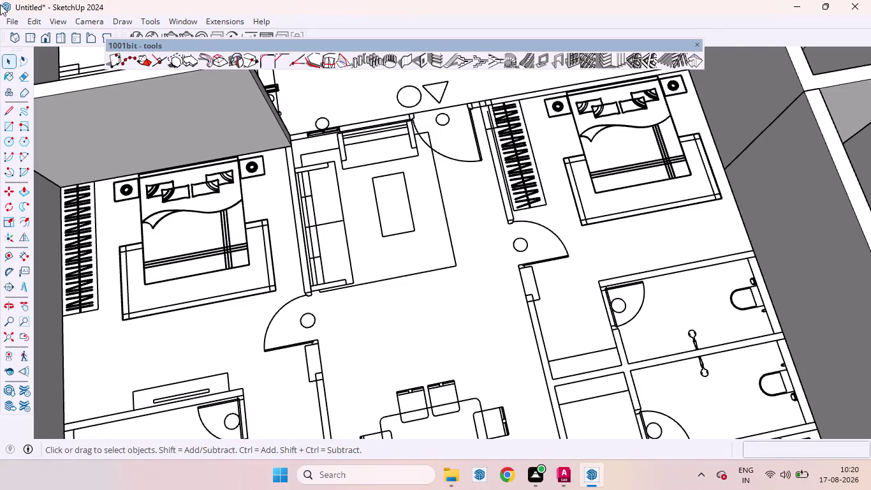
Zoom to the bedroom partition and start 1001bit Build Wall with 9-inch thickness and 9' height.
scroll(down, 3)
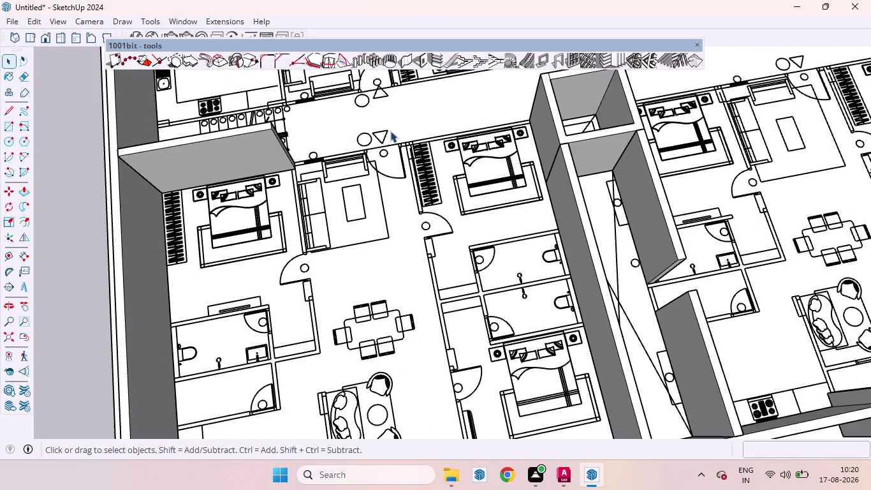
scroll(down, 3)
scroll(down, 3)
scroll(up, 3)
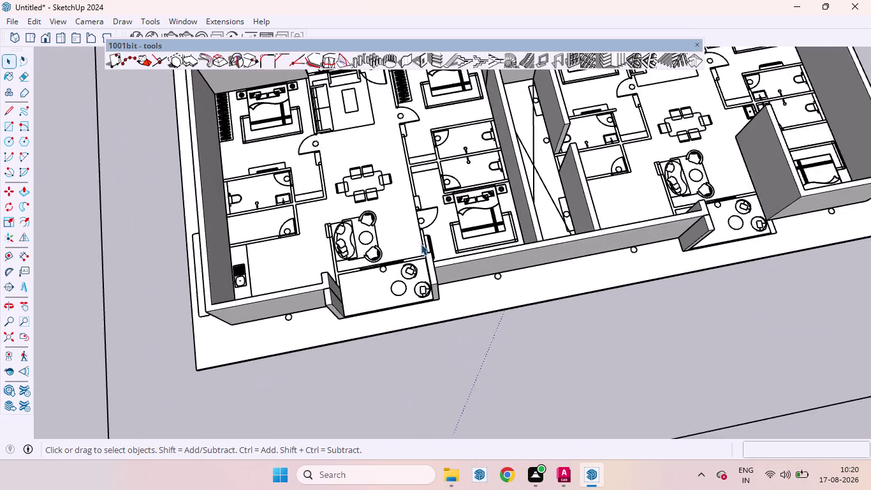
scroll(up, 3)
scroll(down, 3)
scroll(down, 3)
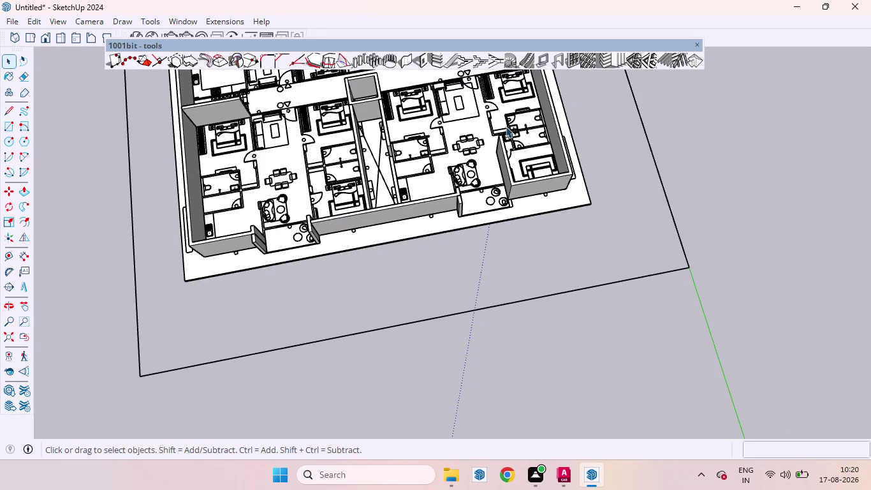
scroll(up, 3)
scroll(up, 3)
scroll(up, 3)
scroll(down, 3)
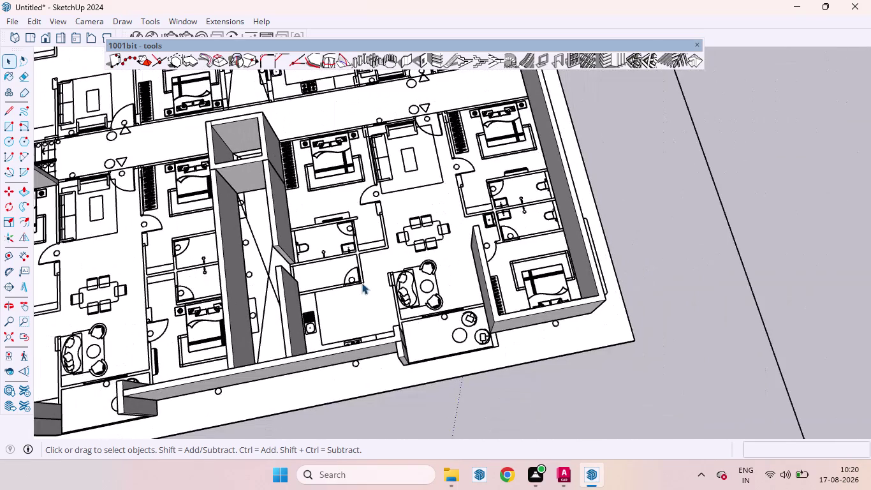
scroll(up, 3)
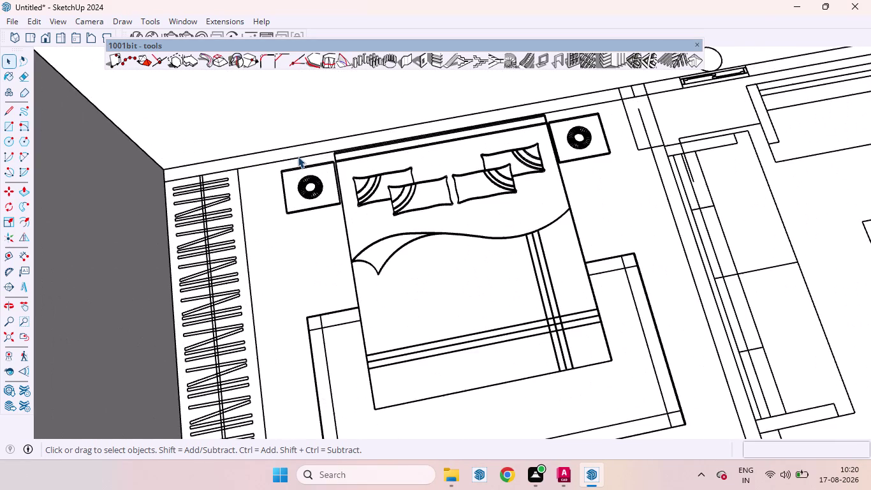
scroll(down, 3)
scroll(down, 3)
scroll(up, 3)
scroll(down, 3)
scroll(up, 3)
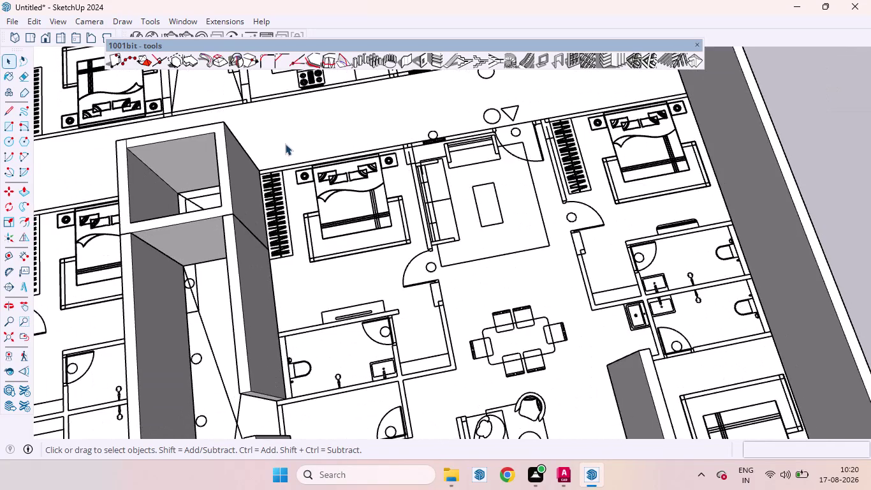
scroll(down, 3)
scroll(down, 3)
scroll(down, 3)
scroll(up, 3)
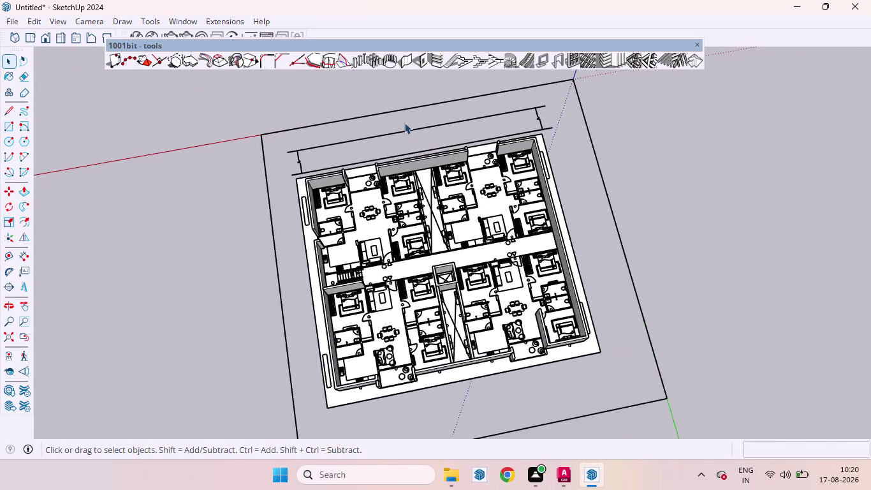
scroll(up, 3)
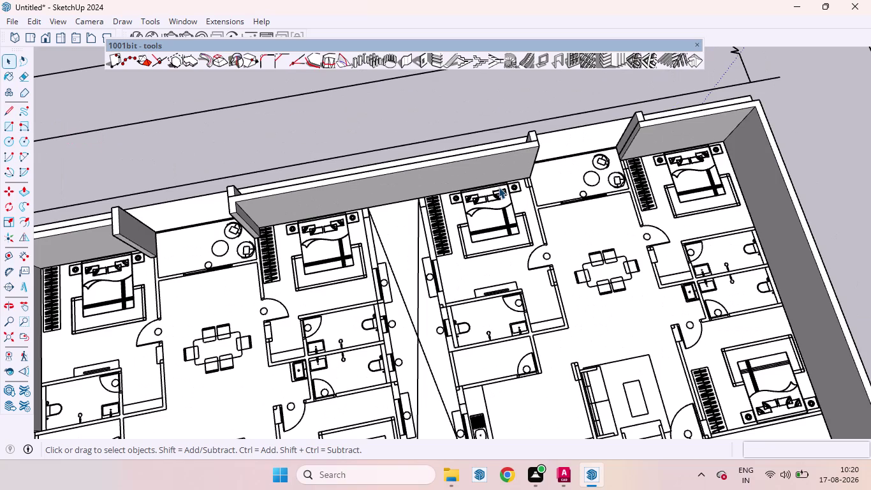
click(408, 63)
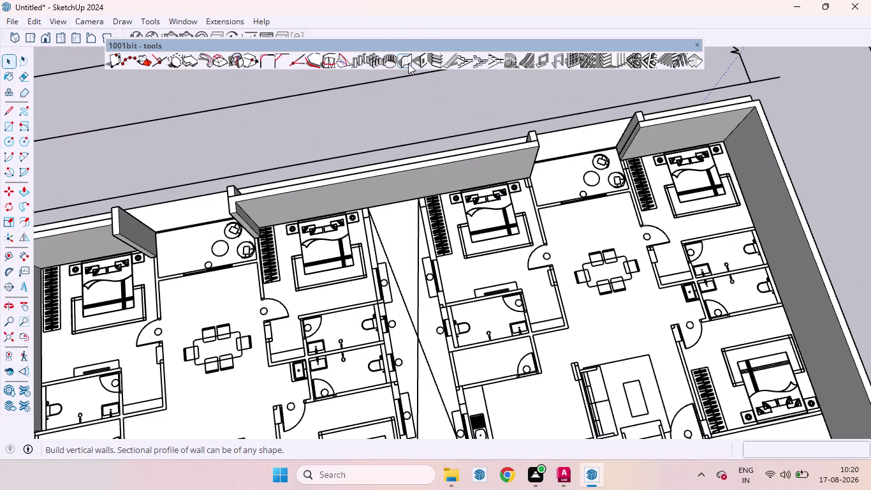
click(116, 346)
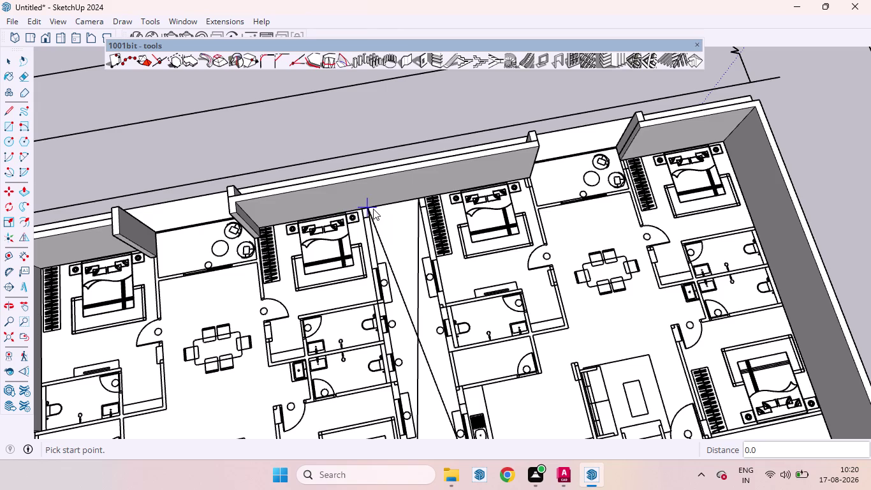
Trace the 9' wall from the partition's top to its bottom end, then reopen the wall settings.
click(368, 209)
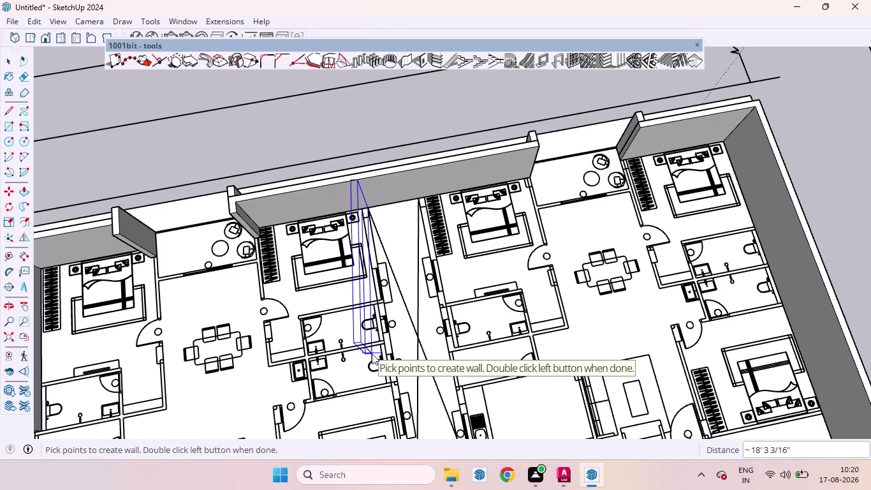
scroll(down, 3)
scroll(down, 3)
scroll(up, 3)
scroll(up, 3)
scroll(up, 3)
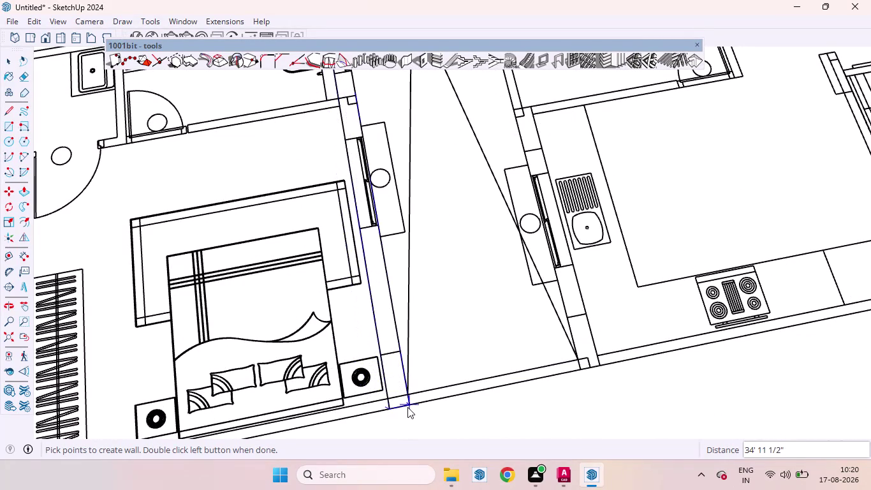
double_click(408, 402)
scroll(down, 3)
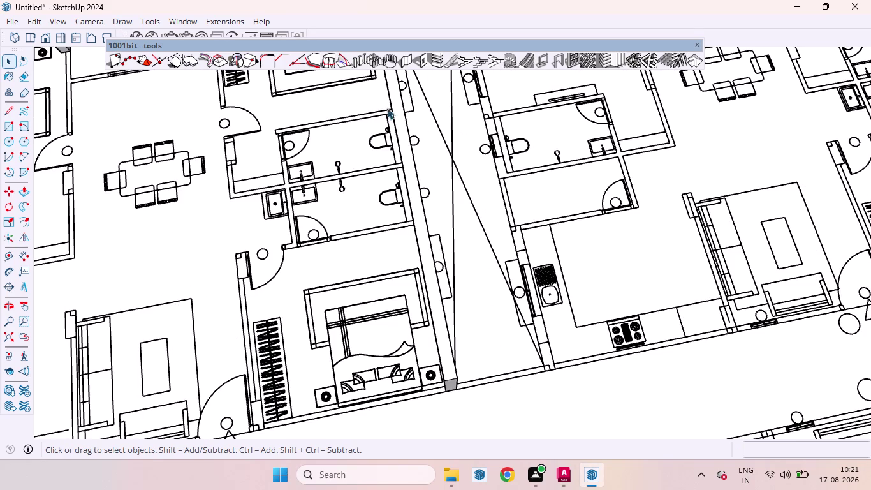
click(401, 61)
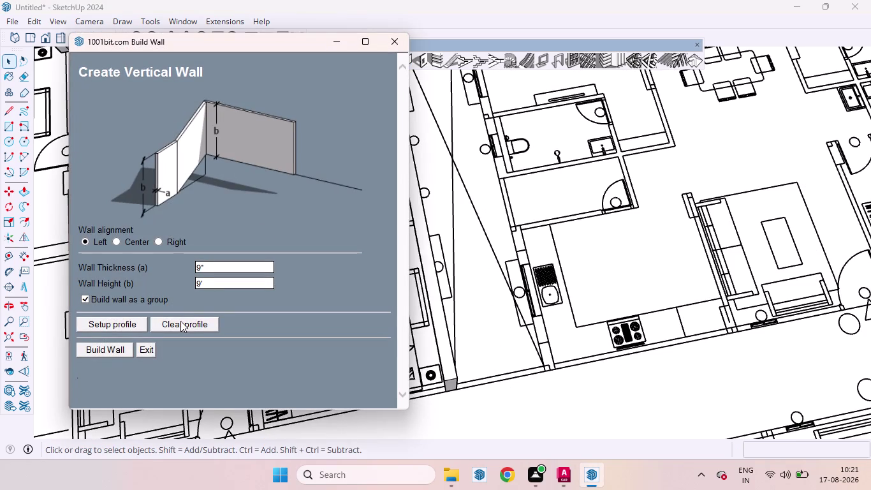
Build a wall along the kitchen partition line.
click(115, 350)
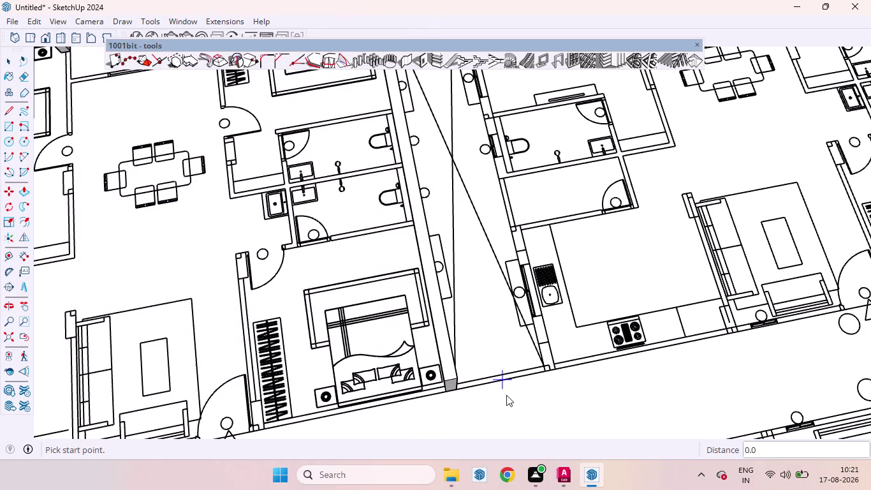
drag(545, 369, 516, 206)
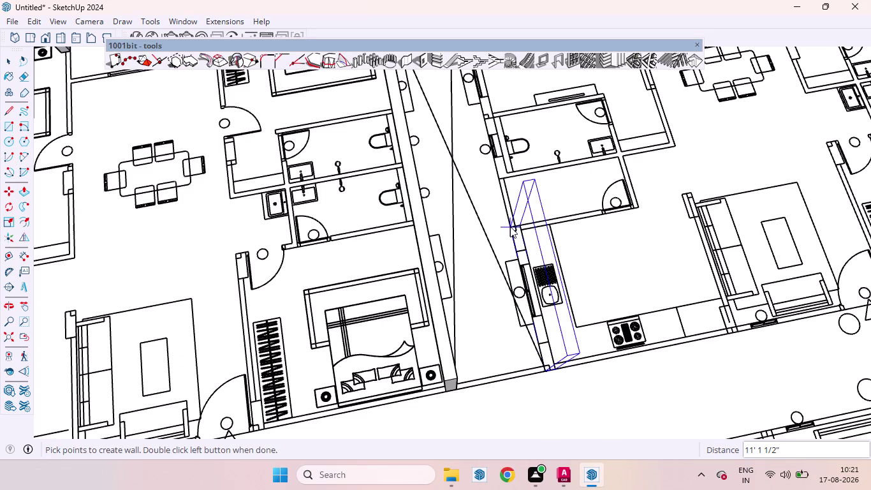
double_click(510, 227)
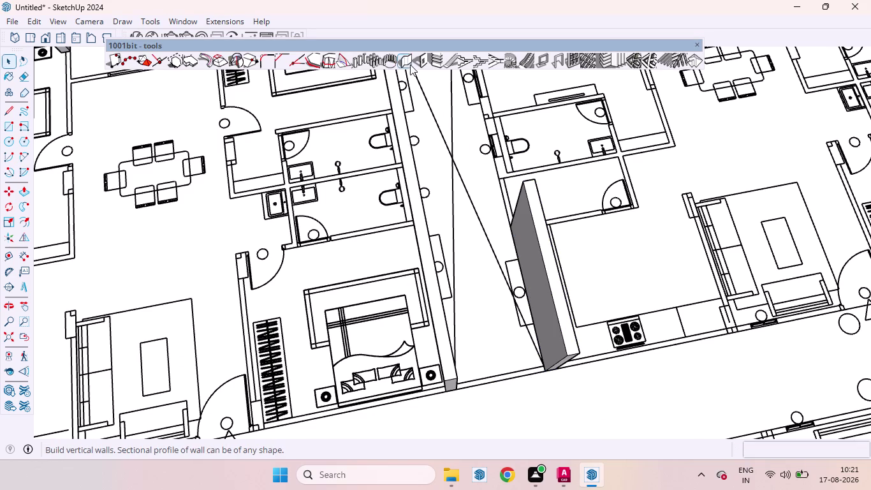
Start a wall beside the wardrobe toward the bathroom partition corner, then cancel it.
click(401, 60)
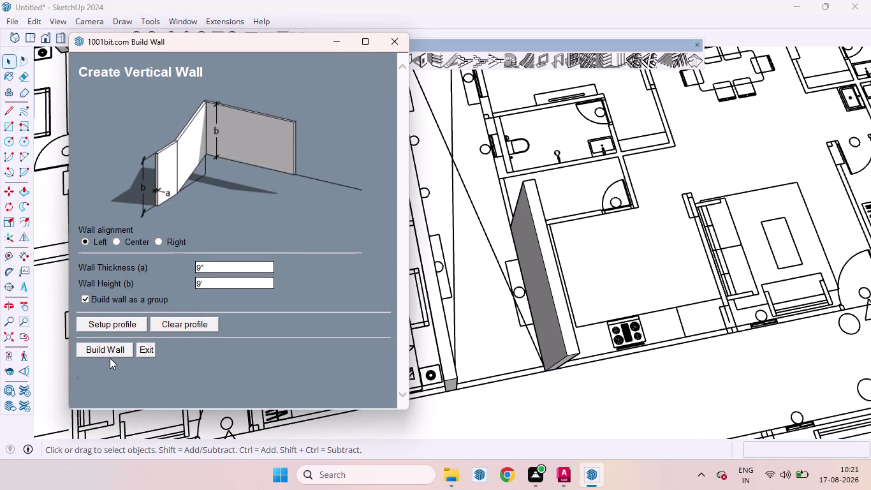
click(112, 350)
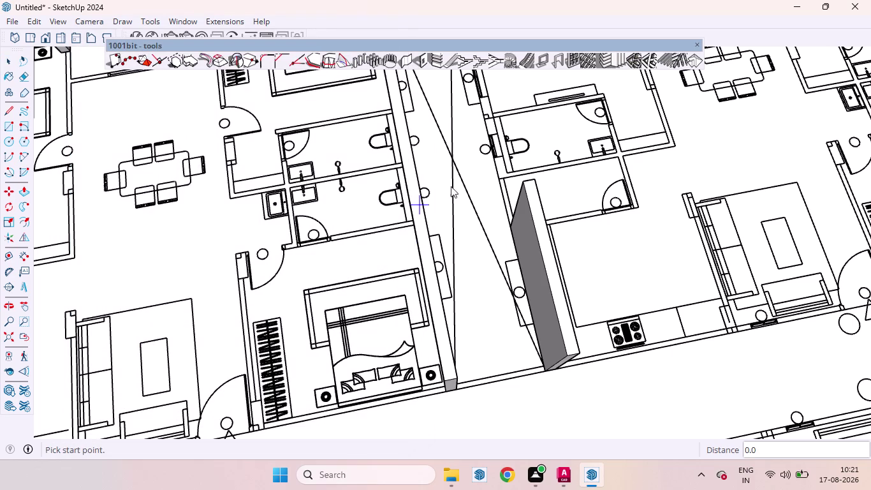
scroll(down, 3)
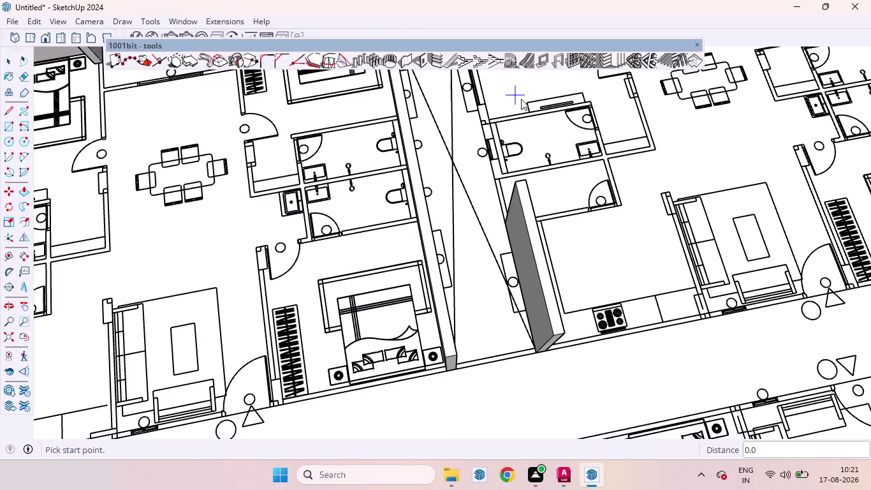
scroll(up, 3)
scroll(up, 3)
scroll(down, 3)
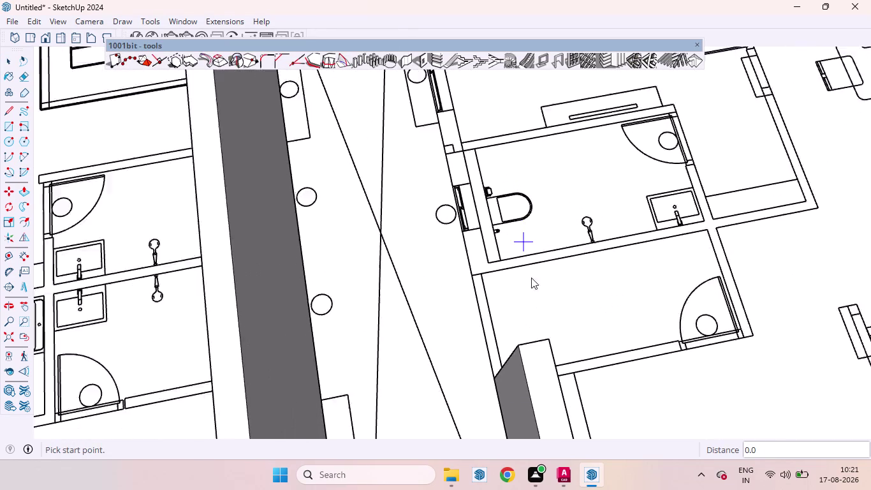
scroll(down, 3)
scroll(up, 3)
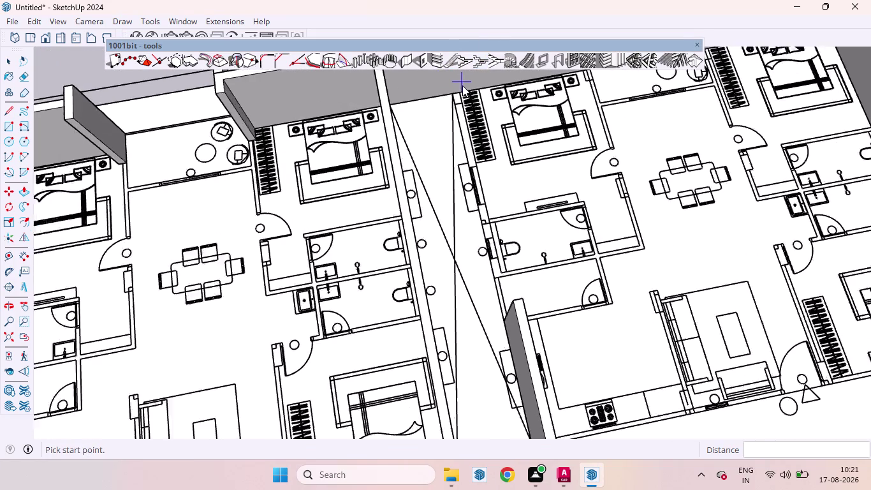
scroll(up, 3)
scroll(down, 3)
scroll(up, 3)
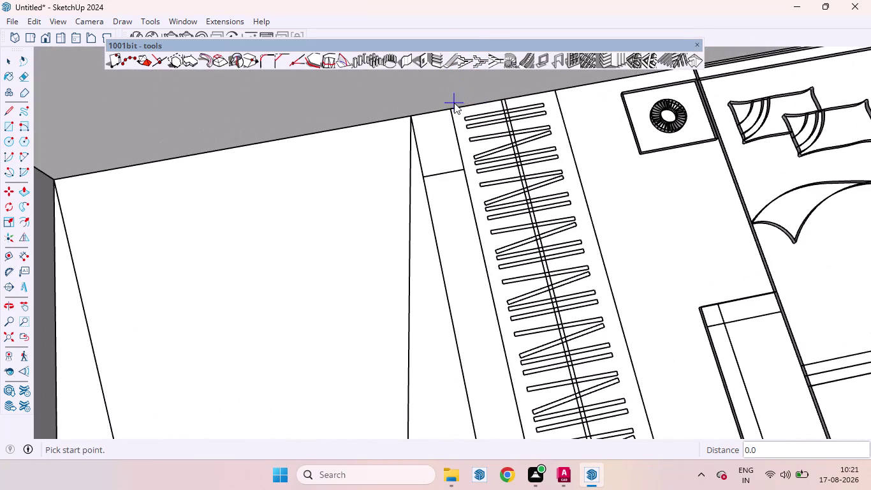
click(450, 111)
scroll(down, 3)
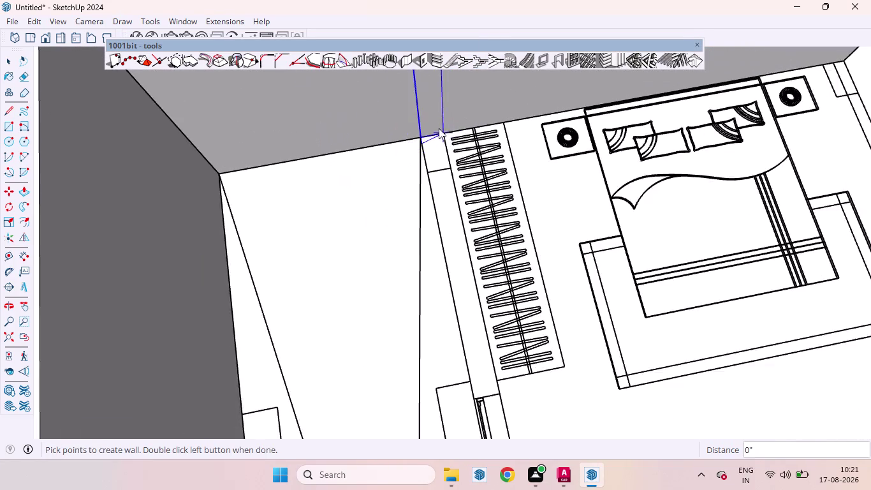
scroll(down, 3)
scroll(down, 3)
scroll(down, 3)
scroll(up, 3)
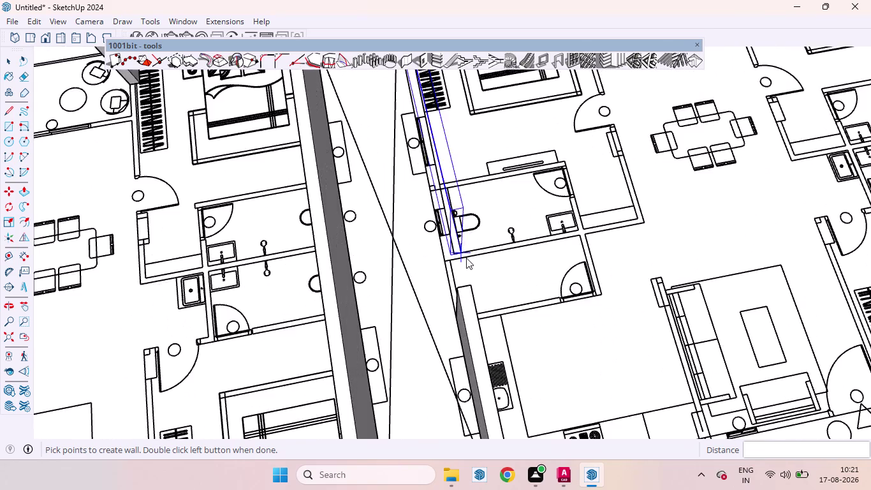
scroll(up, 3)
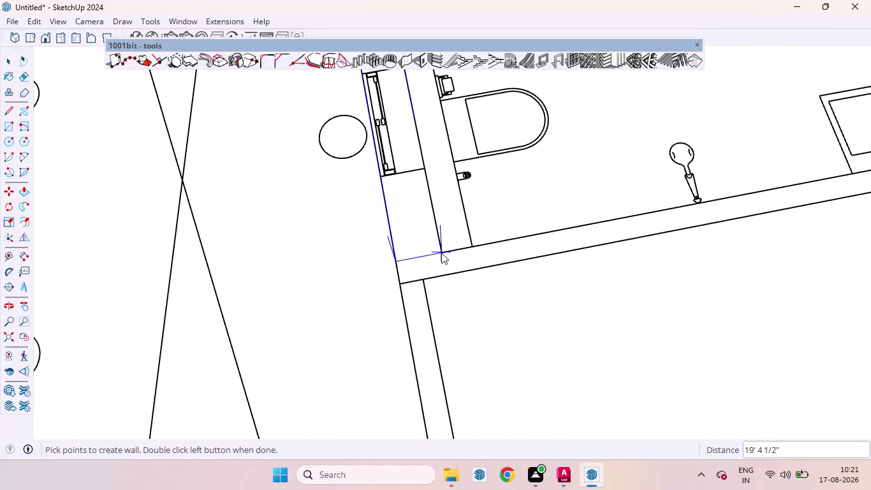
click(441, 252)
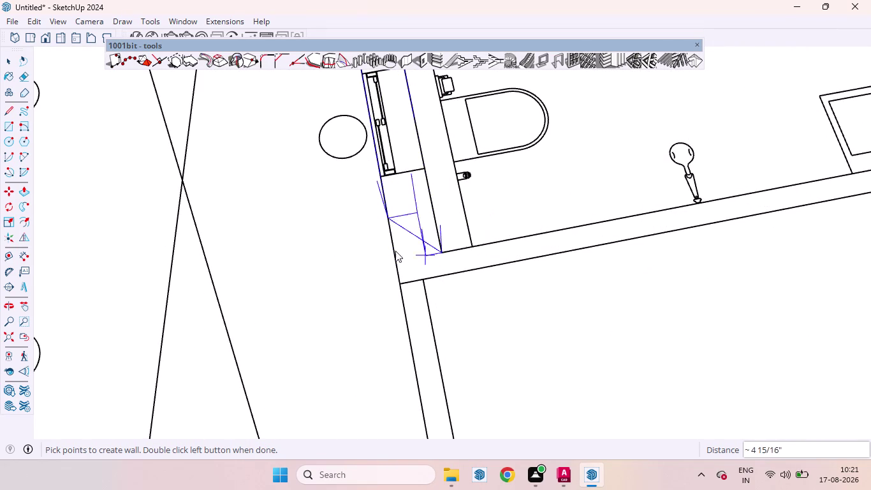
key(Escape)
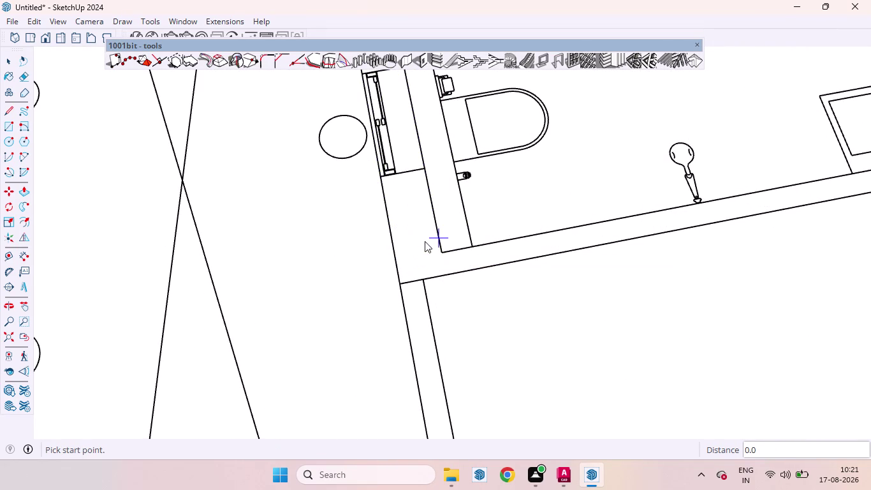
Retrace the wall from the partition's top down along the plan line beside the central bathroom.
scroll(down, 3)
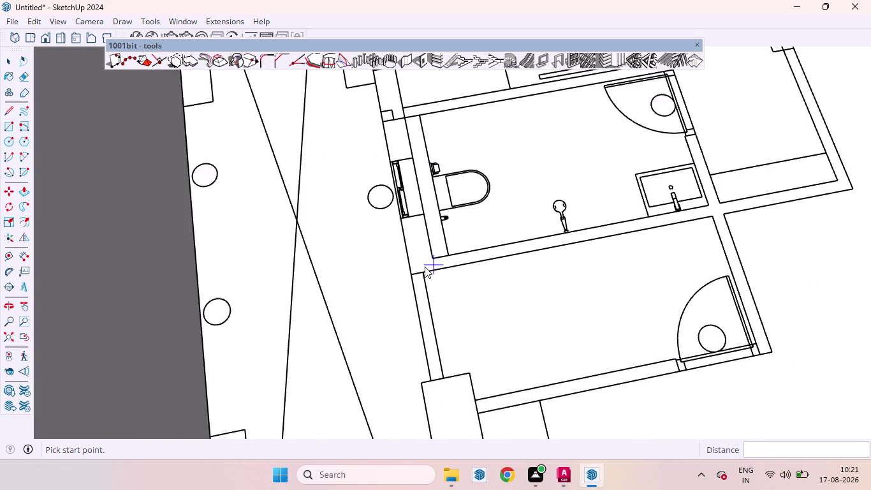
scroll(down, 3)
scroll(up, 3)
scroll(down, 3)
scroll(down, 3)
scroll(up, 3)
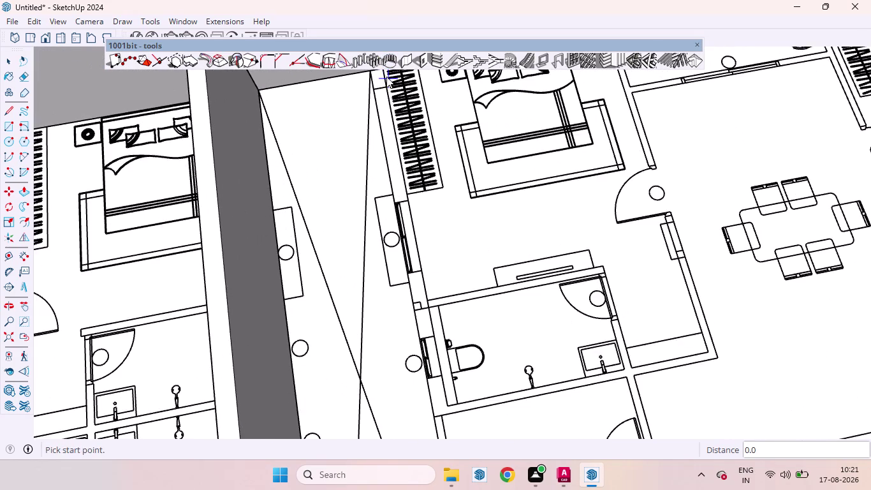
scroll(down, 3)
click(391, 79)
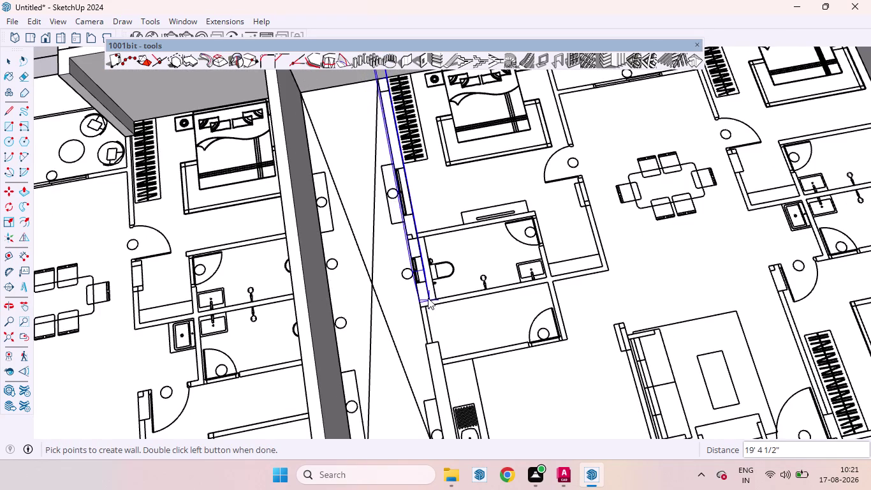
scroll(up, 3)
scroll(down, 3)
scroll(up, 3)
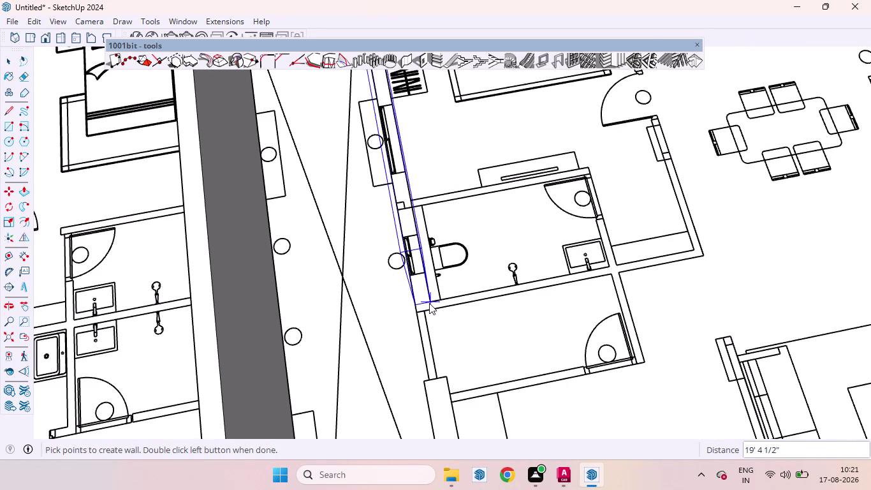
double_click(429, 301)
scroll(down, 3)
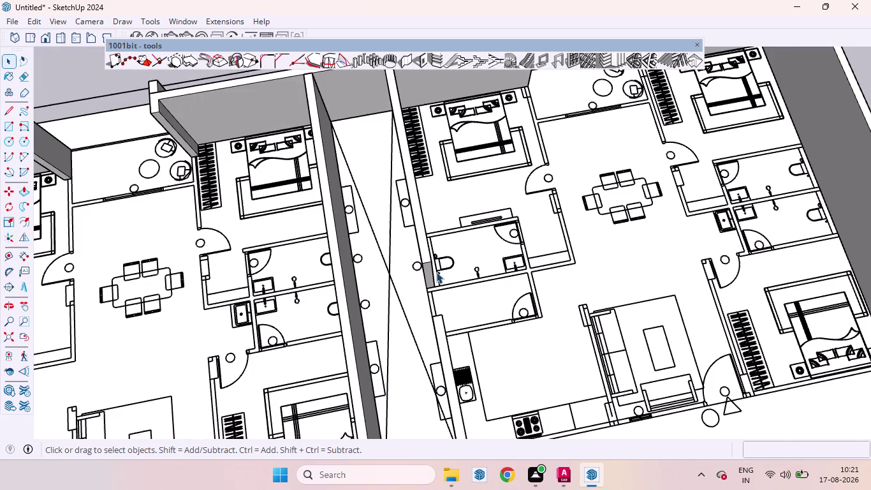
scroll(down, 3)
scroll(up, 3)
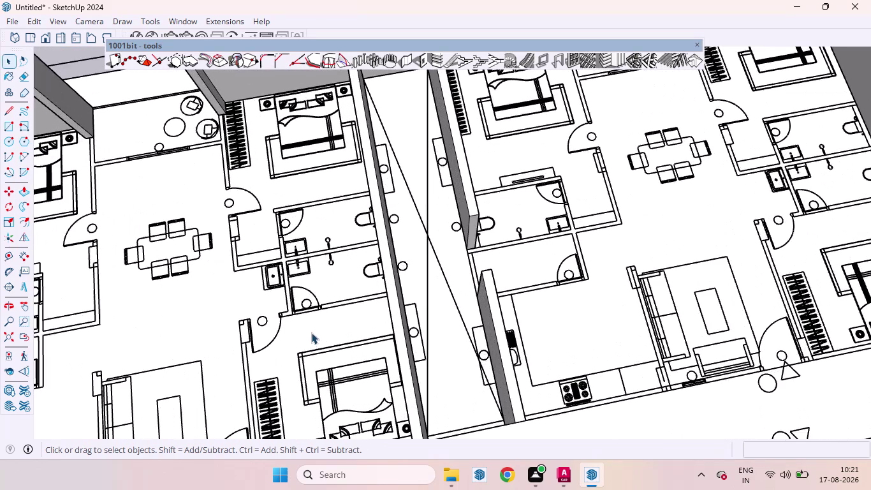
scroll(down, 3)
scroll(up, 3)
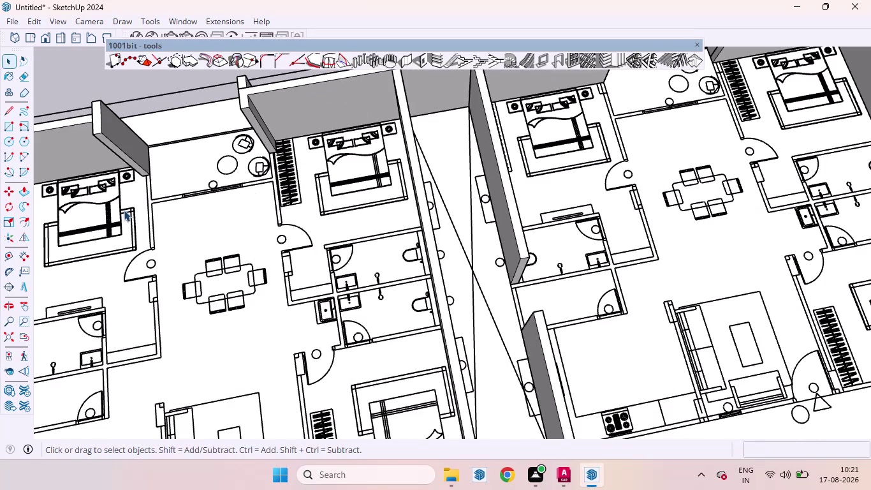
scroll(down, 3)
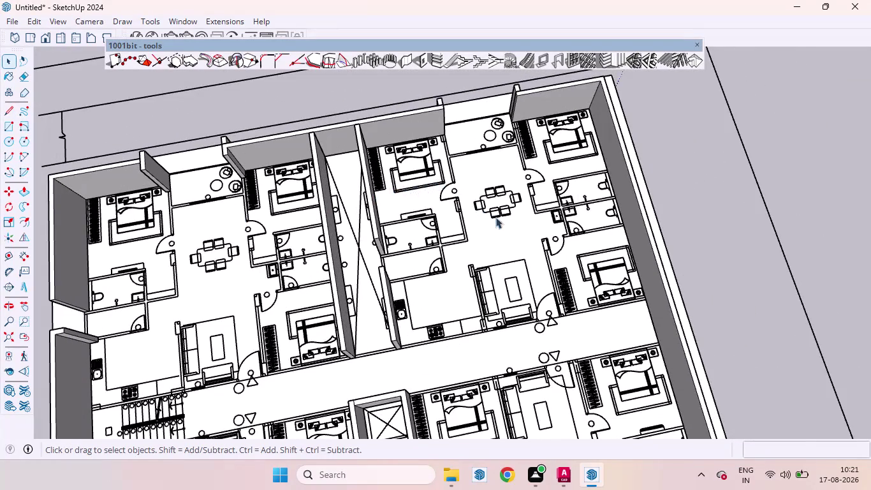
scroll(up, 3)
scroll(down, 3)
scroll(up, 3)
scroll(down, 3)
scroll(down, 3)
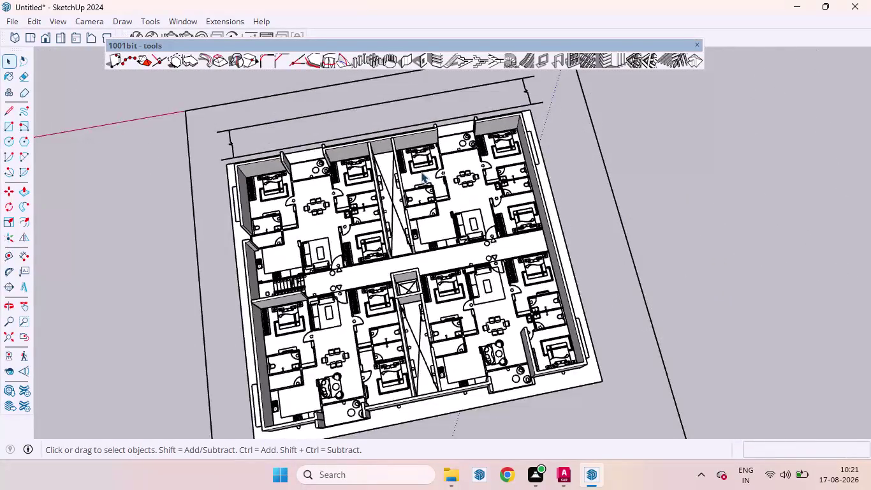
scroll(down, 3)
scroll(down, 3)
scroll(up, 3)
scroll(up, 3)
scroll(up, 3)
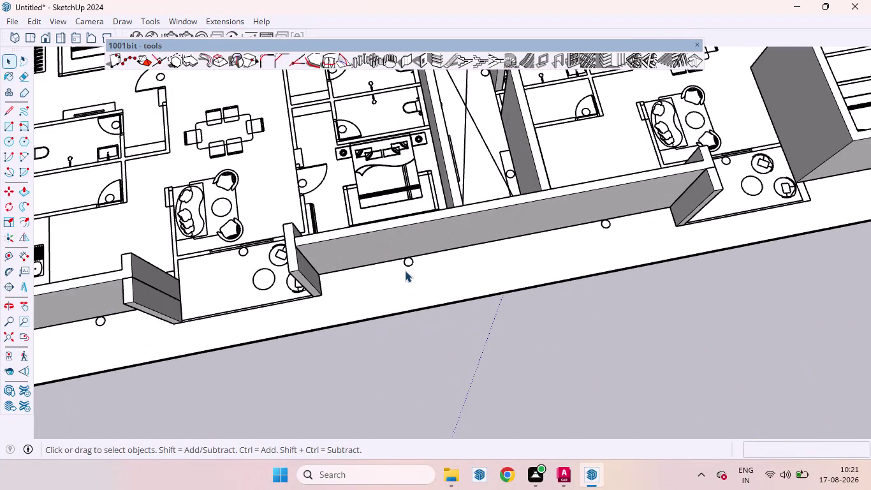
scroll(down, 3)
scroll(up, 3)
scroll(down, 3)
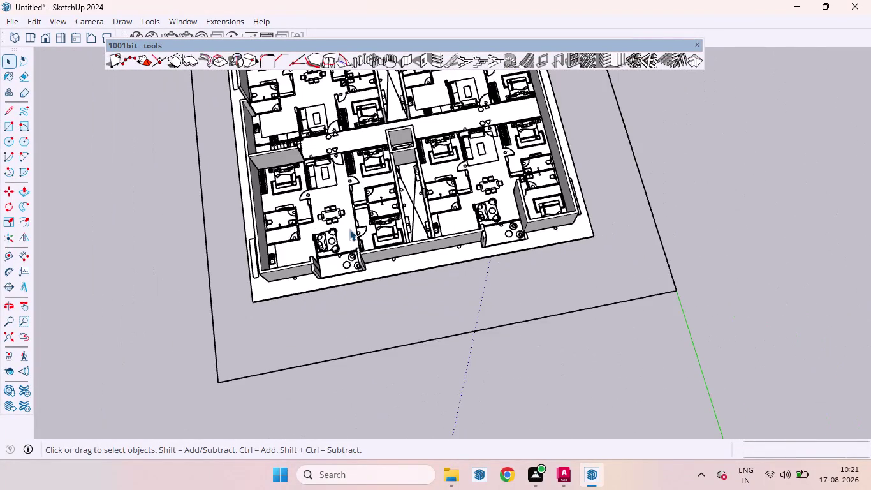
click(401, 63)
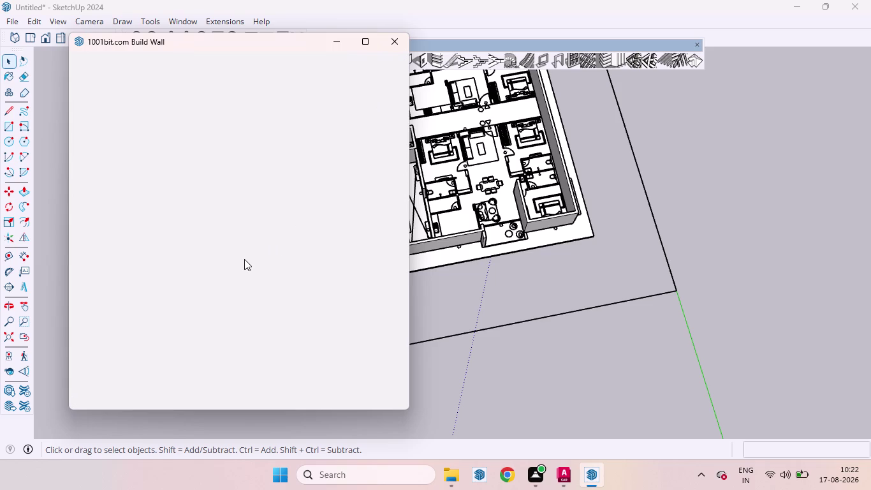
Reopen the blank Build Wall dialog, change thickness to 4.5 keeping 9' height, and start a wall.
click(398, 39)
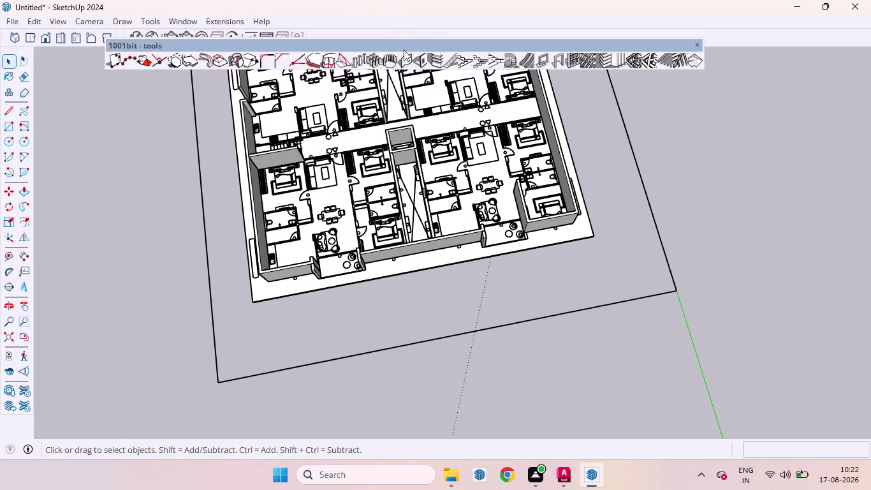
click(408, 56)
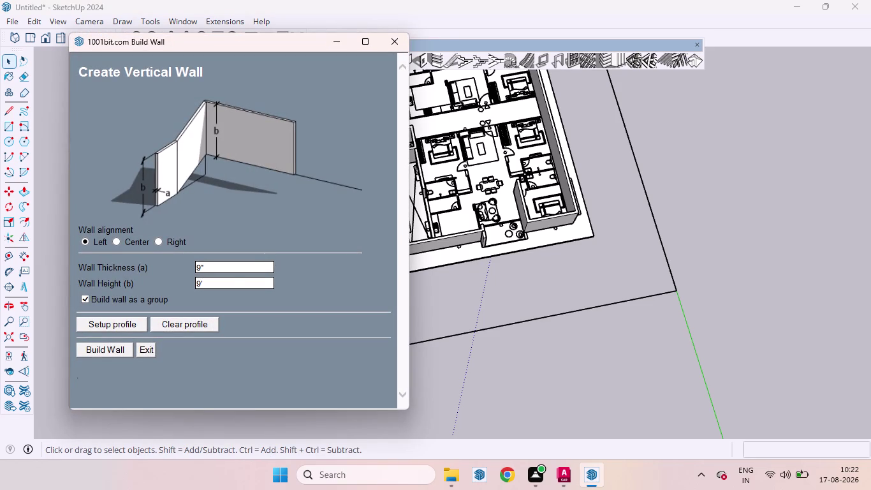
click(227, 272)
key(BackSpace)
key(4)
text(.5)
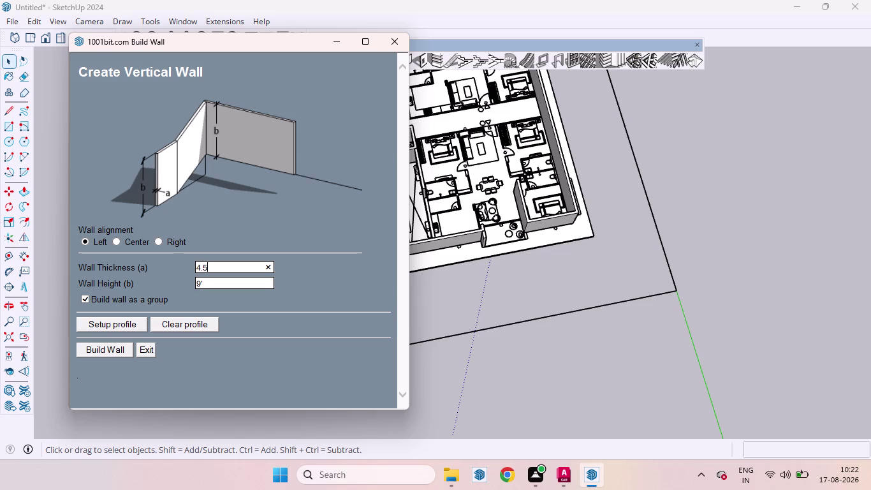
click(105, 351)
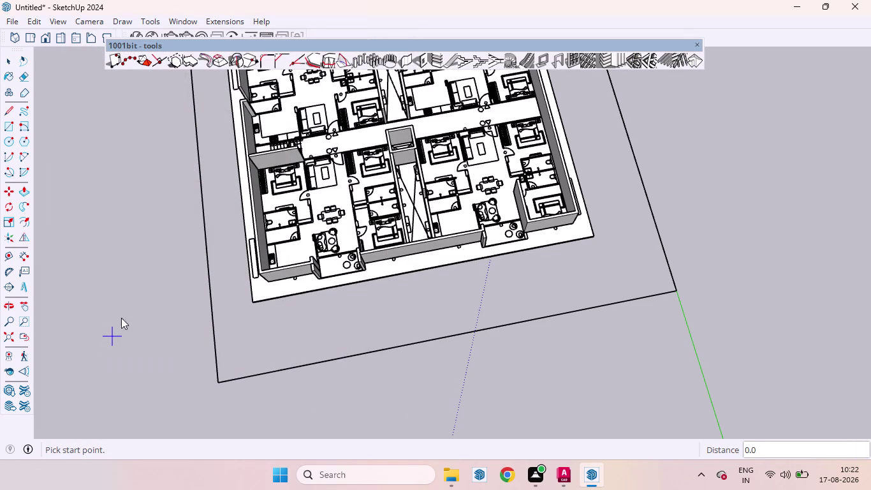
scroll(up, 3)
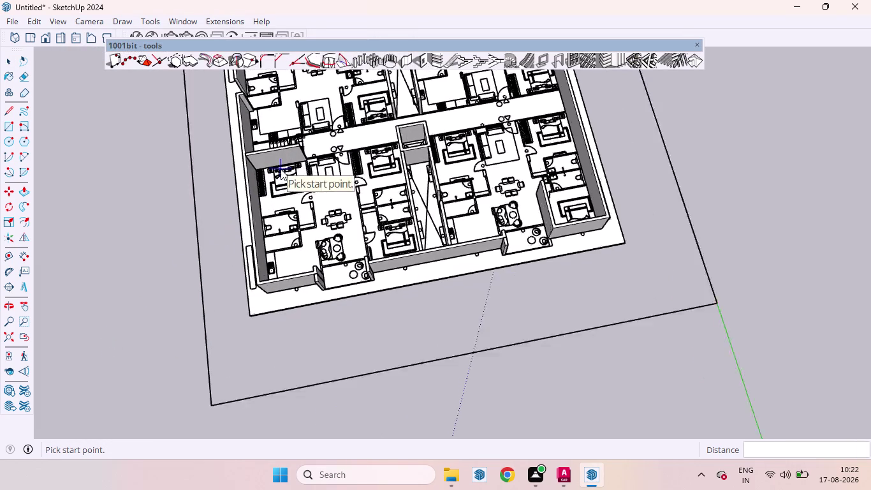
Start the 4.5-inch wall at the bedroom corner and place its turn point near the dining area.
scroll(up, 3)
scroll(up, 3)
scroll(up, 3)
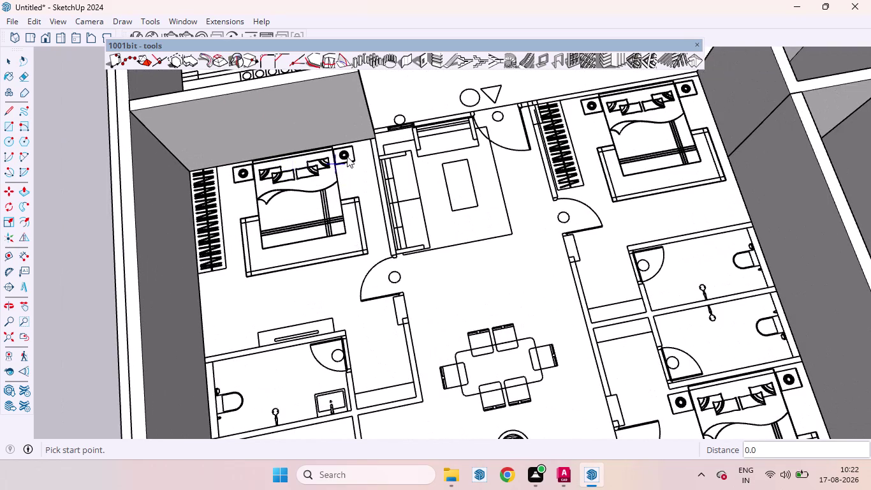
scroll(up, 3)
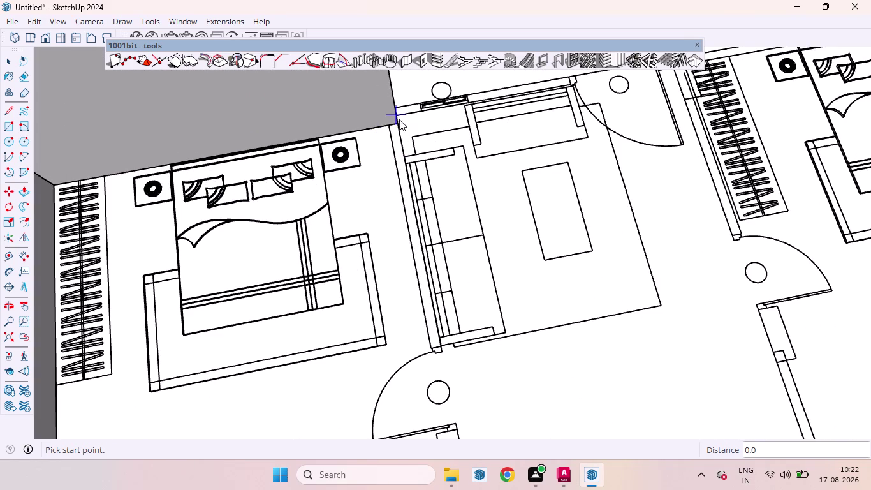
click(397, 125)
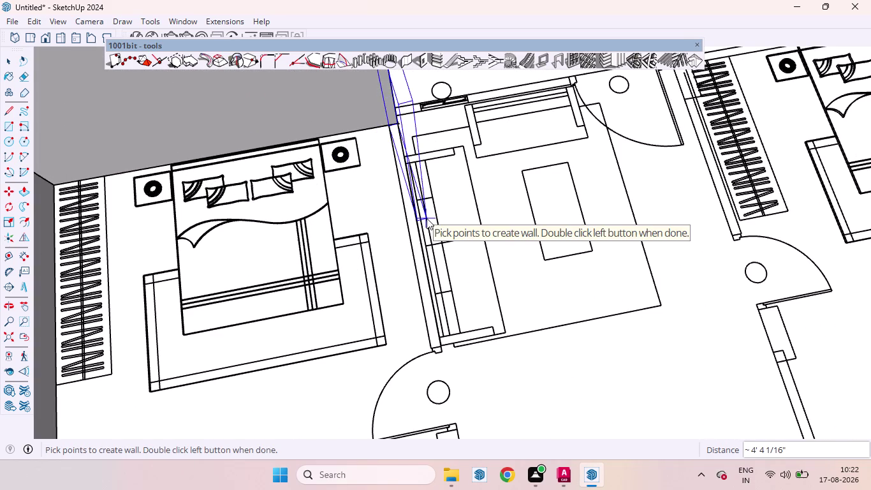
scroll(down, 3)
scroll(down, 3)
scroll(up, 3)
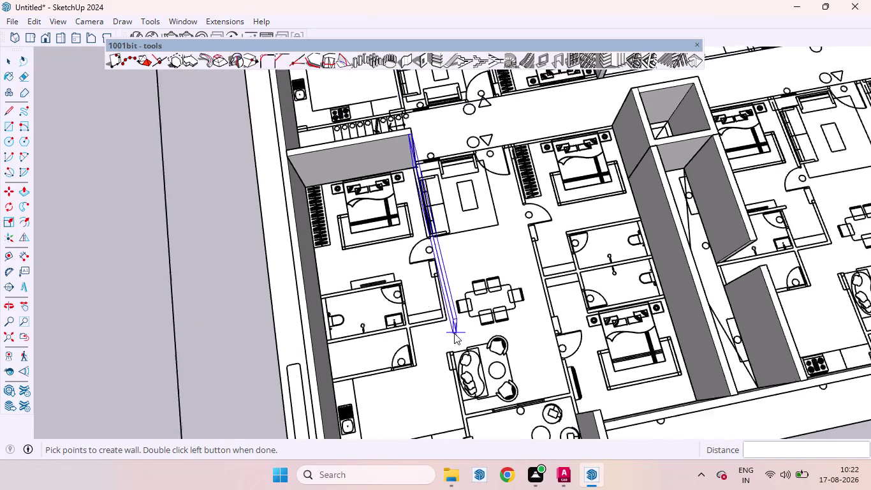
scroll(up, 3)
scroll(up, 3)
click(449, 326)
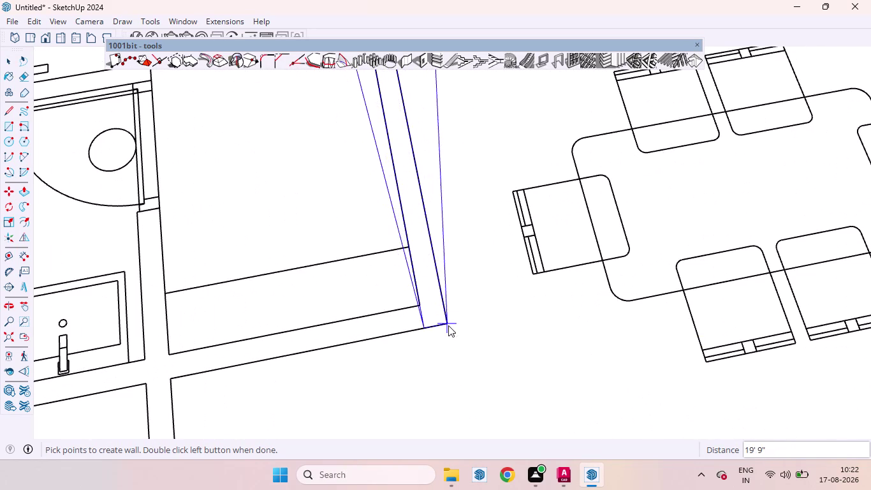
Finish the L-shaped wall at the exterior wall and reopen the wall settings.
scroll(down, 3)
scroll(down, 3)
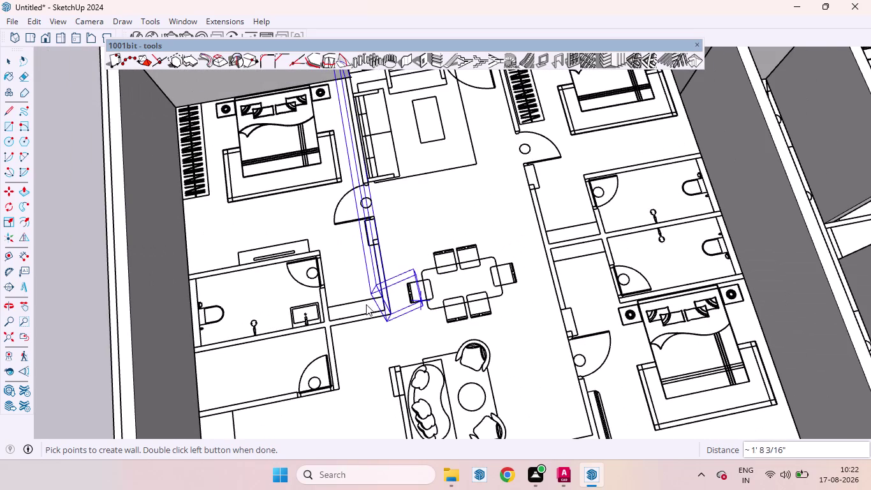
scroll(up, 3)
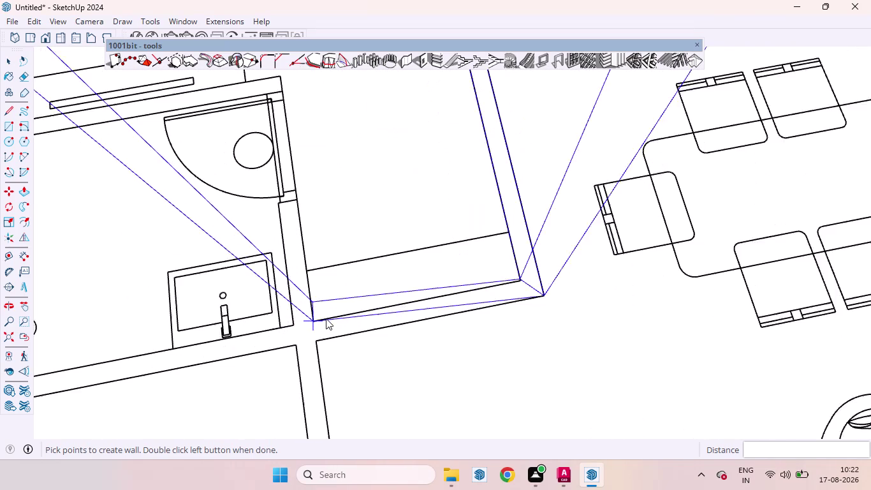
scroll(down, 3)
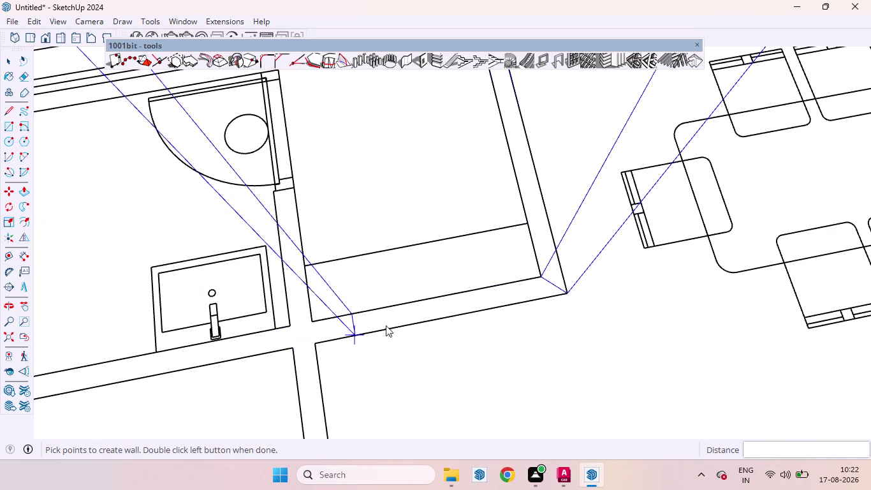
scroll(down, 3)
scroll(down, 3)
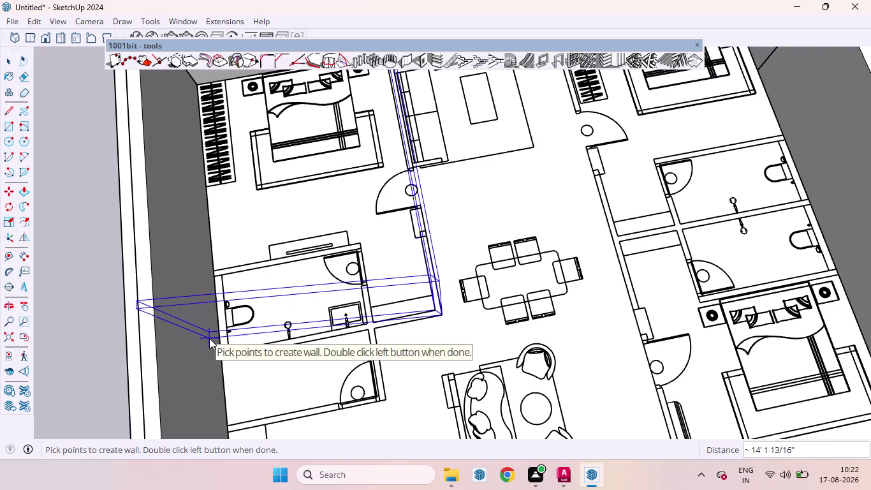
scroll(up, 3)
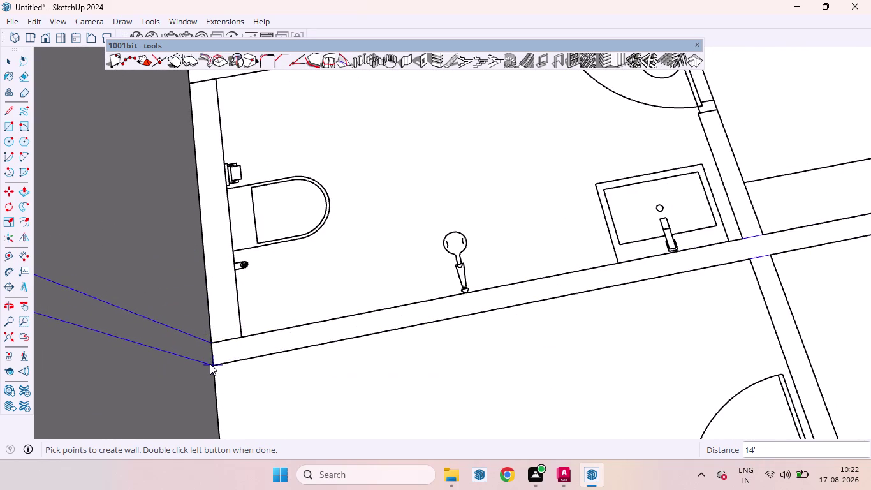
double_click(209, 363)
scroll(down, 3)
scroll(up, 3)
scroll(down, 3)
scroll(down, 3)
scroll(up, 3)
scroll(down, 3)
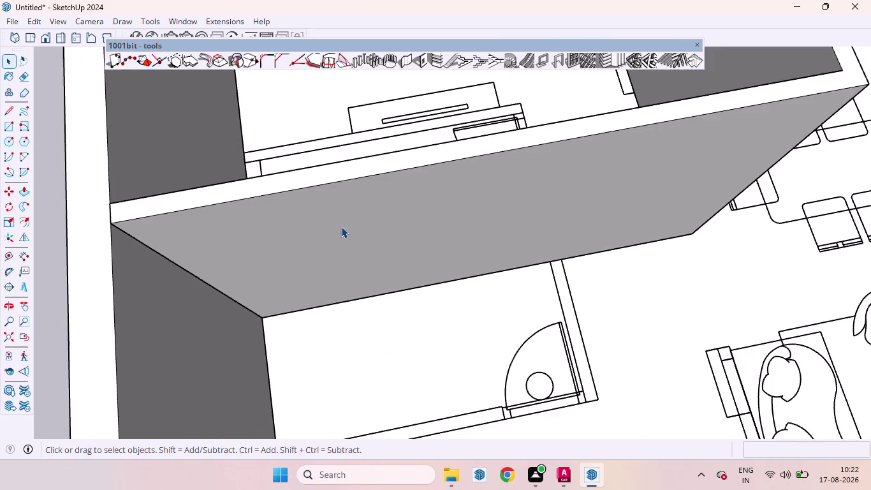
scroll(down, 3)
scroll(down, 3)
scroll(down, 3)
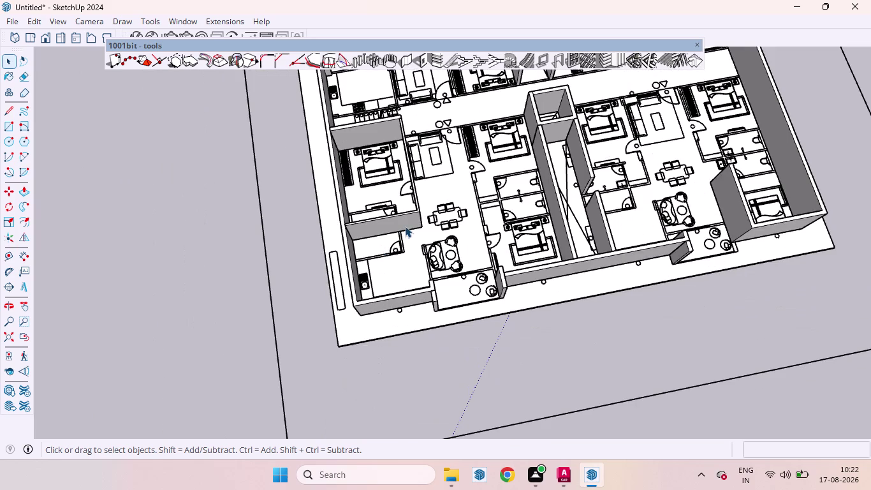
click(403, 68)
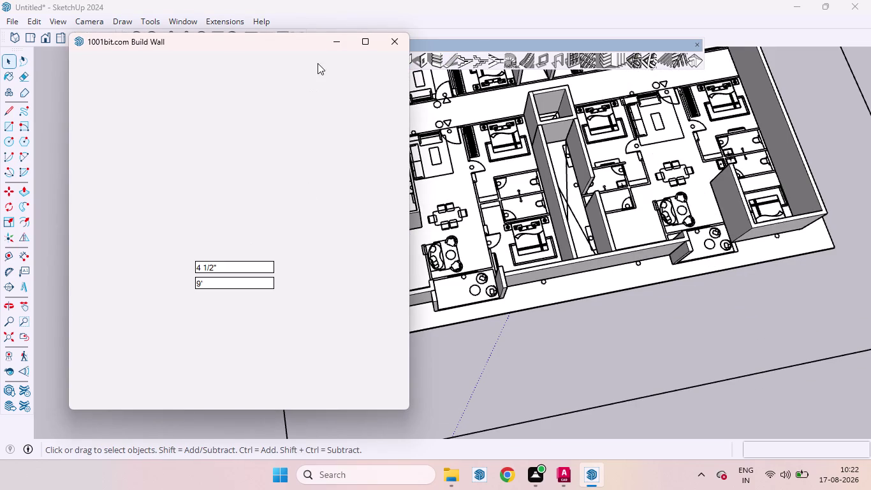
Reopen the blank Build Wall settings, start walls, and orbit toward the small bathroom.
click(404, 42)
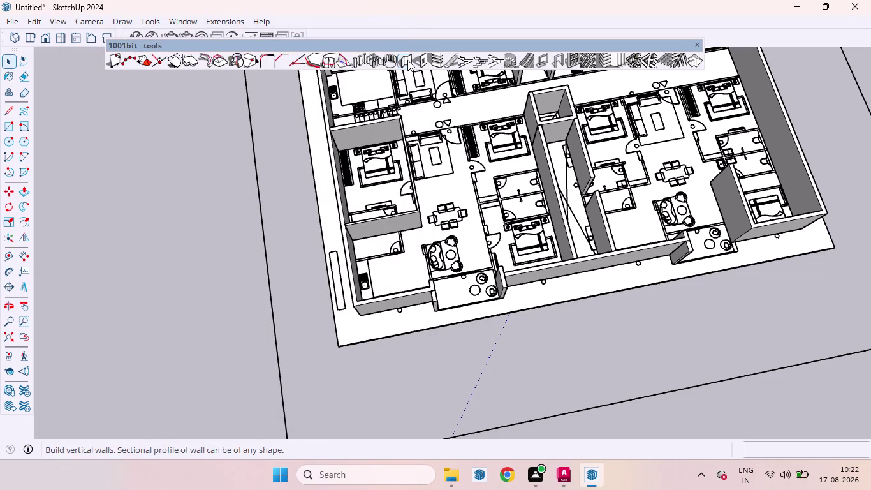
click(407, 60)
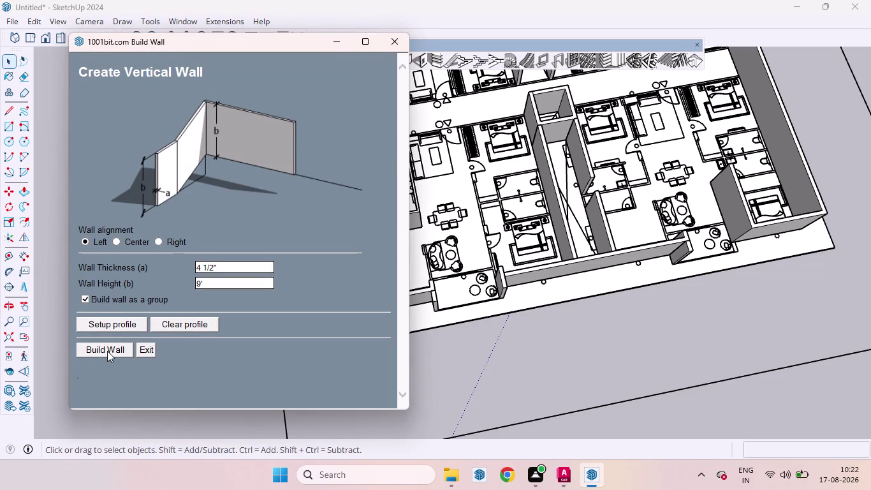
click(106, 351)
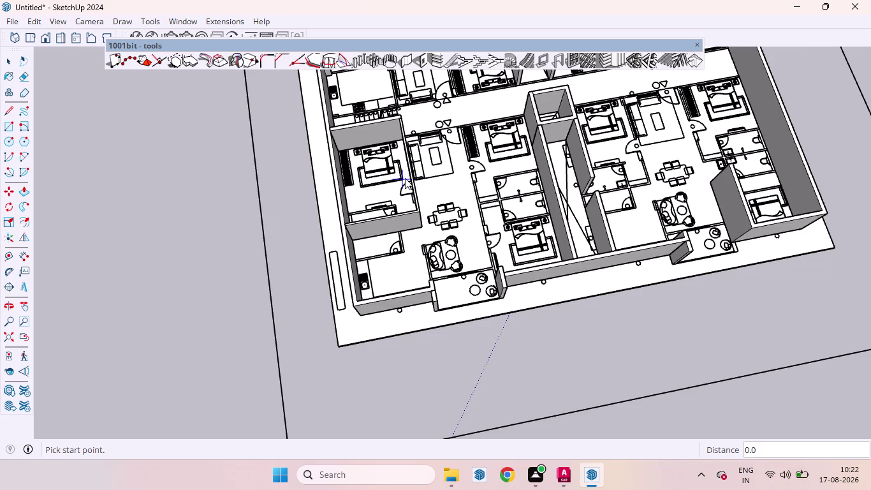
scroll(up, 3)
scroll(down, 3)
middle_drag(360, 175, 380, 276)
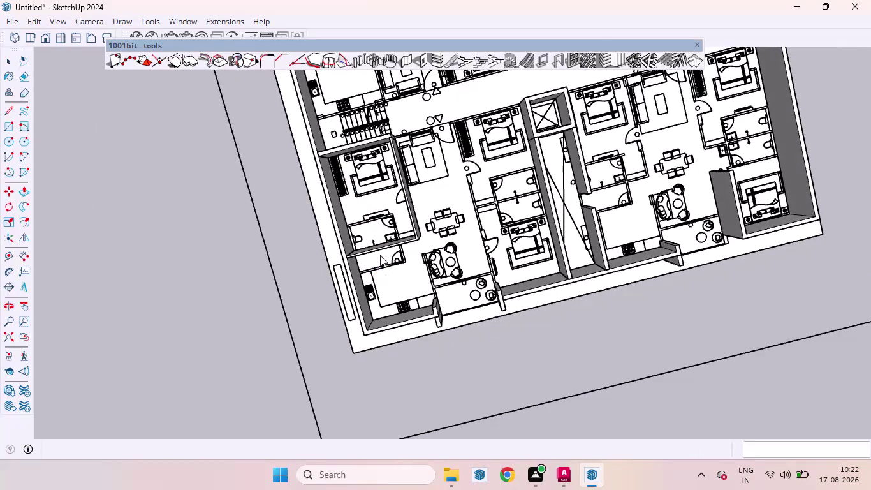
scroll(up, 3)
scroll(up, 3)
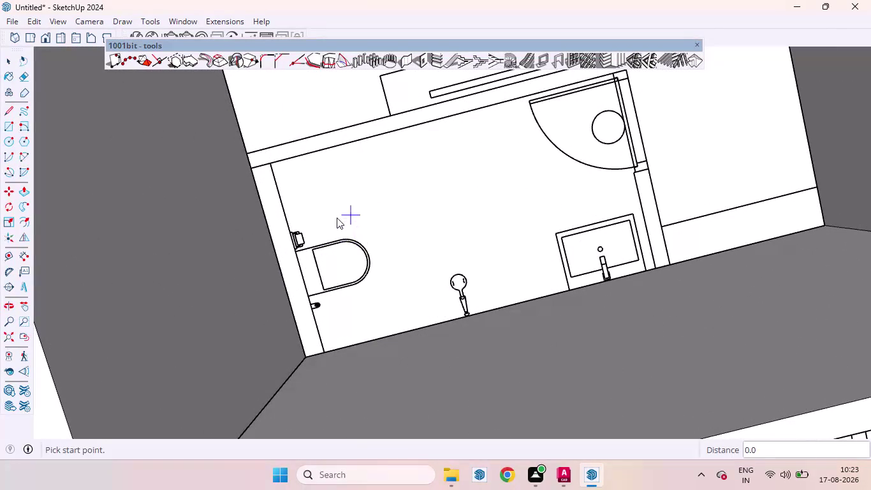
click(253, 166)
key(Escape)
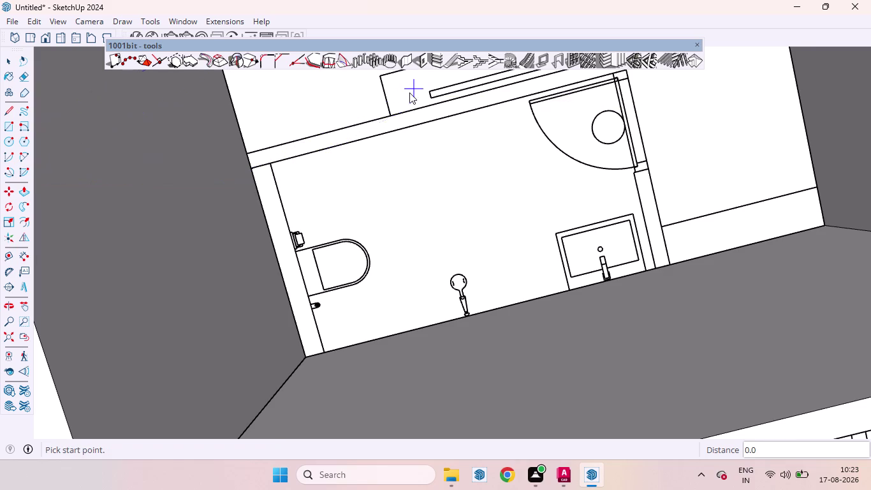
Start the wall on the bathroom's top edge and place a corner at its top-right.
click(245, 151)
scroll(down, 3)
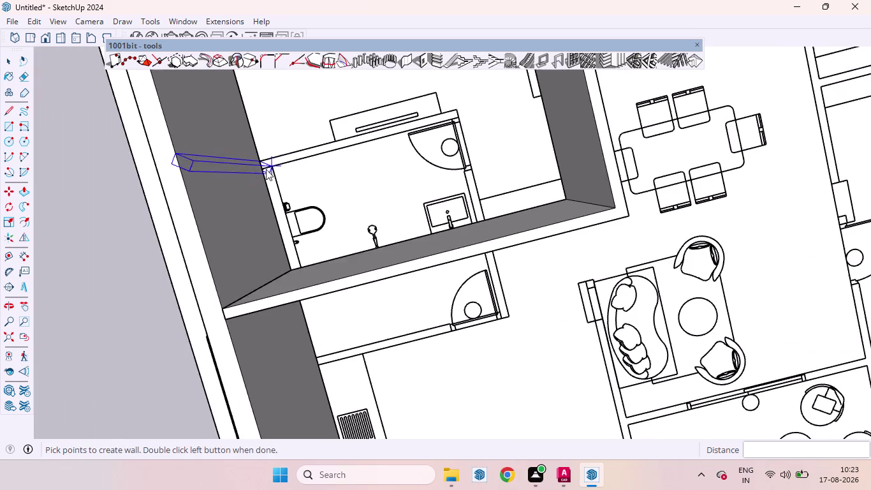
scroll(down, 3)
scroll(up, 3)
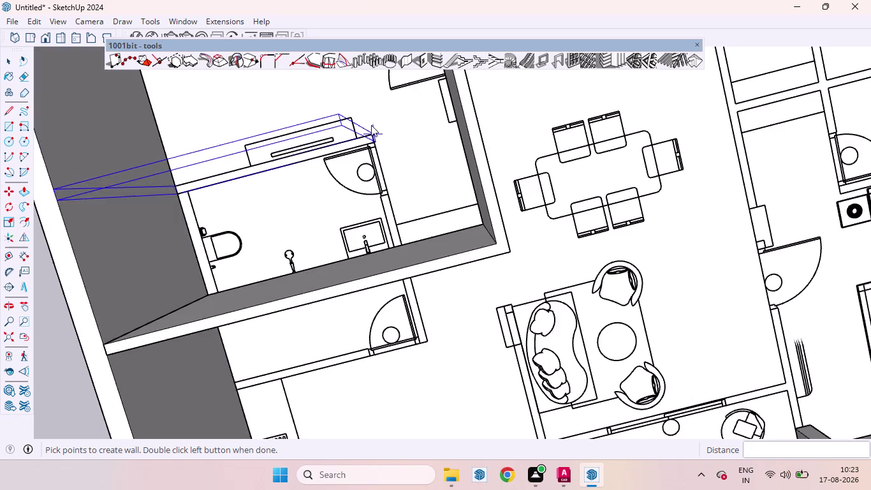
scroll(up, 3)
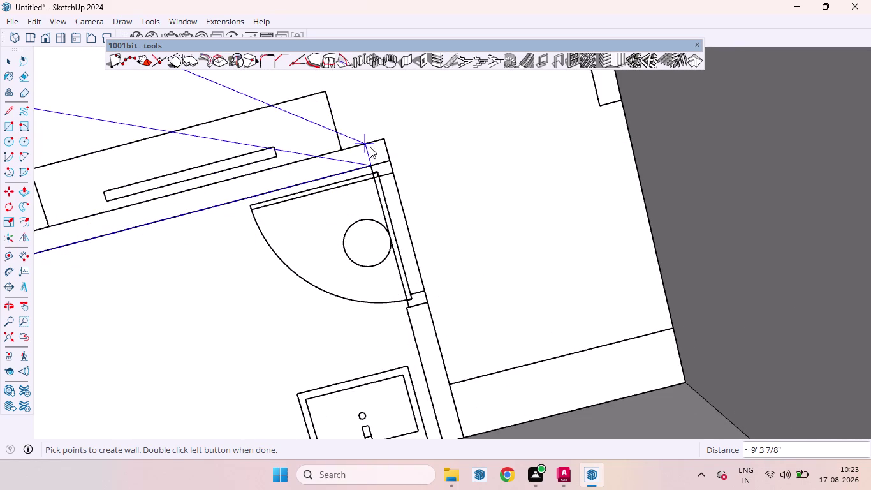
click(385, 138)
scroll(down, 3)
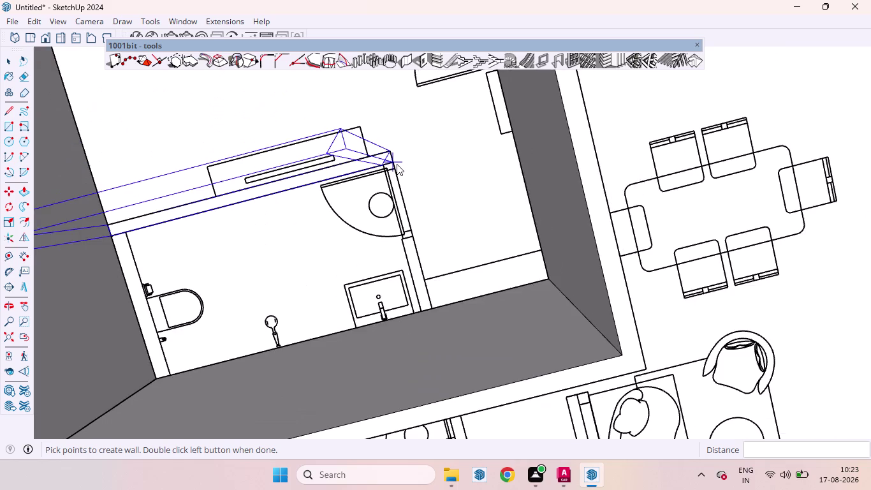
scroll(down, 3)
scroll(up, 3)
scroll(down, 3)
scroll(up, 3)
scroll(down, 3)
scroll(up, 3)
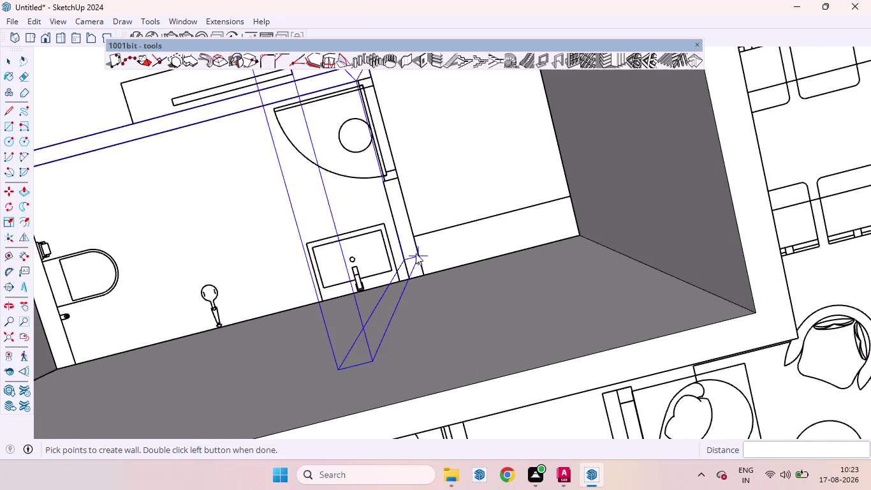
scroll(up, 3)
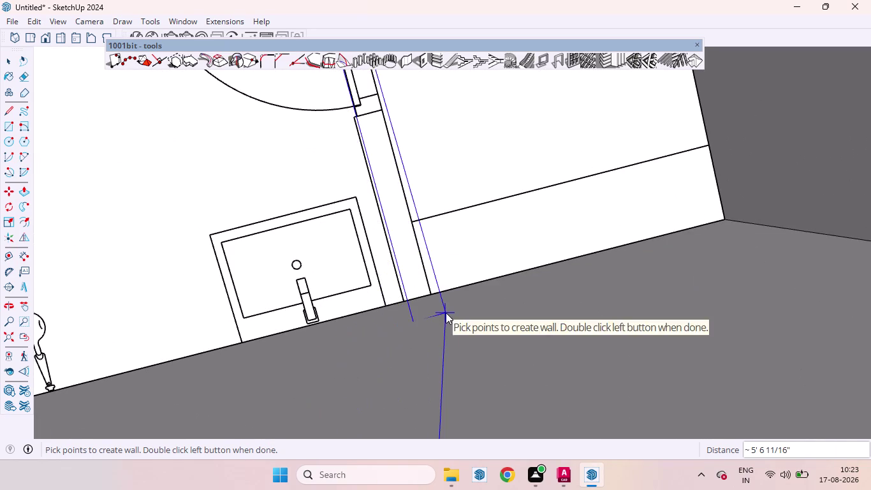
Finish the wall at the bathroom's bottom-right corner and reopen the wall settings.
double_click(430, 291)
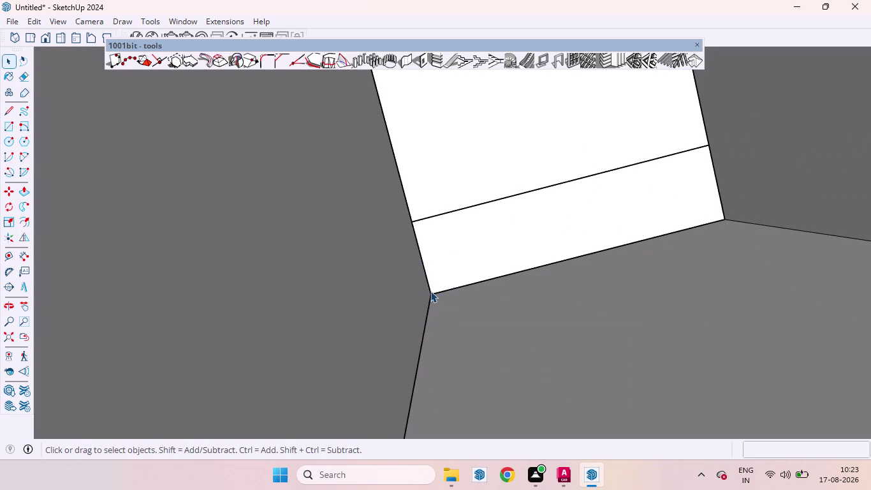
scroll(down, 3)
scroll(down, 3)
scroll(up, 3)
scroll(down, 3)
scroll(down, 3)
scroll(up, 3)
scroll(down, 3)
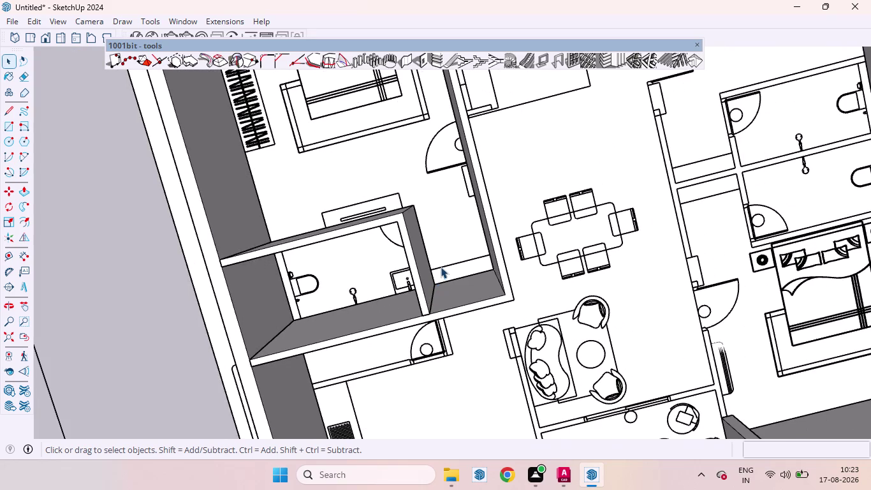
click(409, 57)
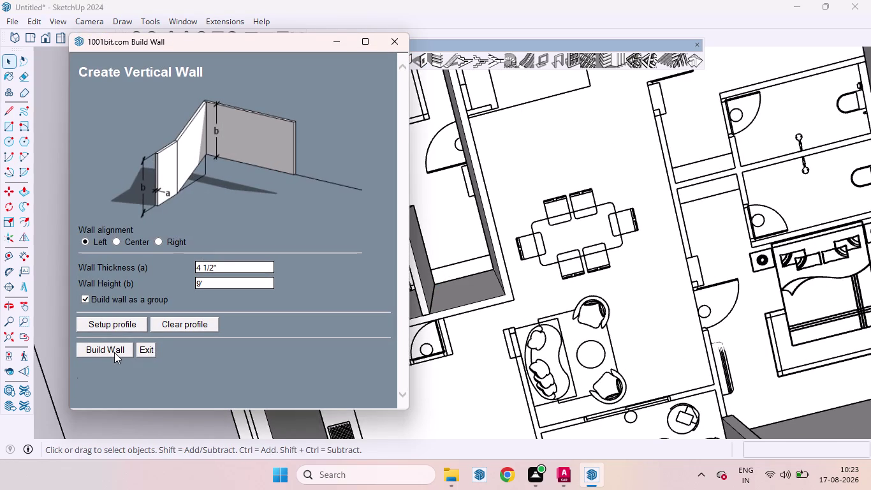
Accept the 9' wall settings, orbit over the plan, and cancel a misplaced wall start.
click(114, 352)
scroll(down, 3)
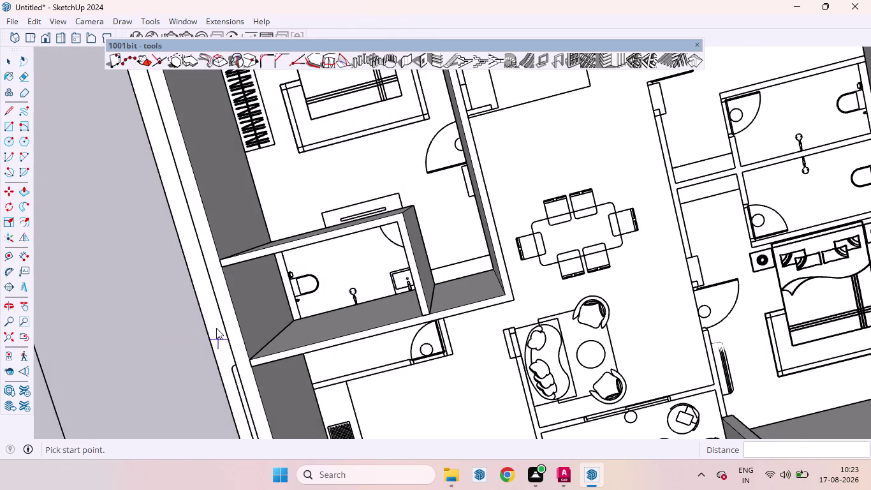
scroll(down, 3)
scroll(down, 3)
scroll(up, 3)
scroll(up, 3)
middle_drag(257, 351, 257, 350)
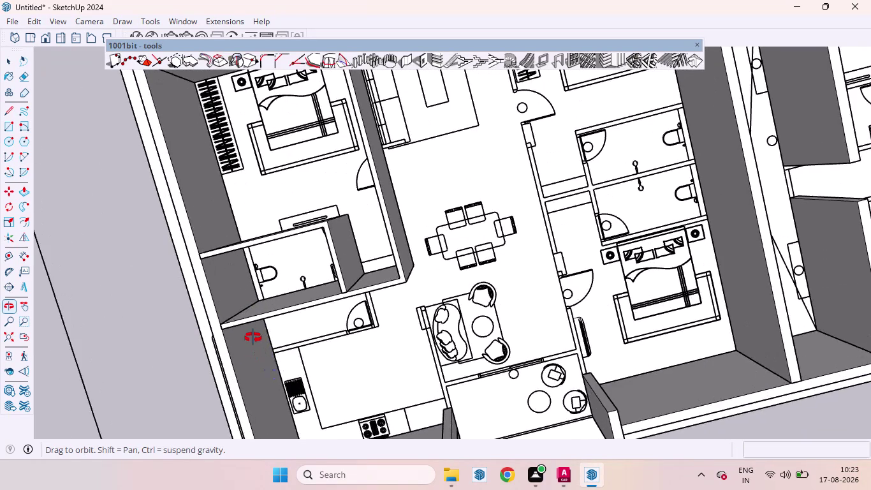
middle_drag(257, 350, 219, 281)
scroll(up, 3)
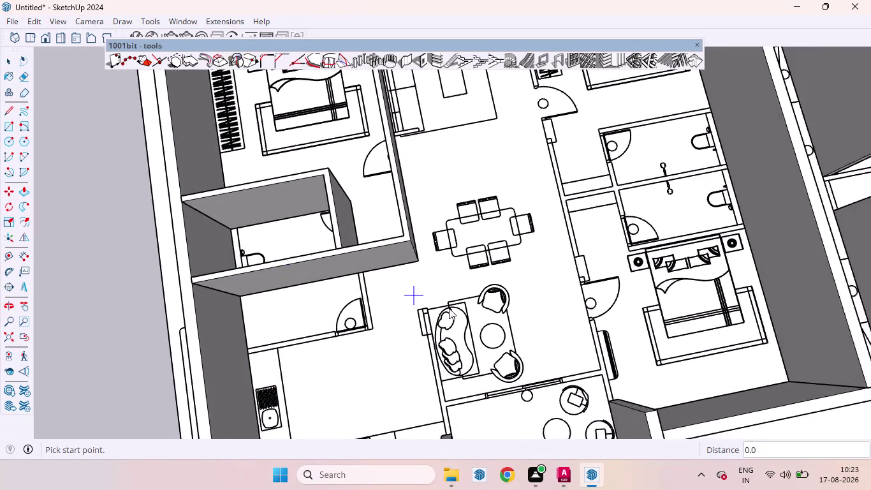
scroll(up, 3)
scroll(down, 3)
scroll(down, 3)
middle_drag(278, 360, 253, 277)
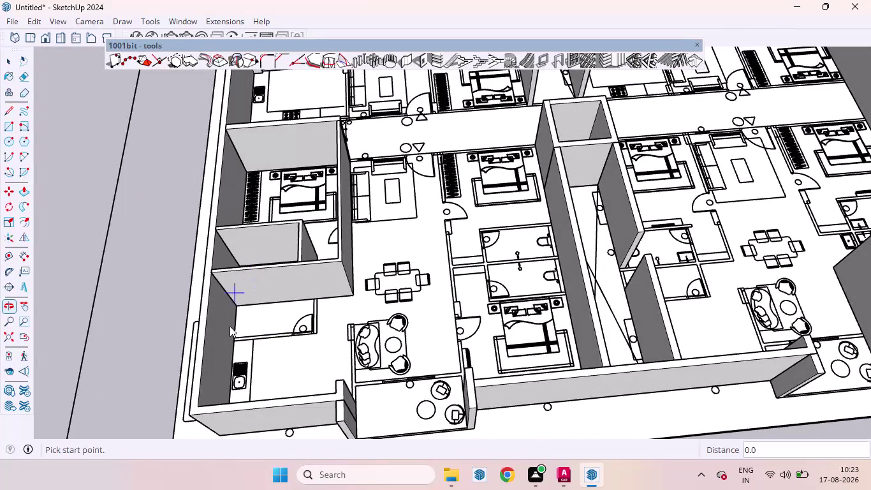
scroll(up, 3)
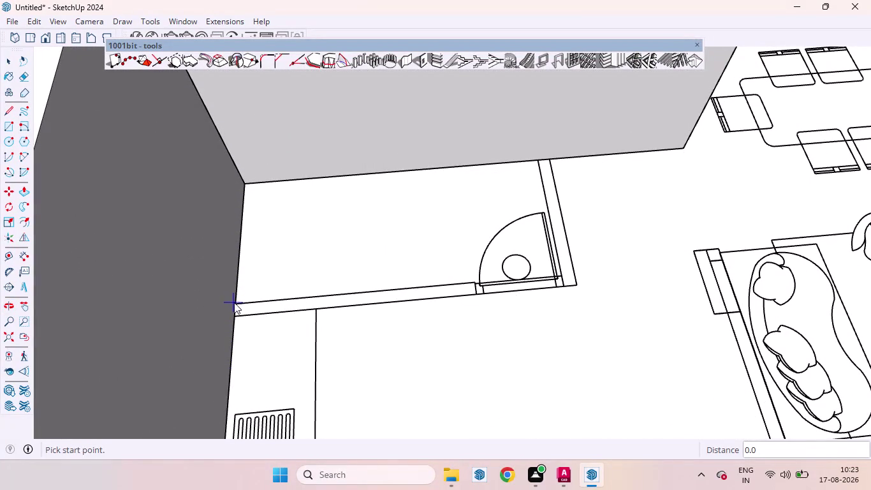
click(235, 302)
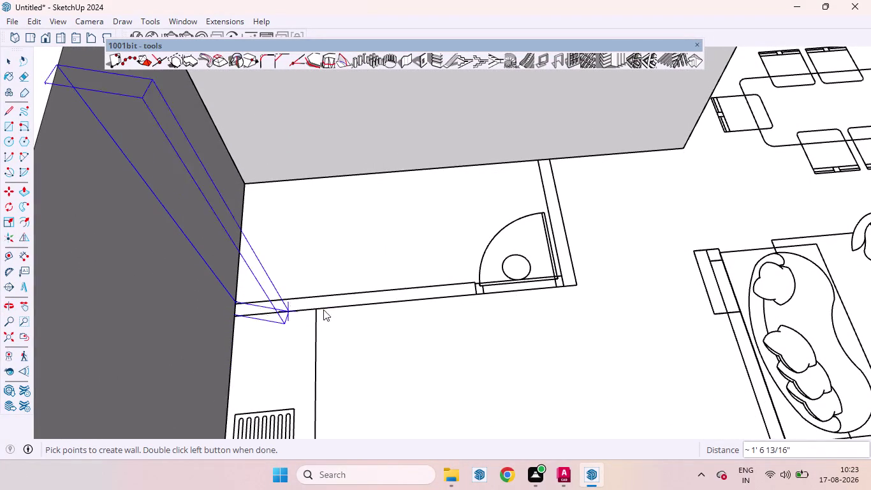
key(Escape)
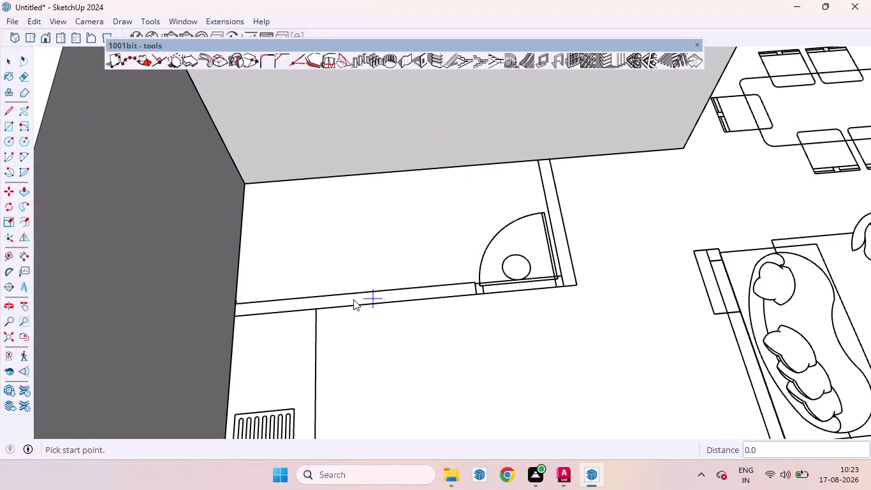
scroll(up, 3)
scroll(down, 3)
scroll(up, 3)
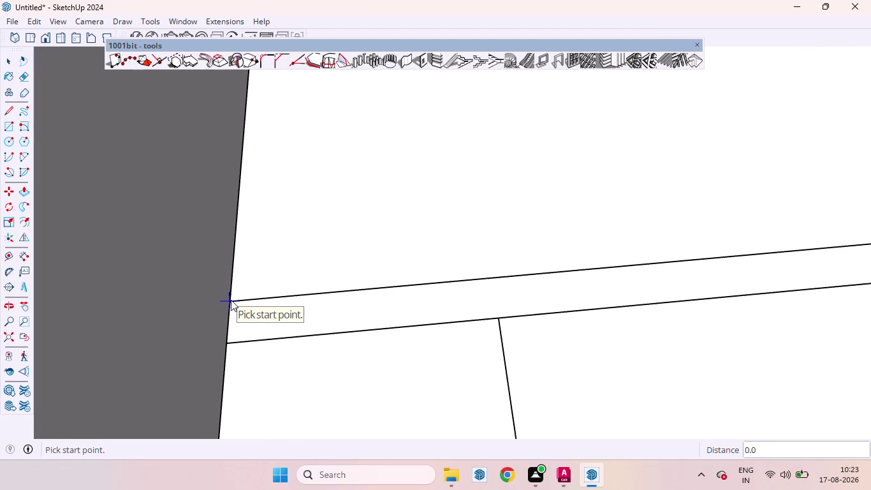
Build the wall from the room's left corner to its right end, finishing at the wall above.
click(231, 300)
scroll(down, 3)
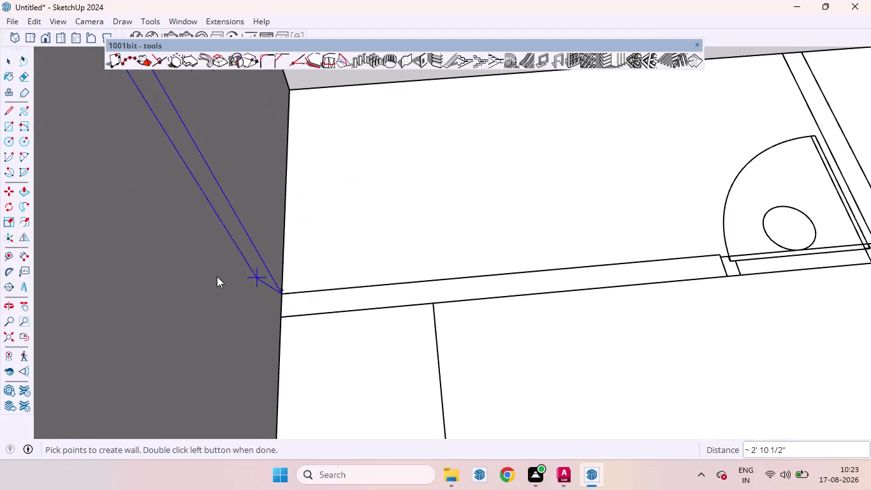
scroll(down, 3)
scroll(up, 3)
scroll(down, 3)
scroll(down, 3)
scroll(up, 3)
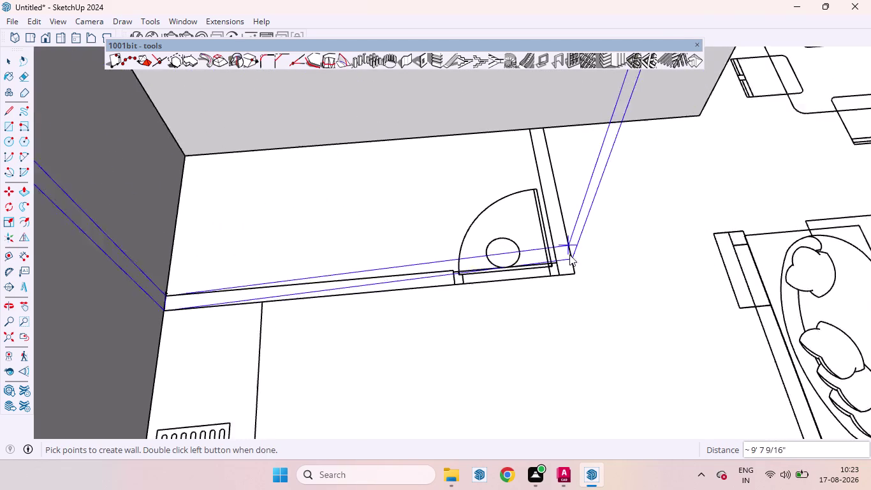
scroll(up, 3)
click(553, 254)
scroll(down, 3)
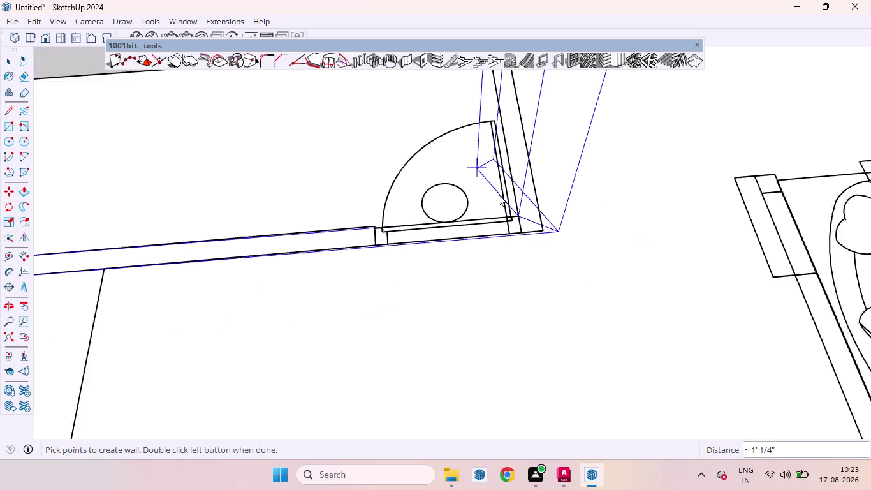
scroll(down, 3)
scroll(up, 3)
scroll(down, 3)
scroll(up, 3)
double_click(487, 116)
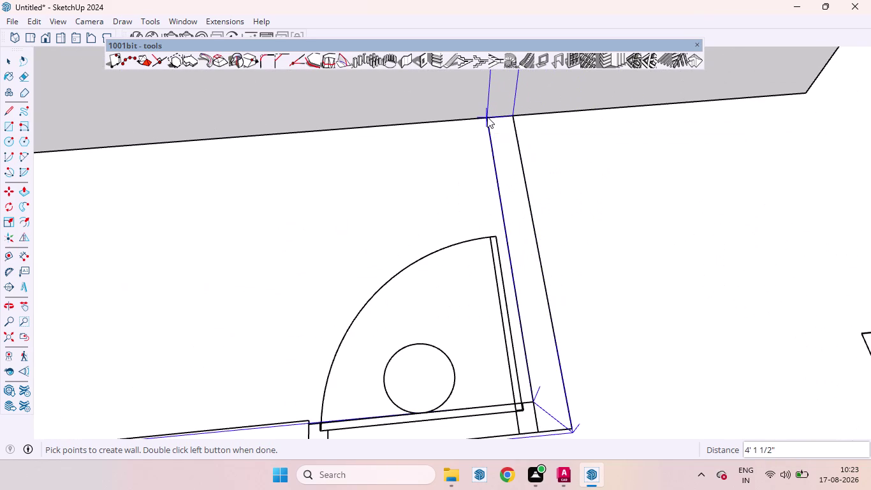
scroll(down, 3)
scroll(down, 3)
scroll(down, 3)
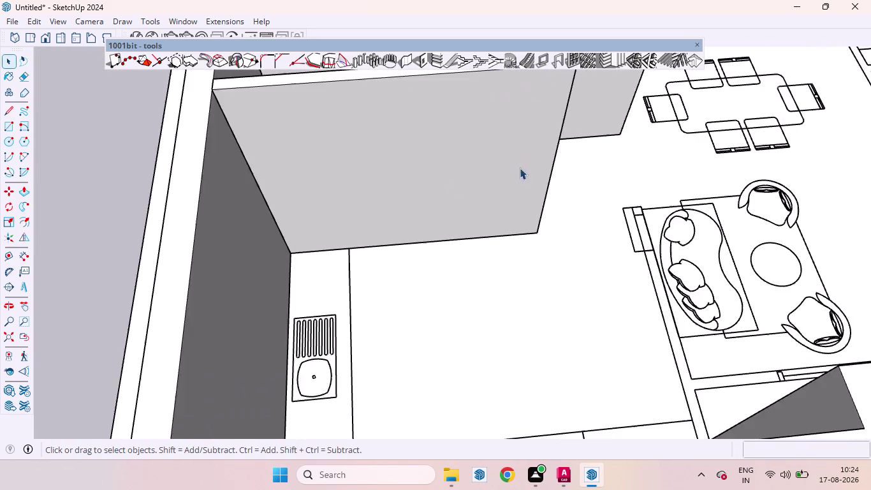
scroll(down, 3)
scroll(down, 3)
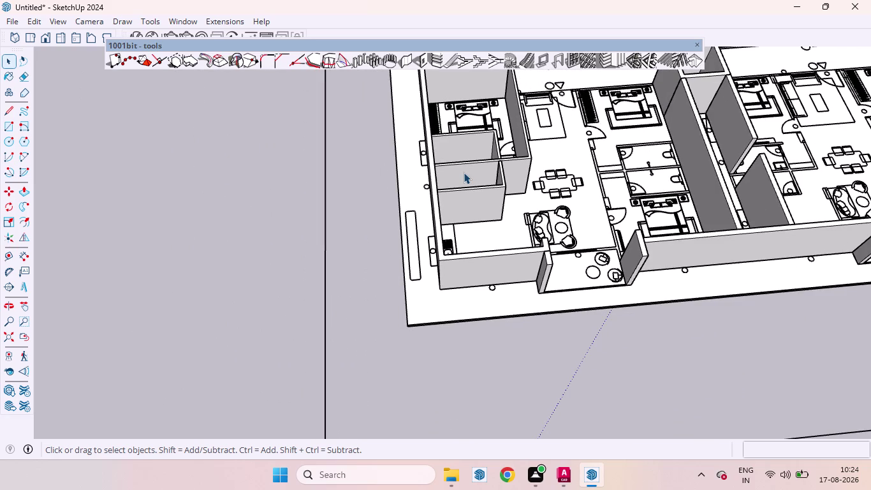
click(410, 60)
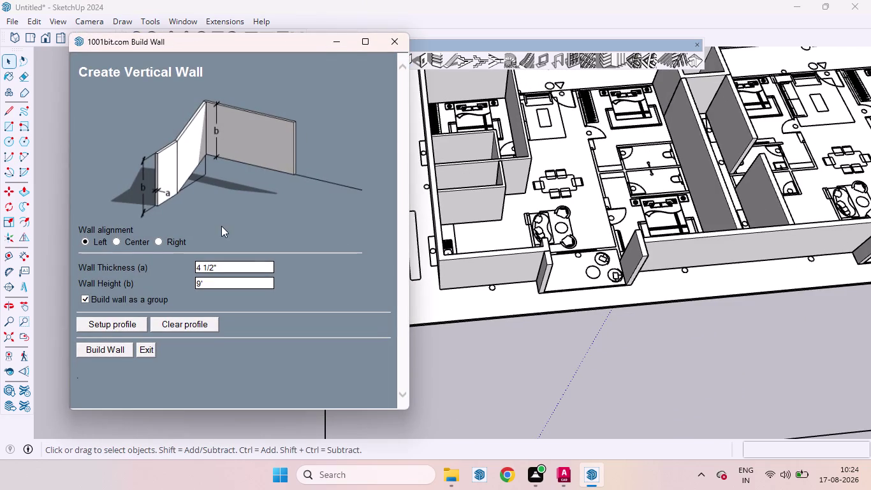
Accept the 4 1/2" thick, 9' high wall settings and orbit toward the kitchen.
click(107, 346)
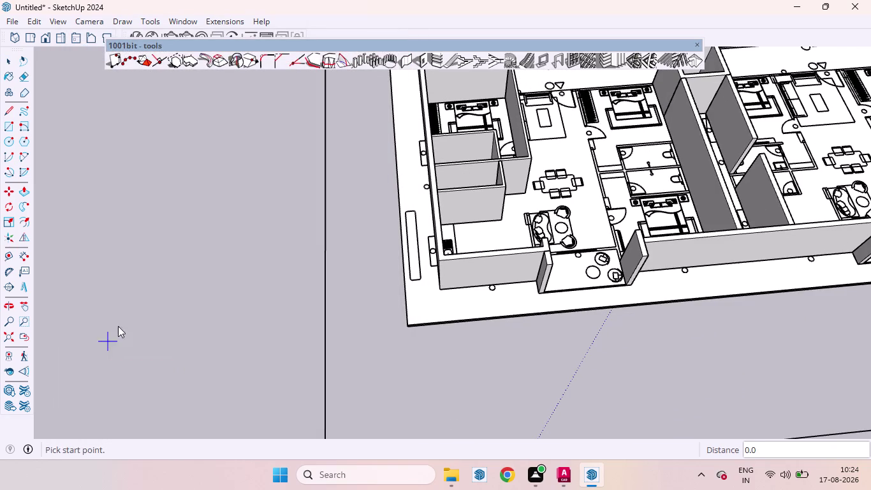
scroll(up, 3)
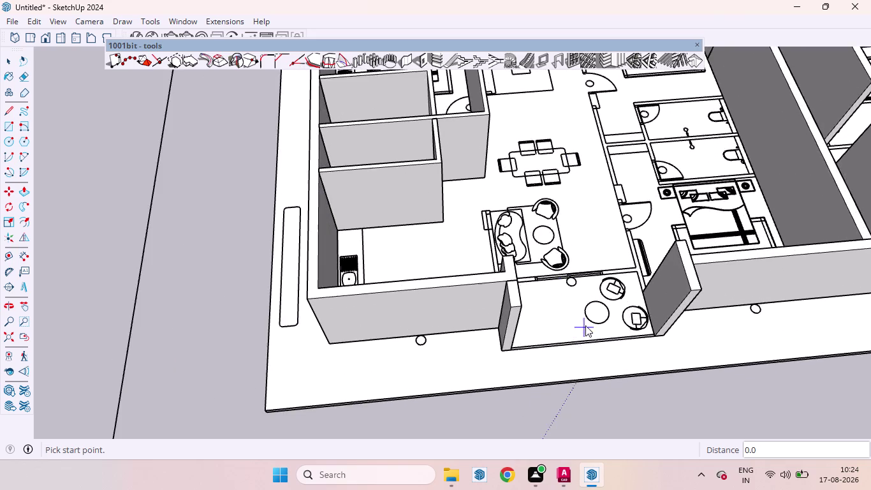
scroll(down, 3)
middle_drag(578, 291, 282, 300)
scroll(up, 3)
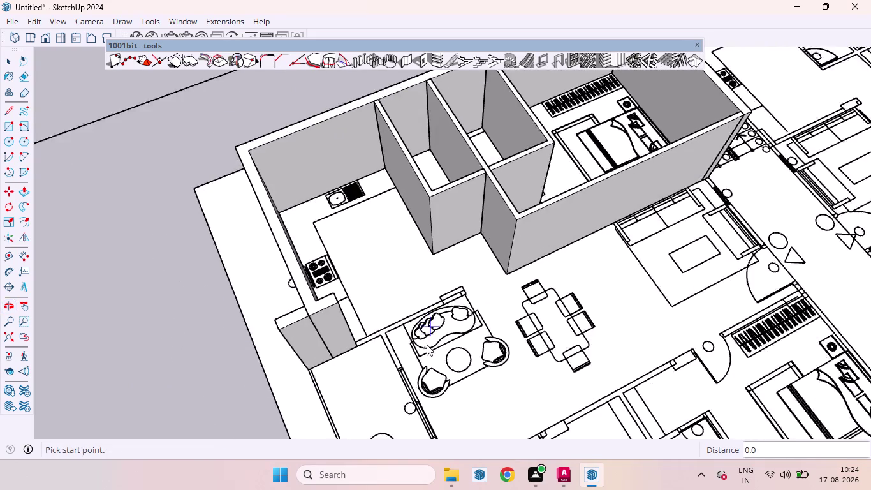
scroll(up, 3)
scroll(up, 3)
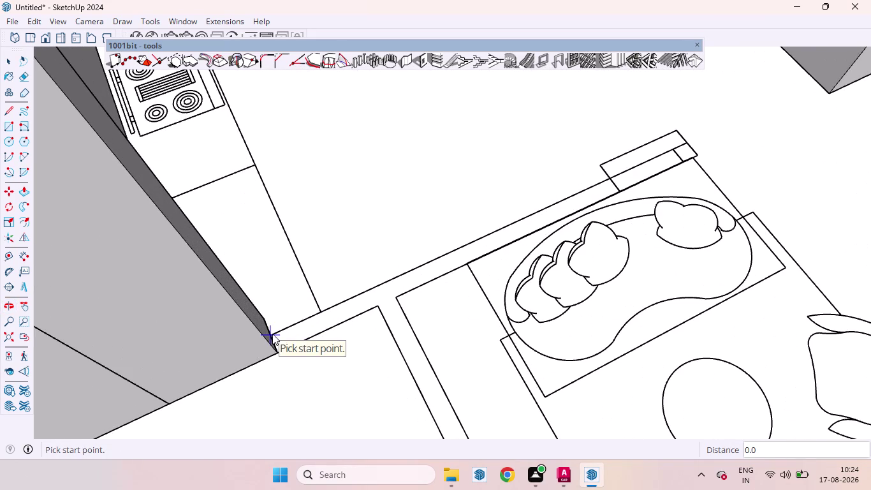
Draw the kitchen–living partition wall from the counter corner to the partition's end.
click(272, 334)
scroll(down, 3)
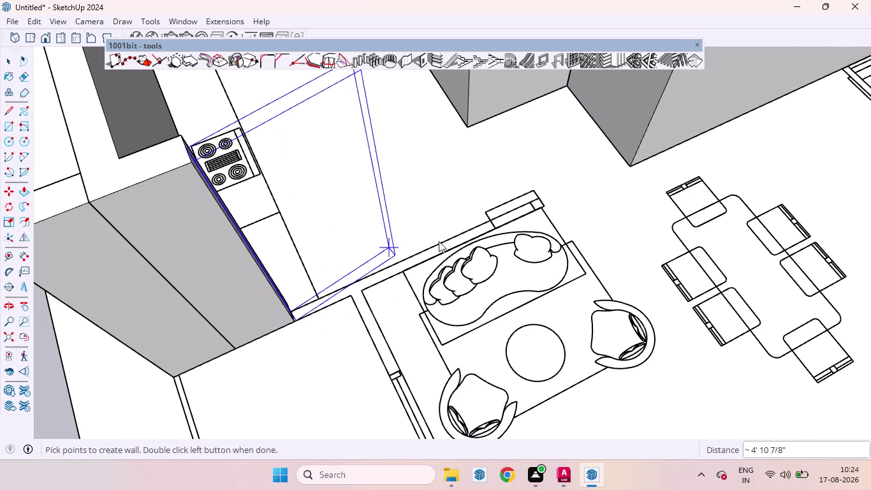
scroll(up, 3)
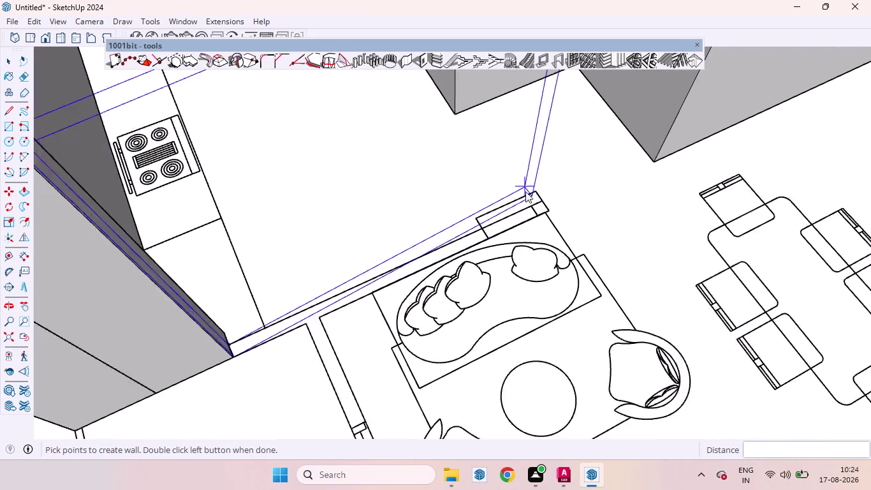
scroll(up, 3)
scroll(up, 3)
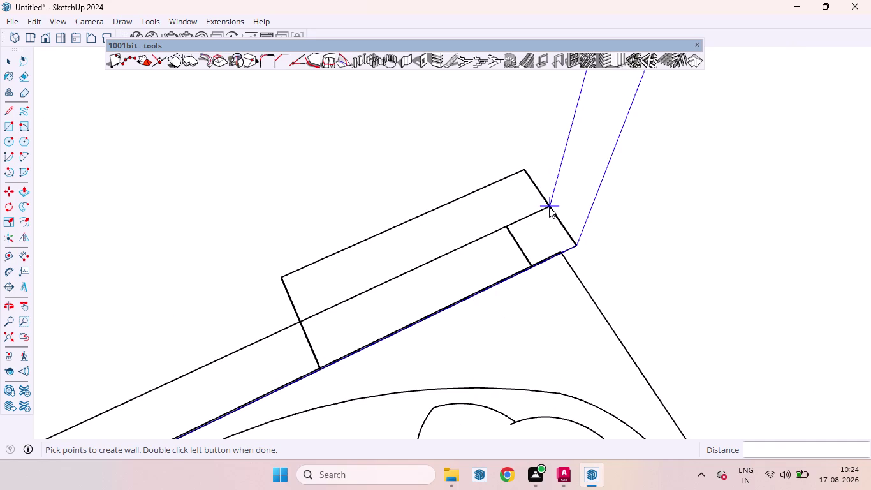
double_click(549, 207)
scroll(down, 3)
scroll(up, 3)
scroll(down, 3)
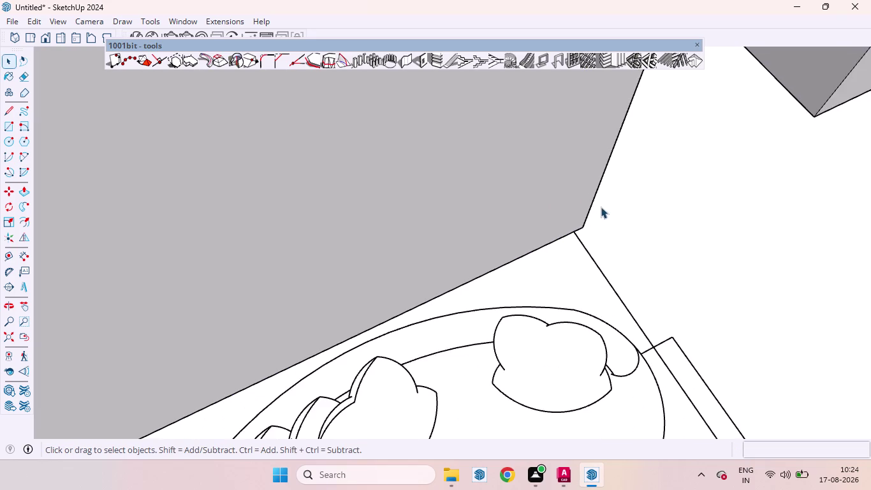
scroll(down, 3)
scroll(down, 3)
scroll(down, 3)
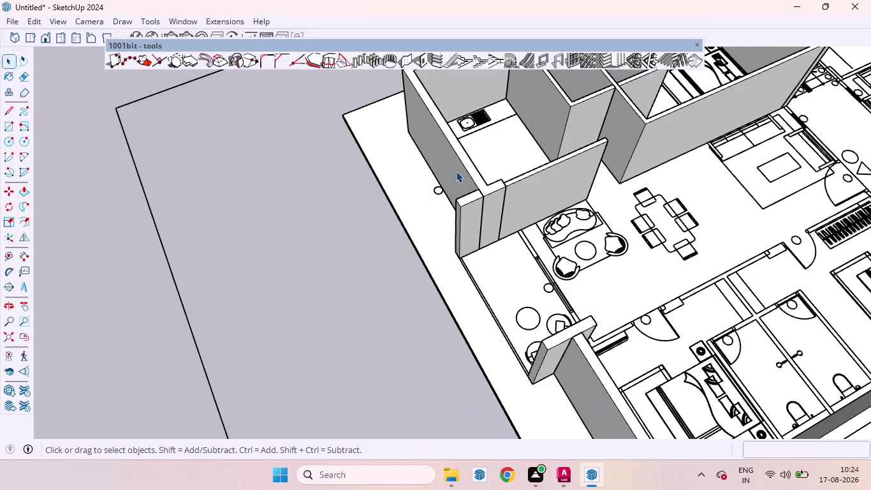
scroll(up, 3)
Relaunch Build Wall with current settings and start the wall at the plan corner.
click(406, 63)
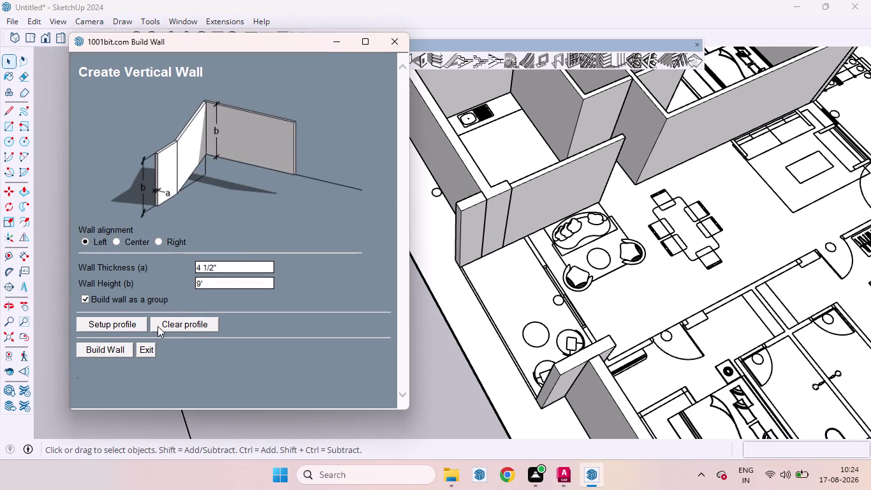
click(109, 353)
scroll(up, 3)
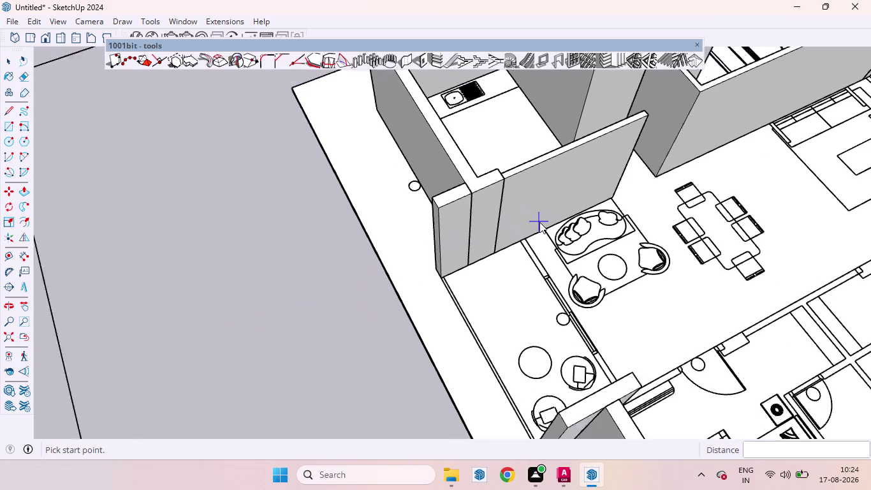
scroll(up, 3)
click(508, 250)
scroll(down, 3)
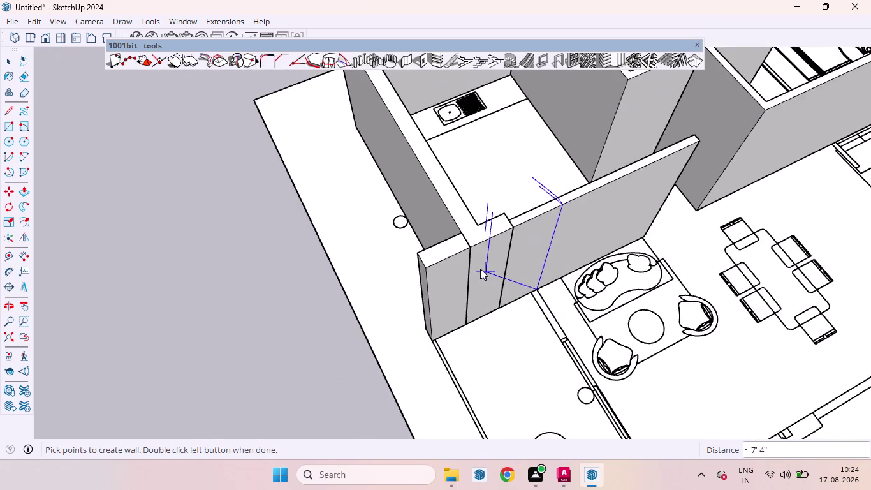
scroll(down, 3)
scroll(down, 3)
scroll(up, 3)
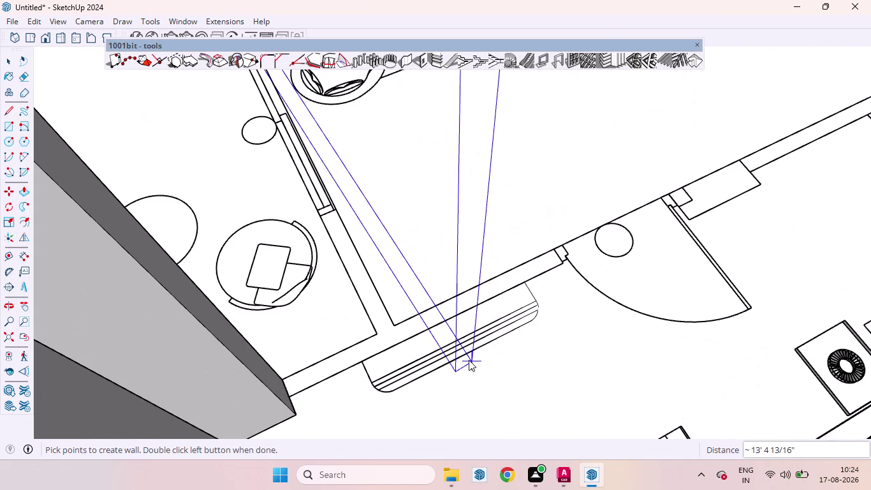
Continue the wall through two more plan-line corners and finish at the last corner.
click(392, 324)
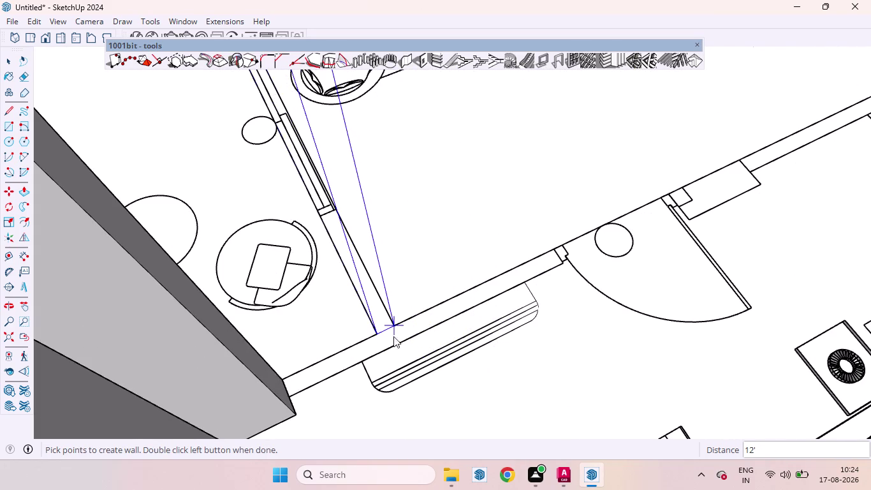
scroll(down, 3)
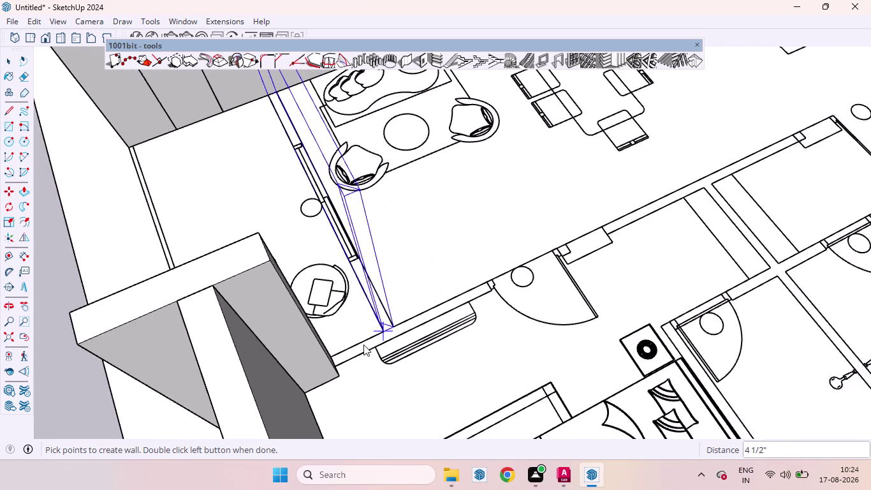
scroll(down, 3)
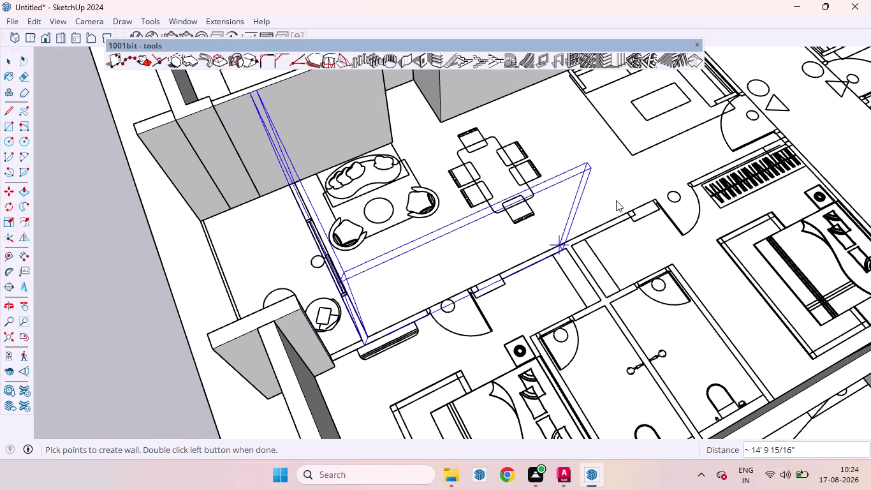
scroll(up, 3)
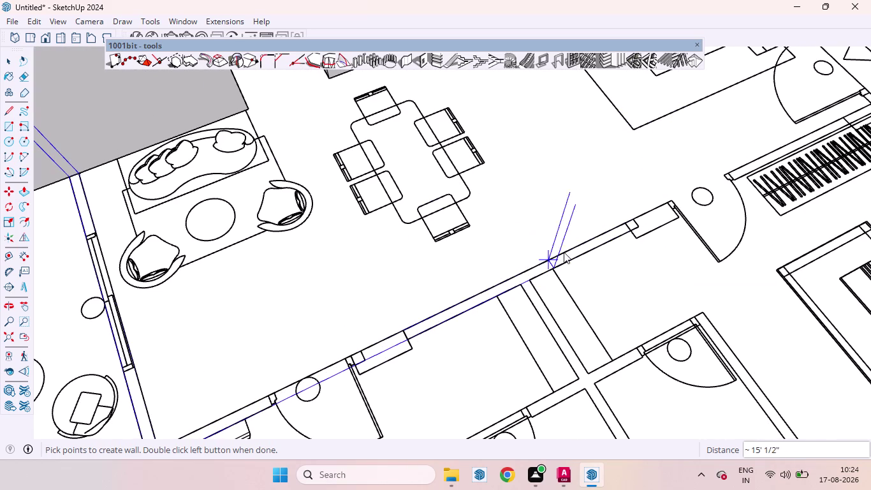
scroll(down, 3)
scroll(down, 3)
scroll(up, 3)
scroll(down, 3)
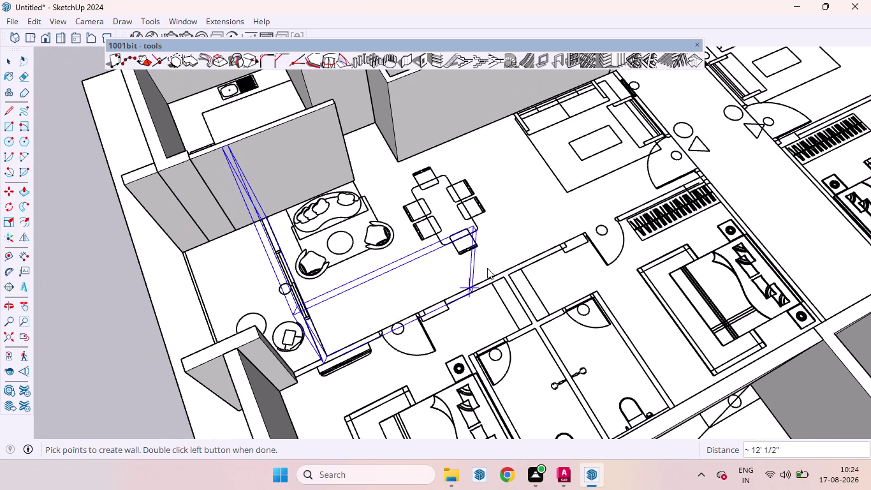
scroll(up, 3)
scroll(up, 3)
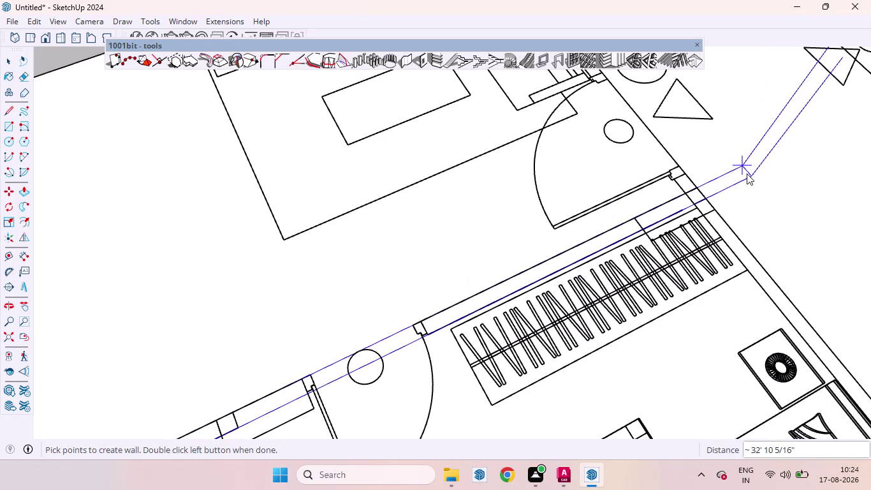
click(696, 189)
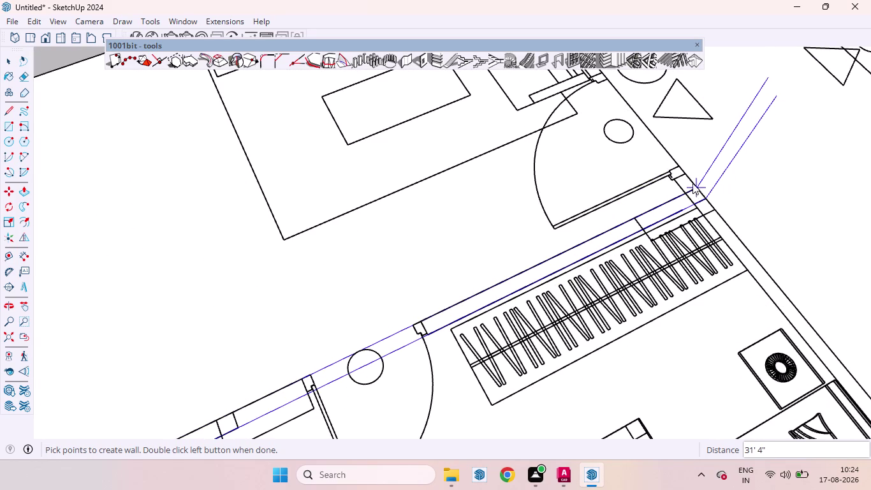
scroll(down, 3)
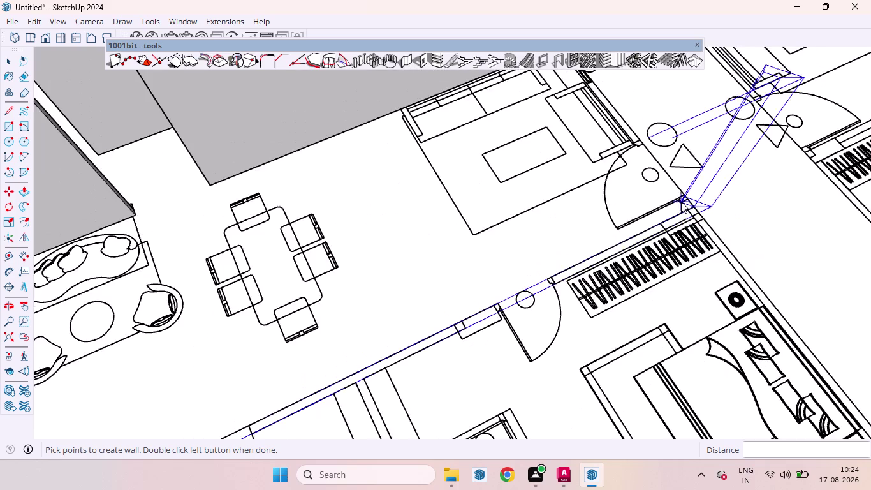
scroll(down, 3)
scroll(up, 3)
scroll(down, 3)
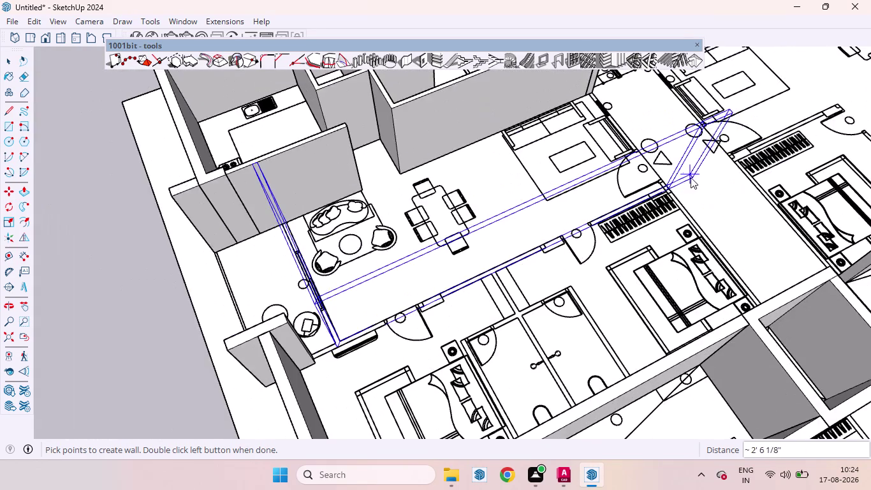
middle_drag(692, 180, 739, 331)
scroll(up, 3)
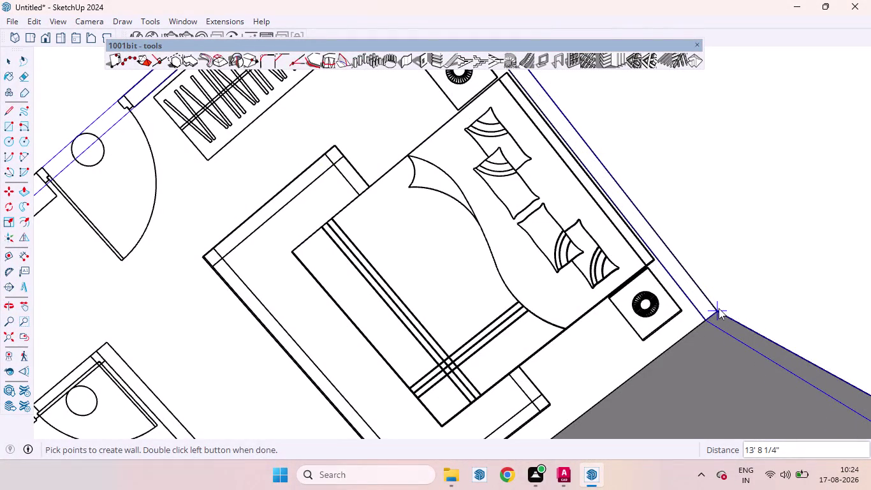
double_click(718, 309)
scroll(down, 3)
Orbit to inspect the new walls, then relaunch Build Wall with the 9' settings.
scroll(down, 3)
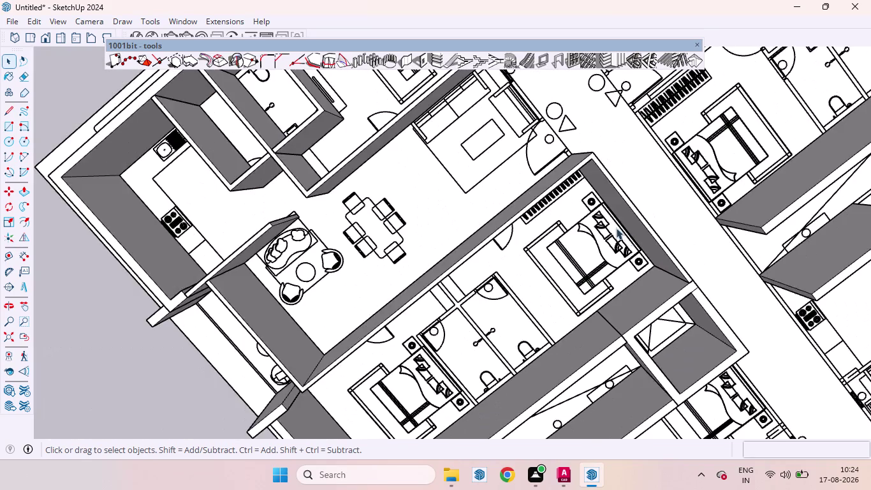
scroll(up, 3)
scroll(down, 3)
scroll(up, 3)
middle_drag(577, 255, 515, 179)
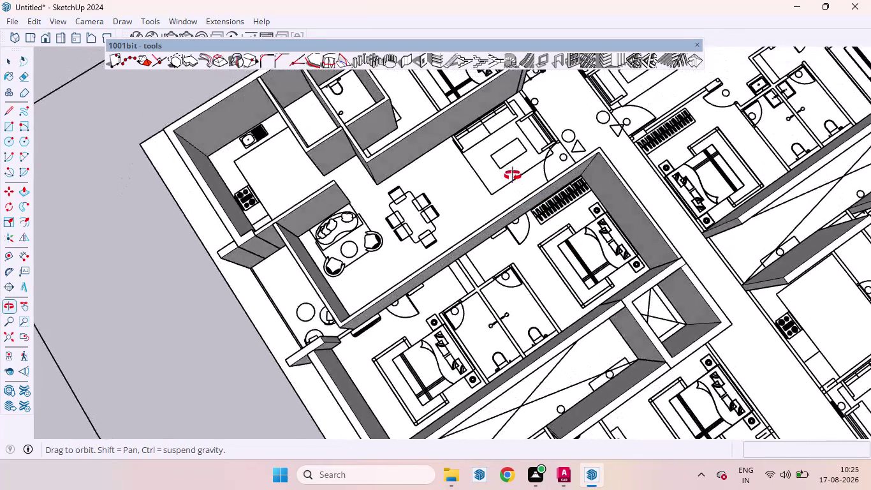
middle_drag(515, 178, 474, 152)
scroll(up, 3)
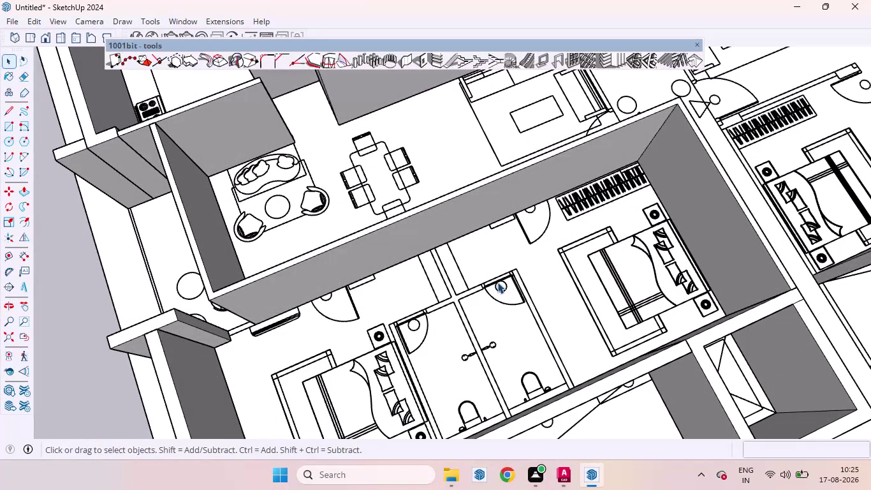
click(403, 58)
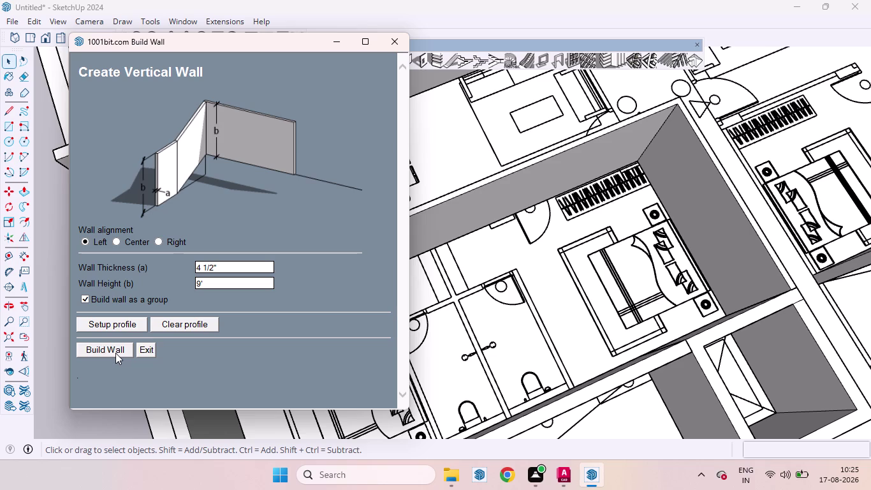
click(116, 352)
scroll(down, 3)
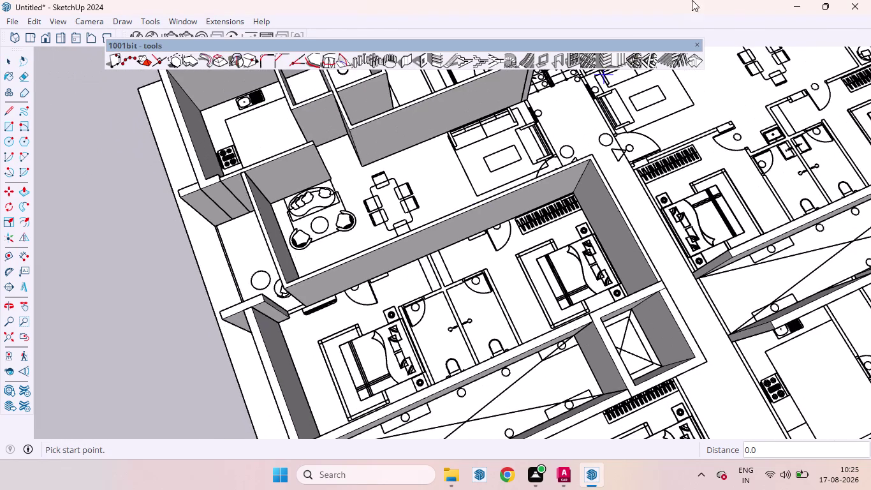
scroll(up, 3)
Draw the short wall beside the sofa, ending at the entry door corner.
middle_drag(610, 150, 555, 252)
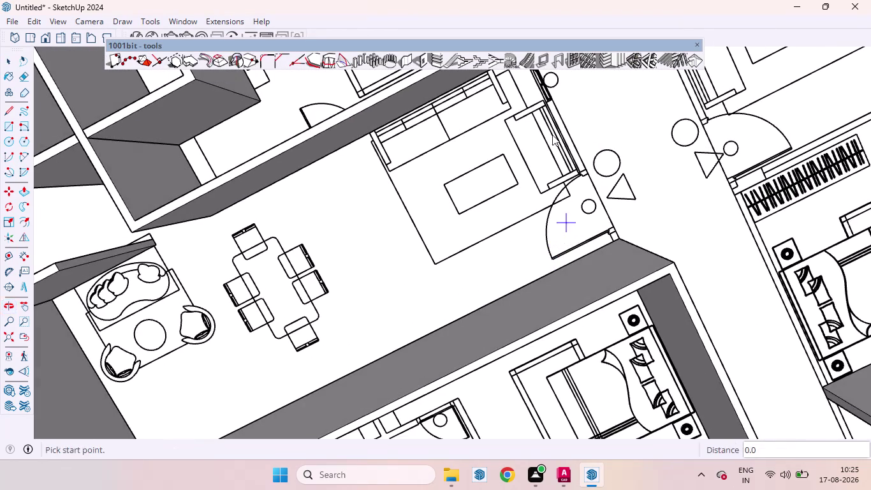
scroll(down, 3)
scroll(up, 3)
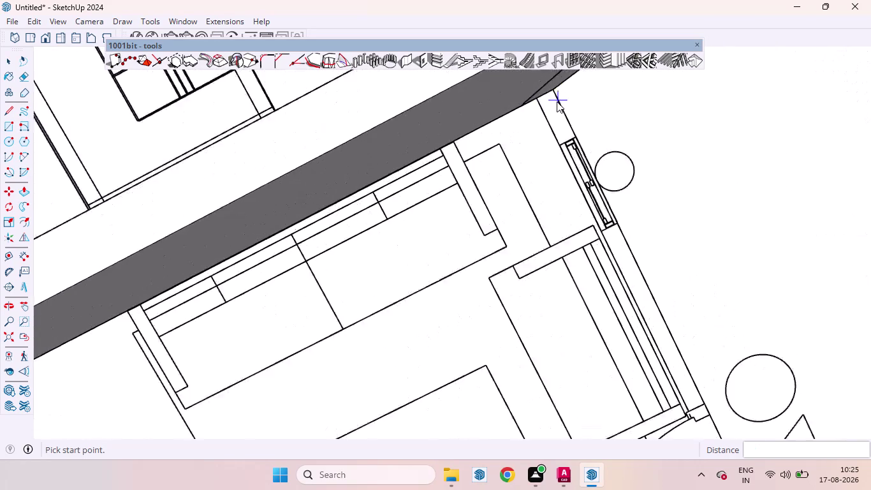
scroll(up, 3)
click(553, 94)
scroll(down, 3)
scroll(up, 3)
scroll(down, 3)
scroll(down, 3)
scroll(up, 3)
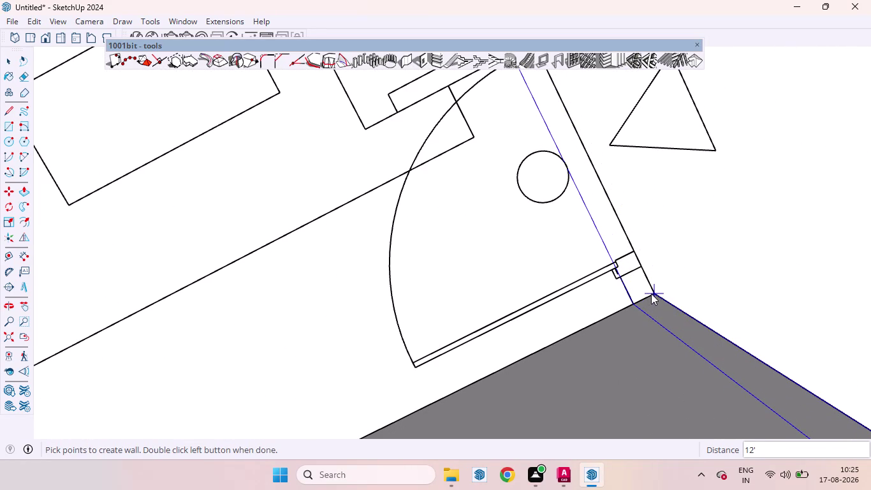
double_click(651, 293)
scroll(down, 3)
scroll(down, 3)
scroll(down, 3)
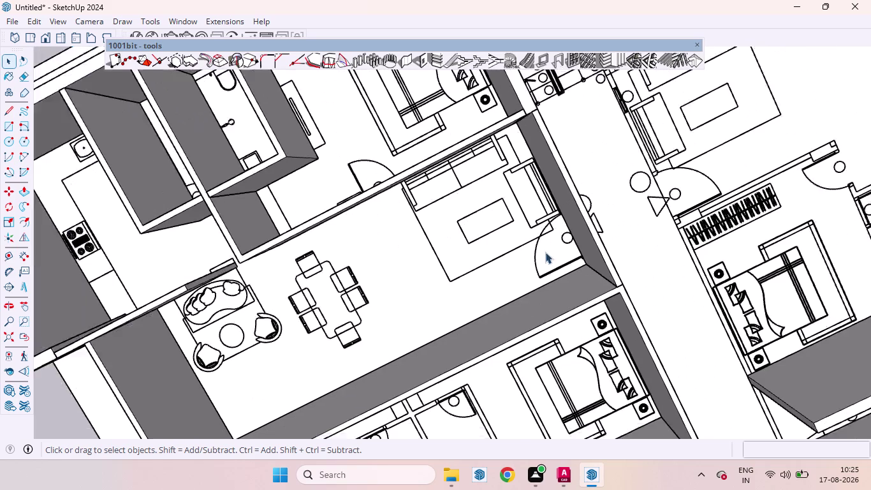
scroll(down, 3)
scroll(down, 3)
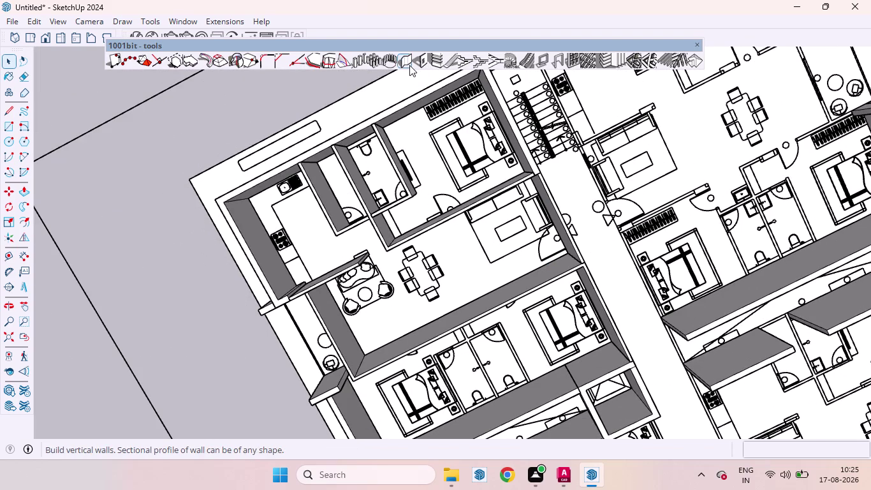
click(409, 65)
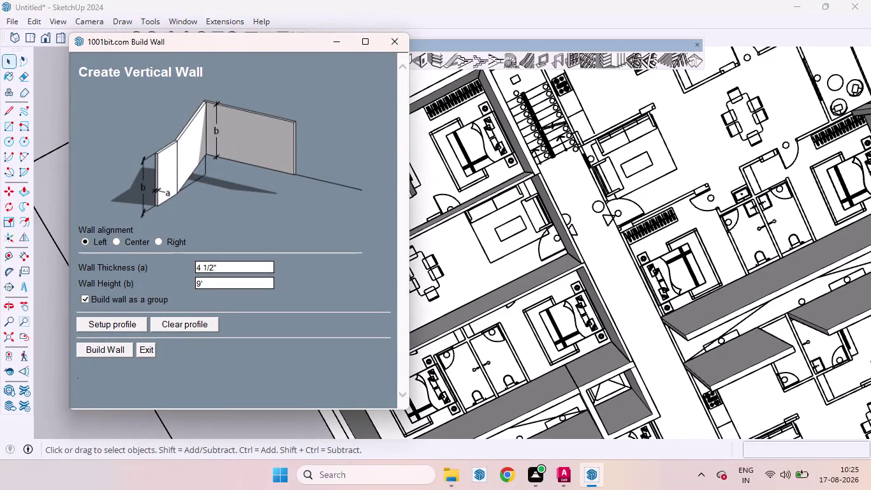
Accept the wall settings and start a 9' wall at the bathroom outline.
click(107, 348)
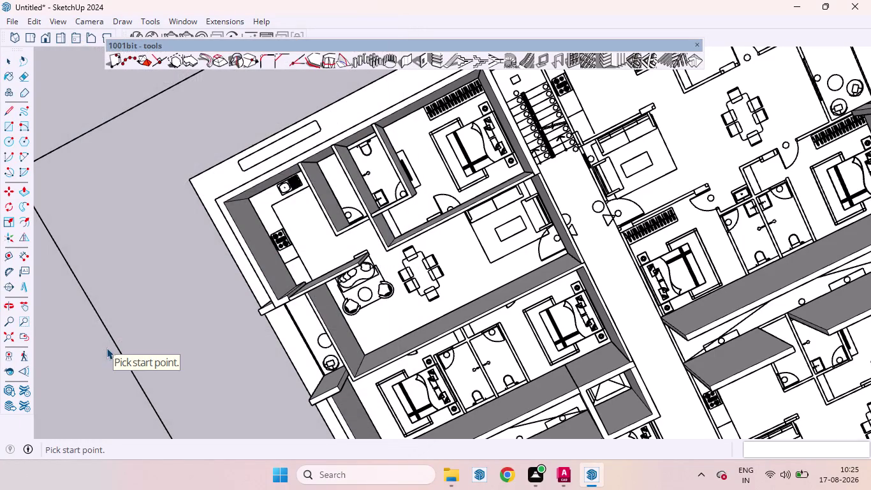
scroll(down, 3)
scroll(up, 3)
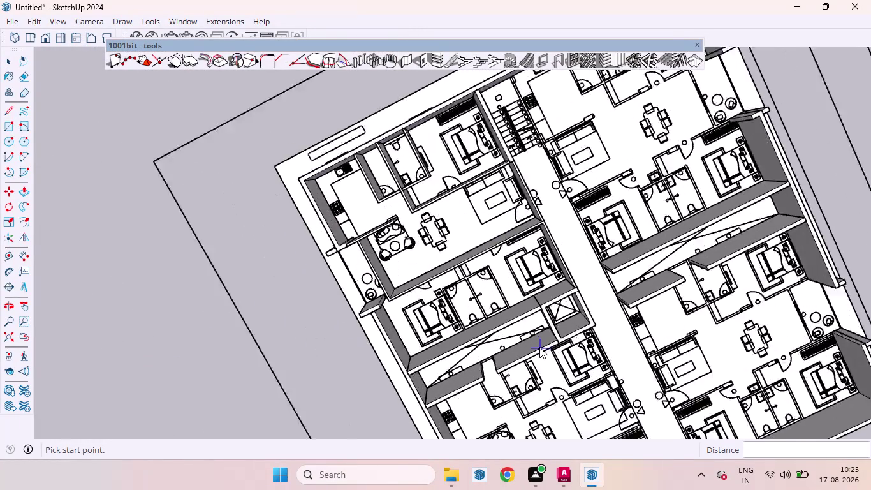
scroll(up, 3)
scroll(up, 3)
scroll(down, 3)
scroll(up, 3)
middle_drag(429, 247, 392, 170)
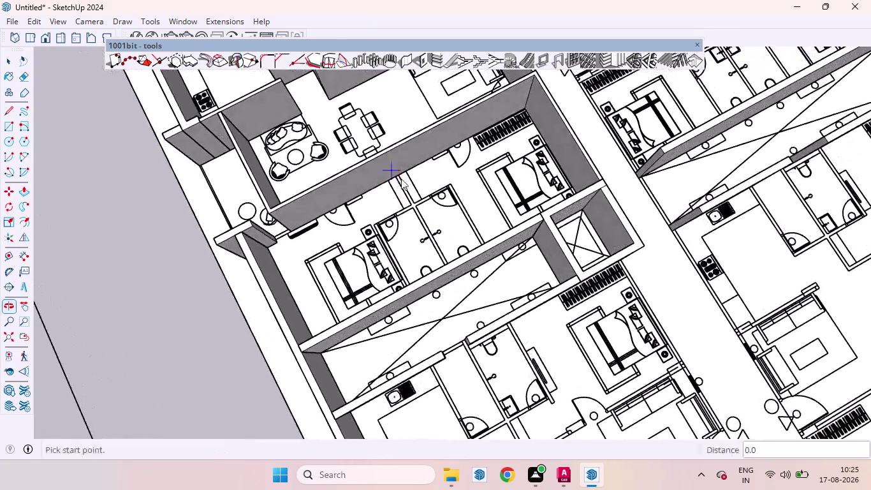
scroll(up, 3)
click(382, 166)
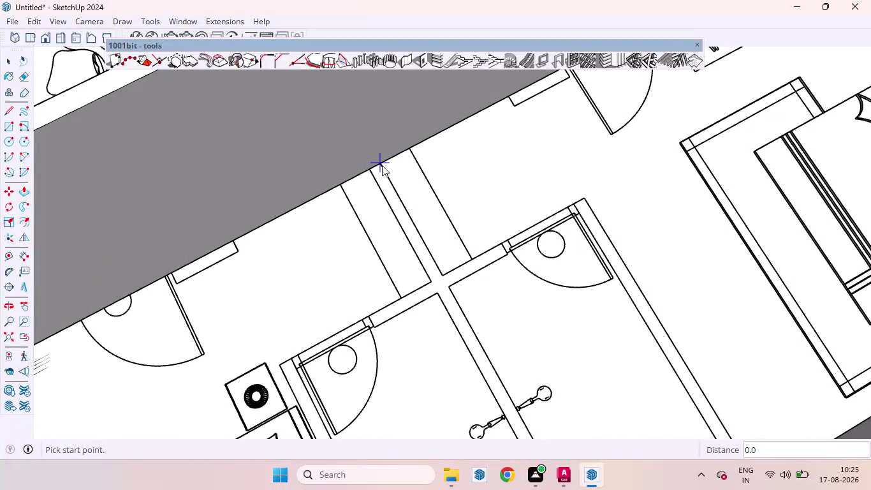
scroll(down, 3)
scroll(down, 3)
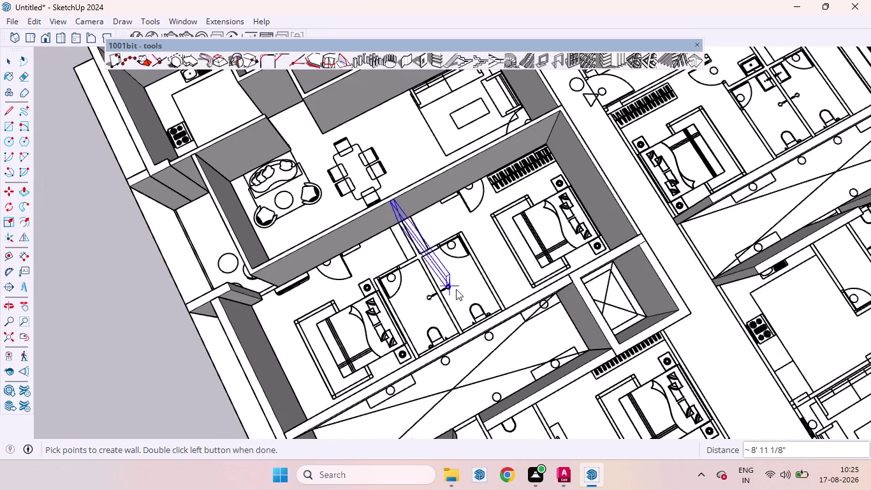
scroll(up, 3)
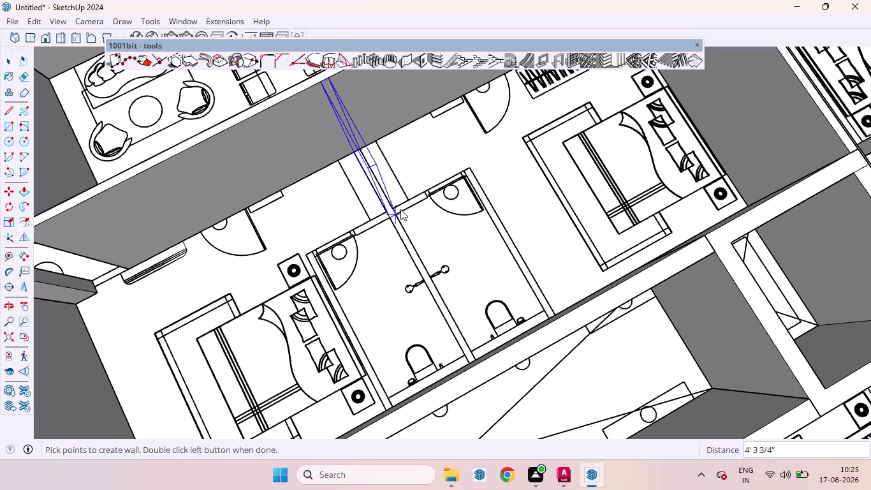
Trace the paired bathrooms' outline through two corners, finishing at the corridor edge.
click(393, 205)
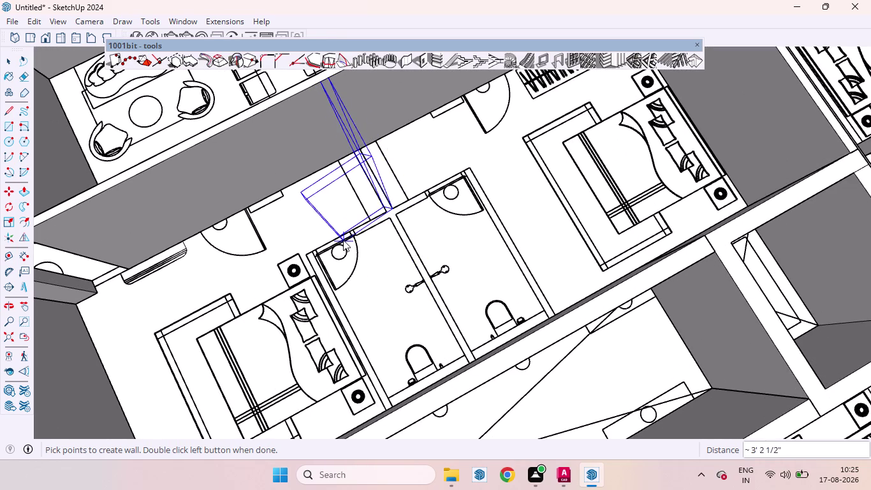
scroll(up, 3)
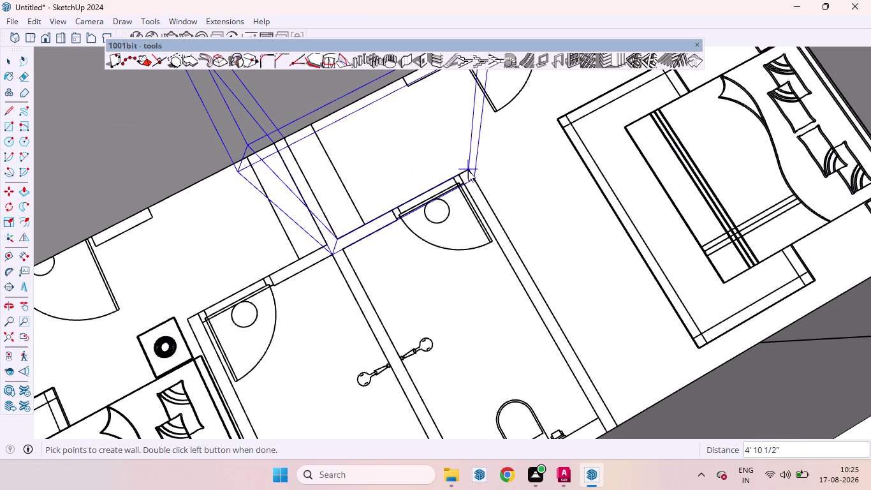
click(468, 170)
scroll(down, 3)
scroll(up, 3)
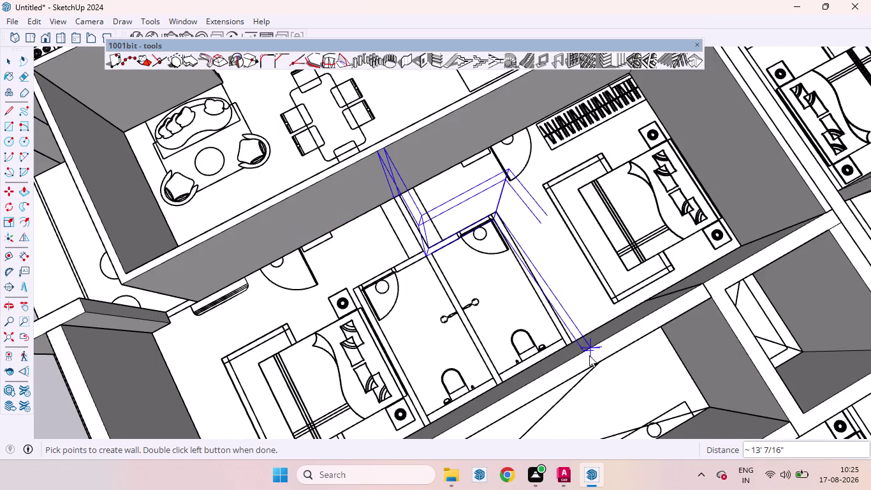
scroll(up, 3)
scroll(up, 3)
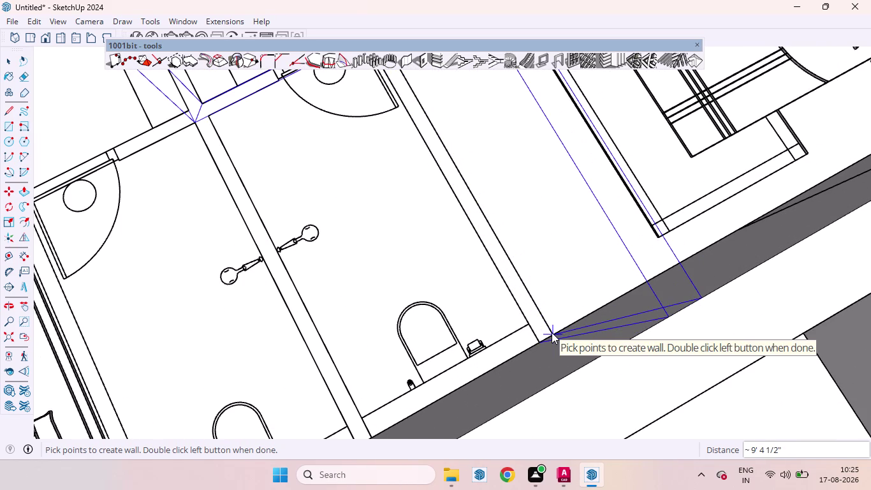
double_click(551, 332)
scroll(down, 3)
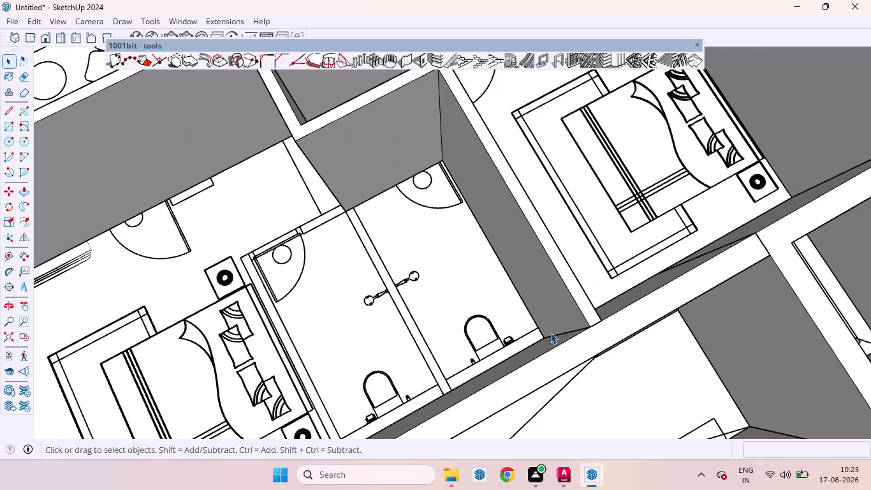
click(408, 63)
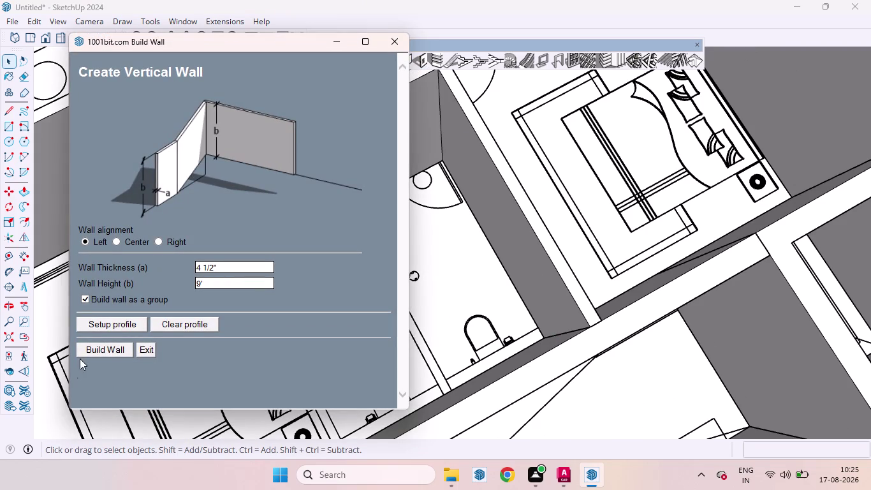
Build a 9' wall along the bathroom partition line, then reopen the wall settings.
click(103, 346)
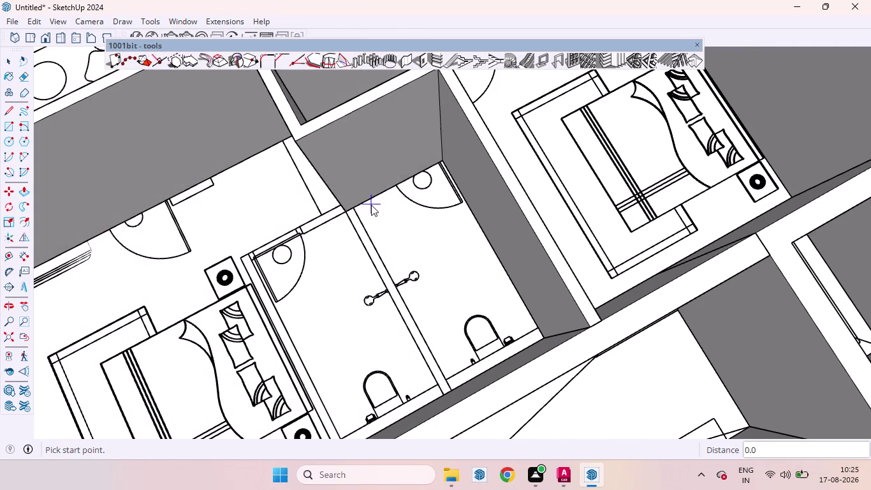
click(355, 208)
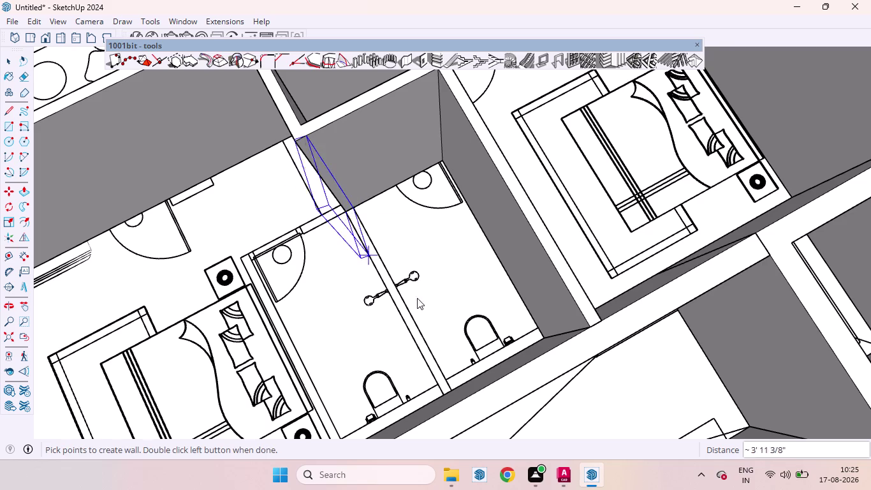
scroll(up, 3)
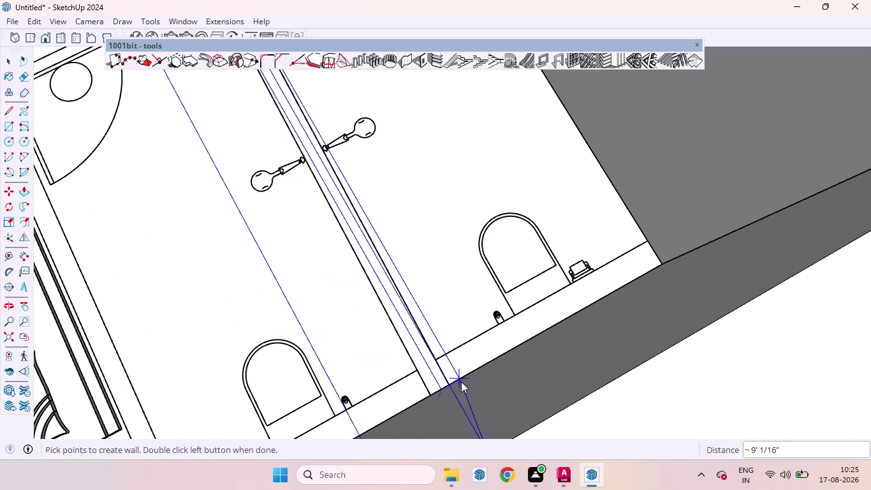
double_click(447, 381)
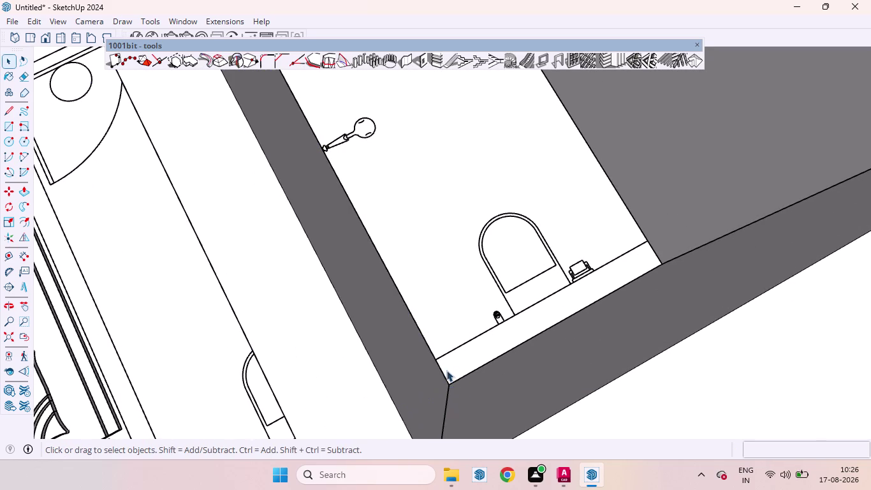
scroll(down, 3)
scroll(up, 3)
scroll(down, 3)
scroll(down, 3)
scroll(up, 3)
scroll(down, 3)
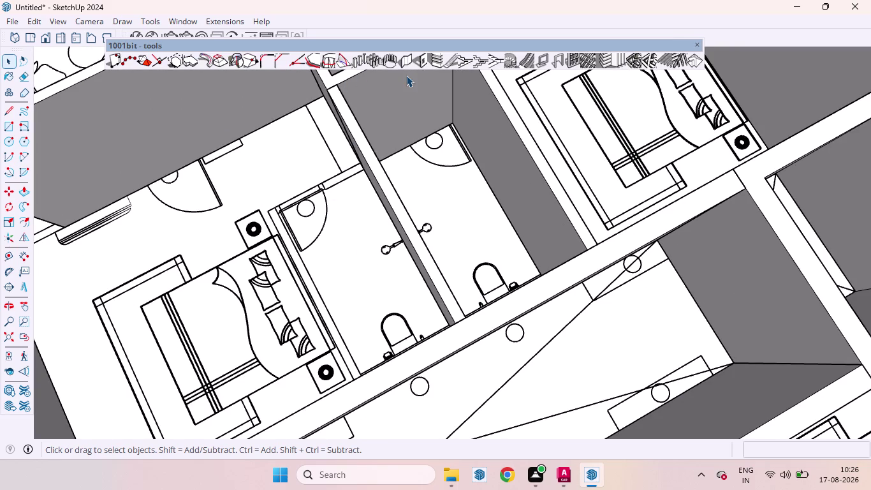
click(409, 60)
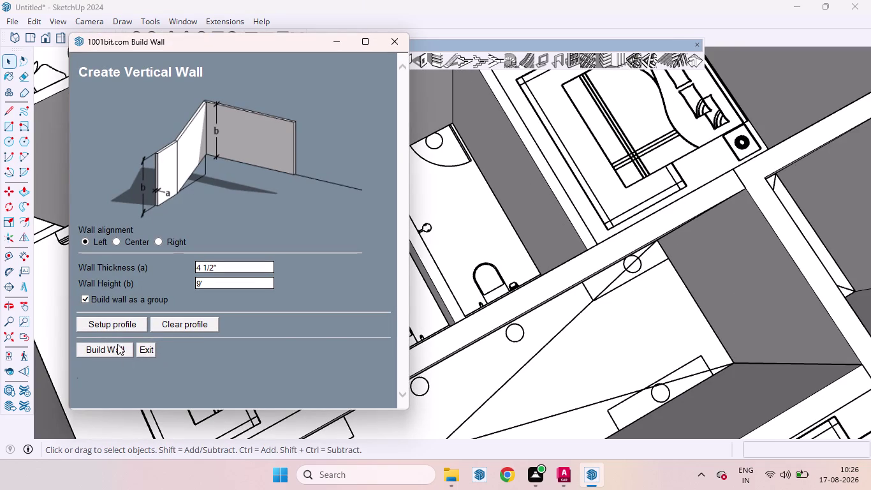
Orbit toward the bathroom's door wall and start a wall at the partition corner.
click(113, 343)
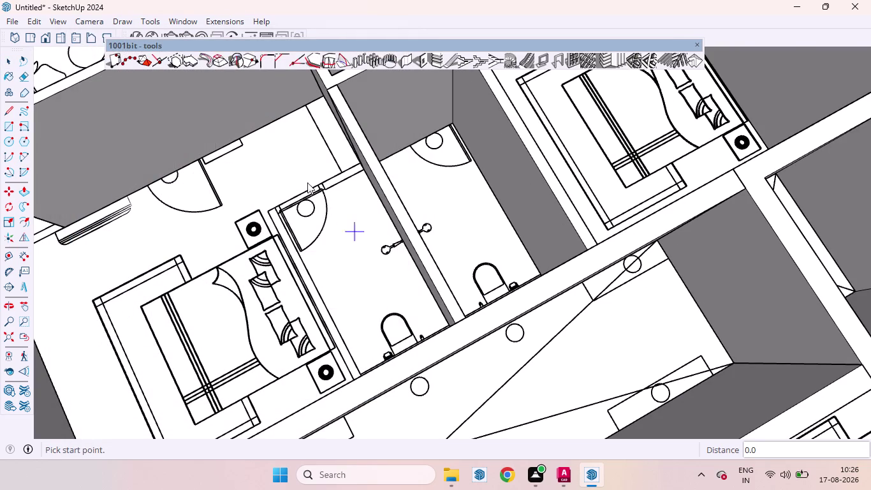
scroll(up, 3)
middle_drag(300, 183, 503, 146)
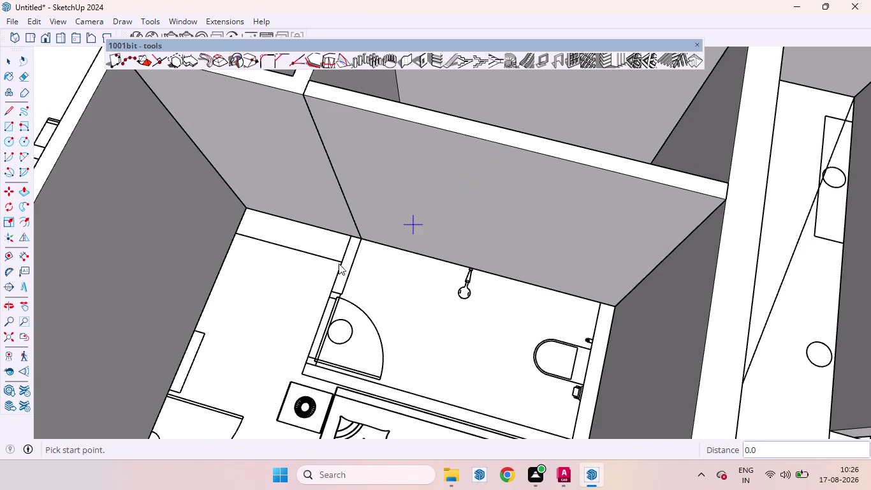
scroll(up, 3)
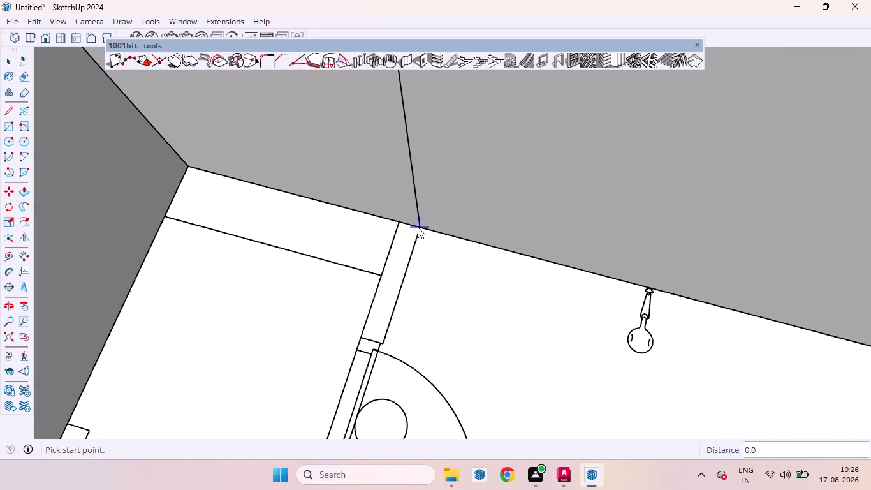
click(418, 227)
Corner the wall at the partition's bottom end and finish at the bathroom's far corner.
scroll(down, 3)
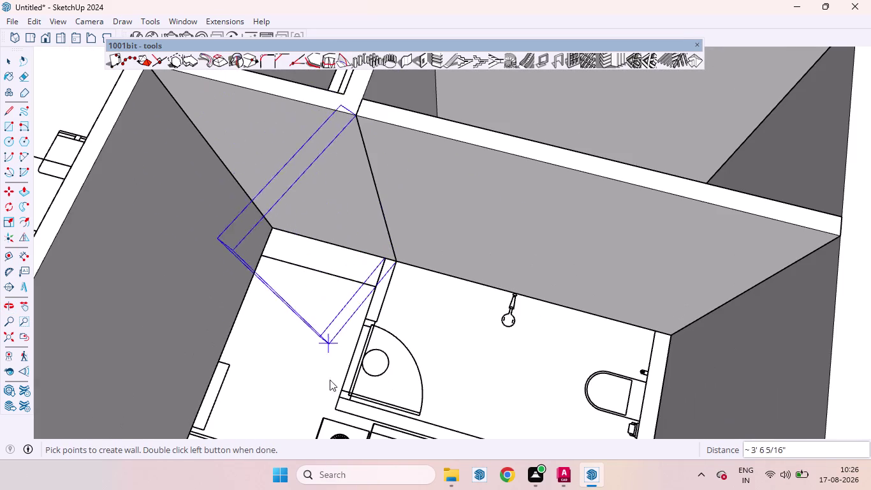
scroll(up, 3)
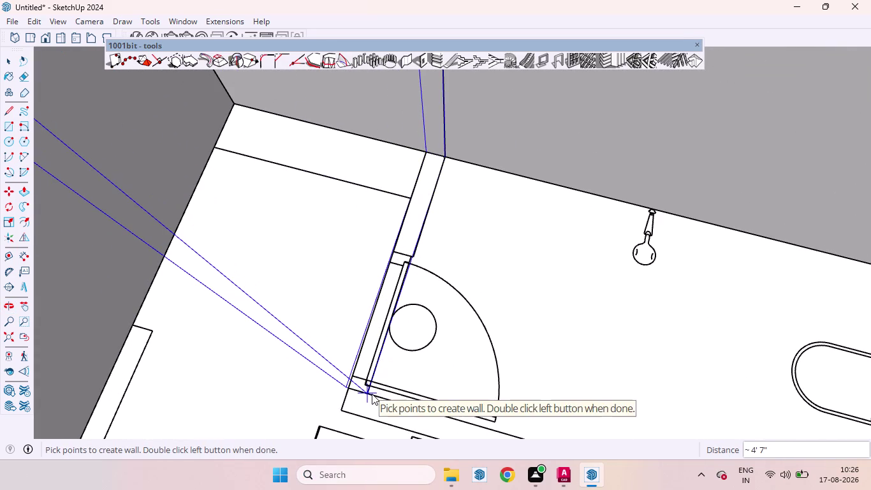
scroll(up, 3)
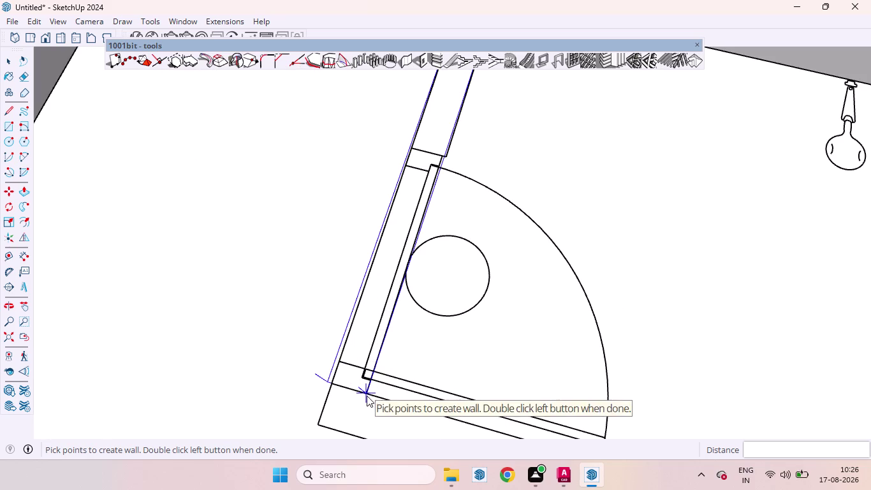
click(366, 391)
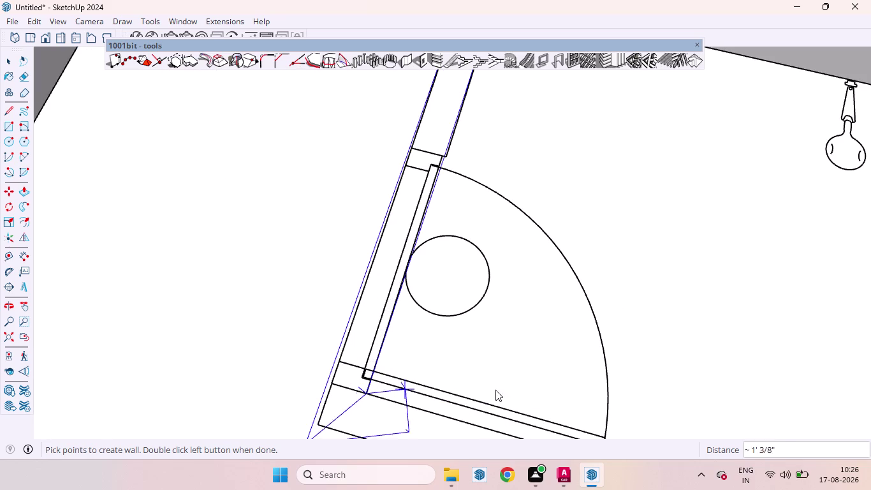
scroll(down, 3)
scroll(down, 3)
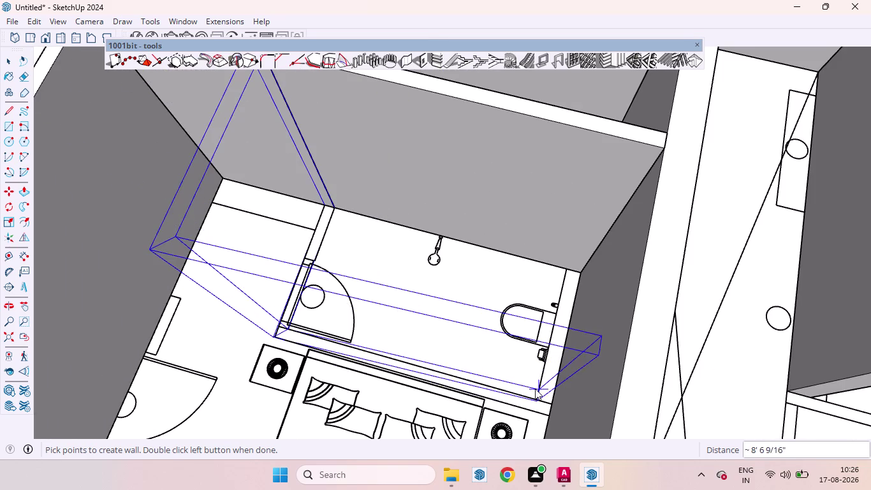
scroll(up, 3)
double_click(549, 404)
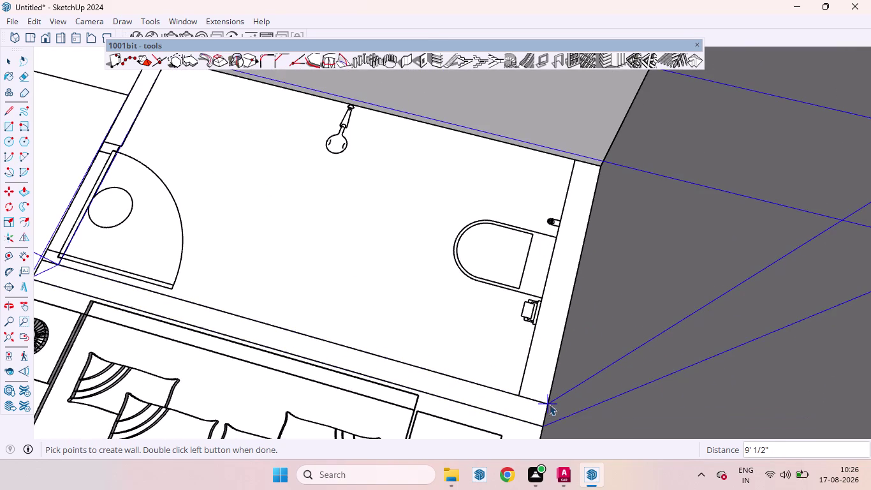
scroll(down, 3)
scroll(down, 3)
scroll(up, 3)
scroll(down, 3)
scroll(down, 3)
scroll(down, 3)
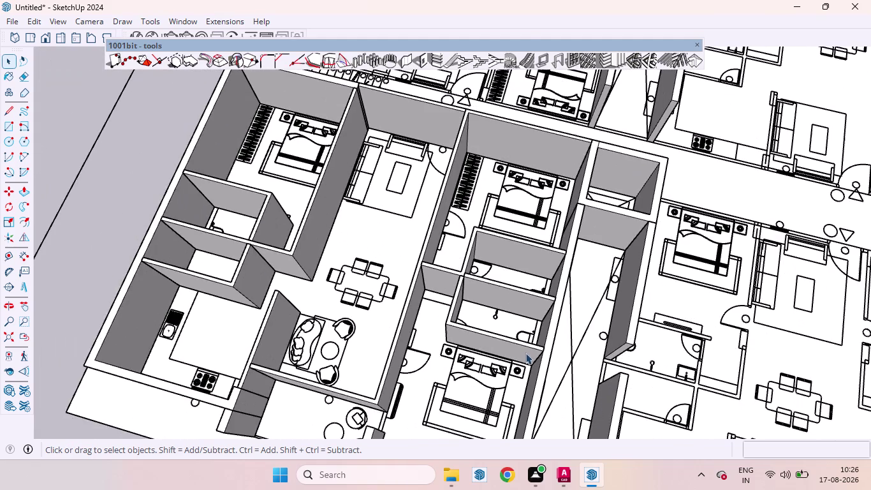
Zoom and orbit to inspect the new walls from a low angle.
scroll(down, 3)
scroll(up, 3)
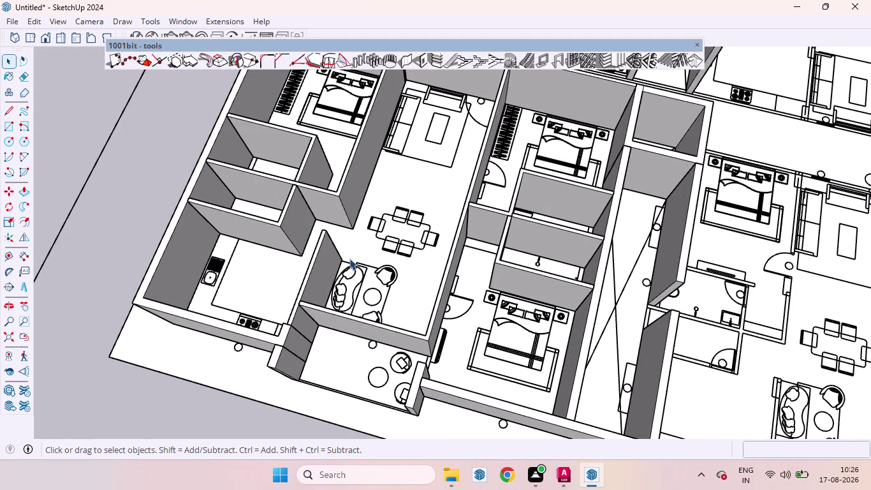
scroll(down, 3)
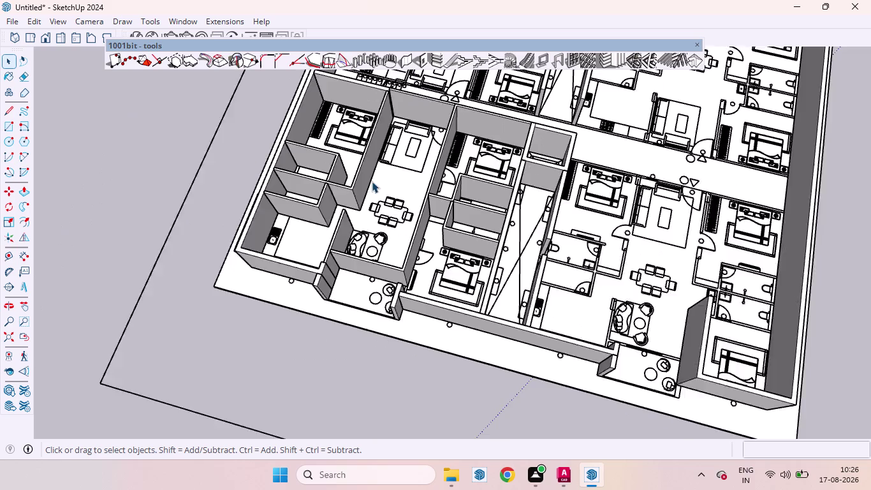
scroll(down, 3)
scroll(up, 3)
scroll(down, 3)
scroll(up, 3)
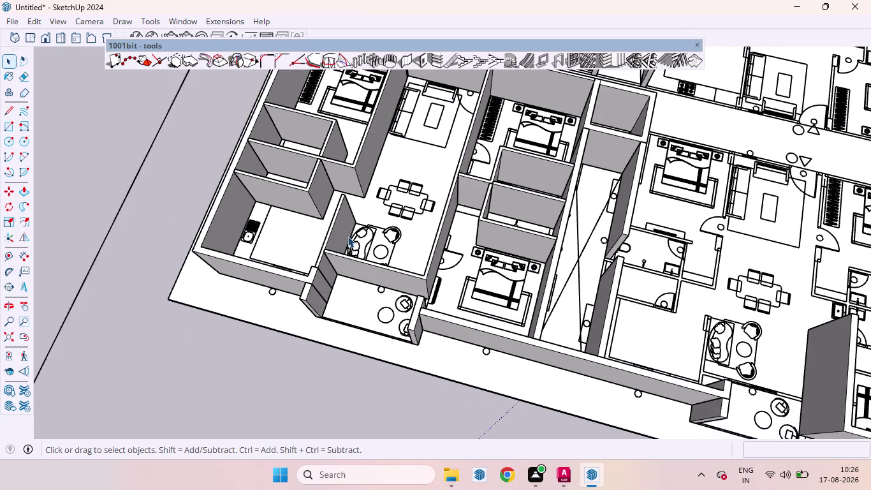
middle_drag(264, 269, 130, 158)
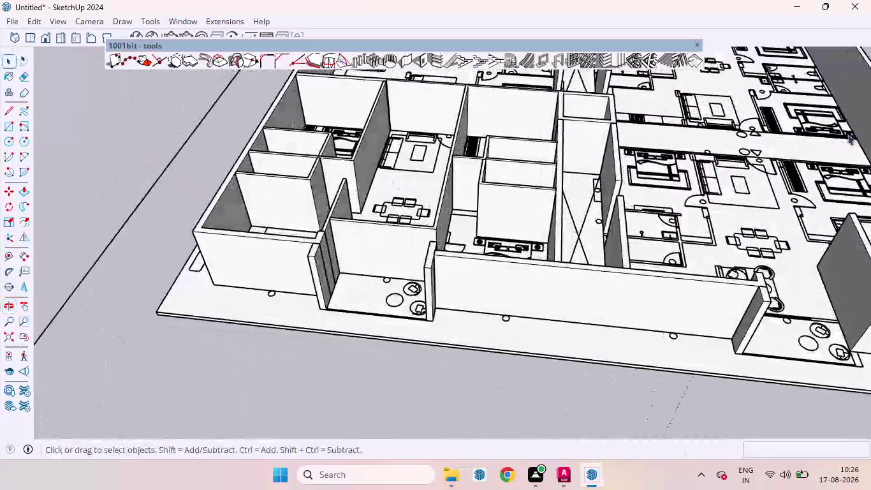
scroll(up, 3)
scroll(down, 3)
Return to a high overview of the plan and reopen the wall settings.
middle_drag(495, 193, 457, 319)
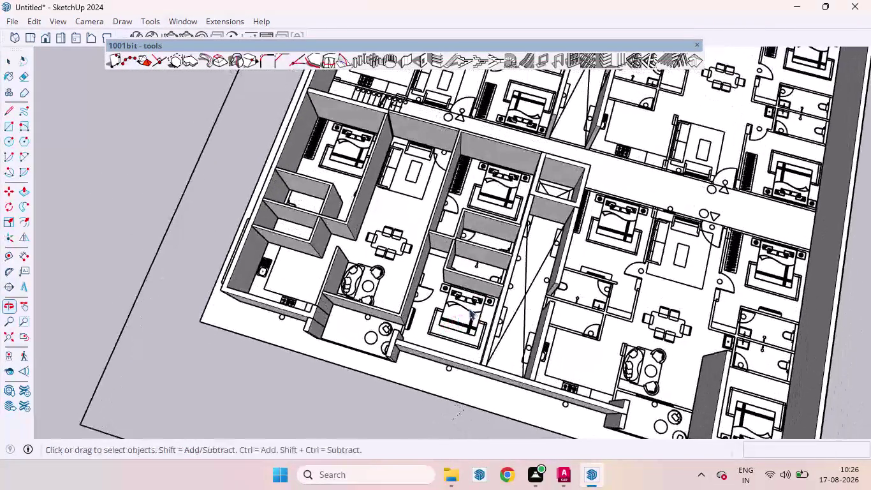
scroll(up, 3)
scroll(up, 3)
scroll(down, 3)
scroll(up, 3)
scroll(down, 3)
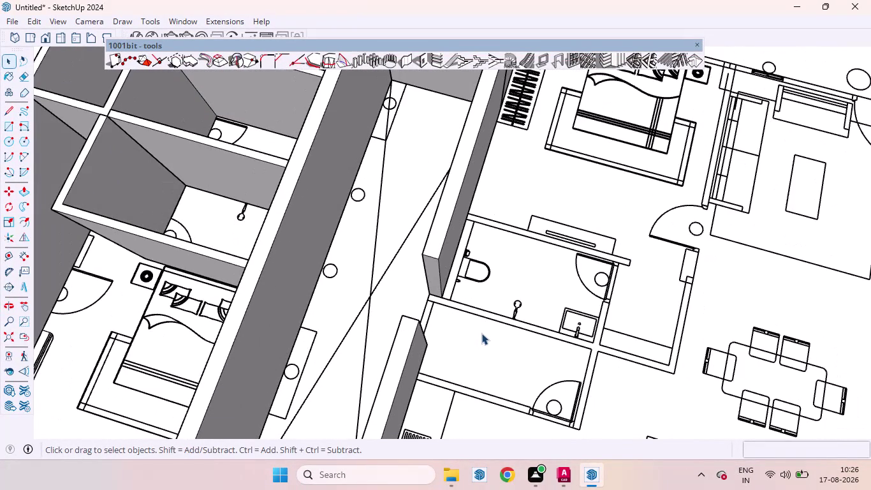
click(408, 61)
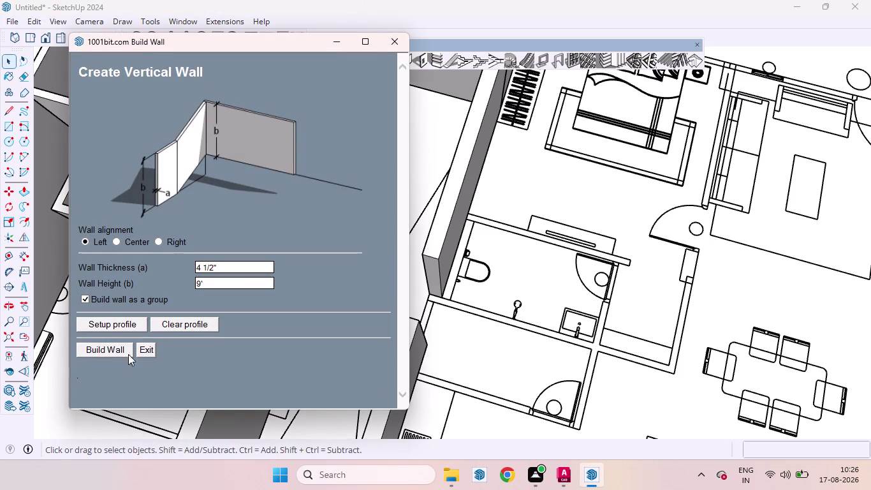
Bridge the gap between the two wall ends beside the bathroom with a short wall.
click(107, 348)
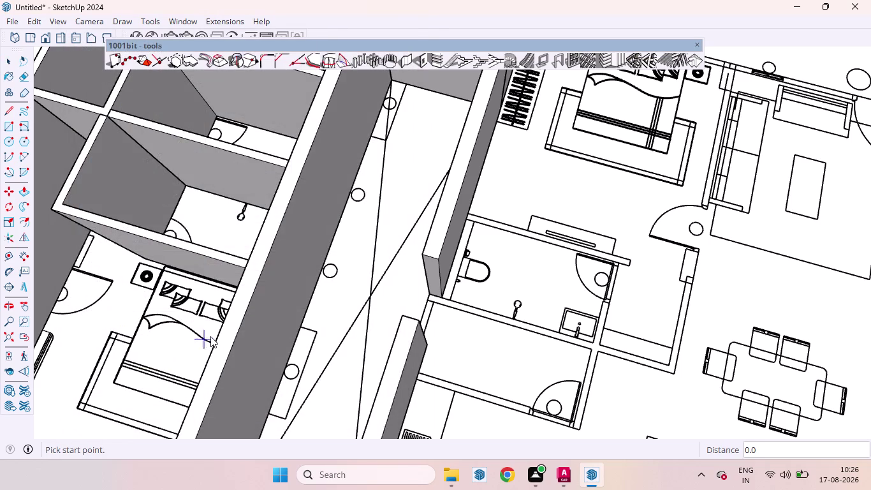
scroll(up, 3)
scroll(down, 3)
middle_drag(458, 330, 364, 345)
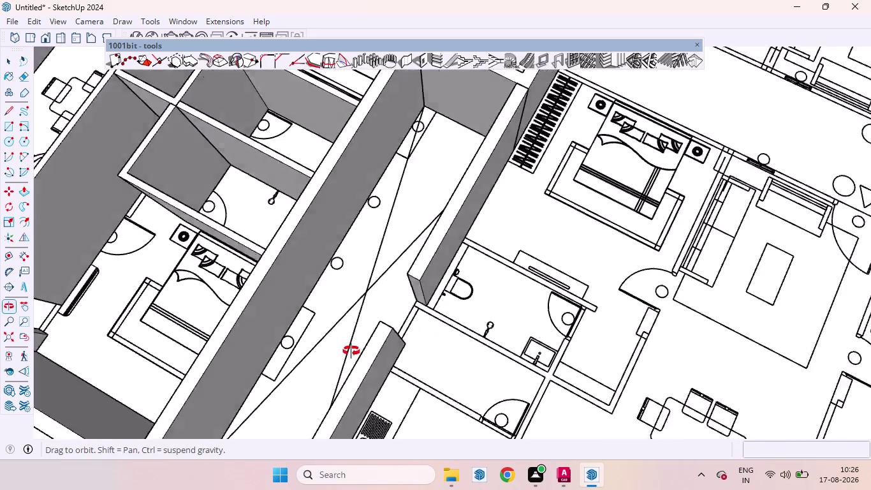
middle_drag(364, 346, 248, 354)
scroll(up, 3)
scroll(up, 3)
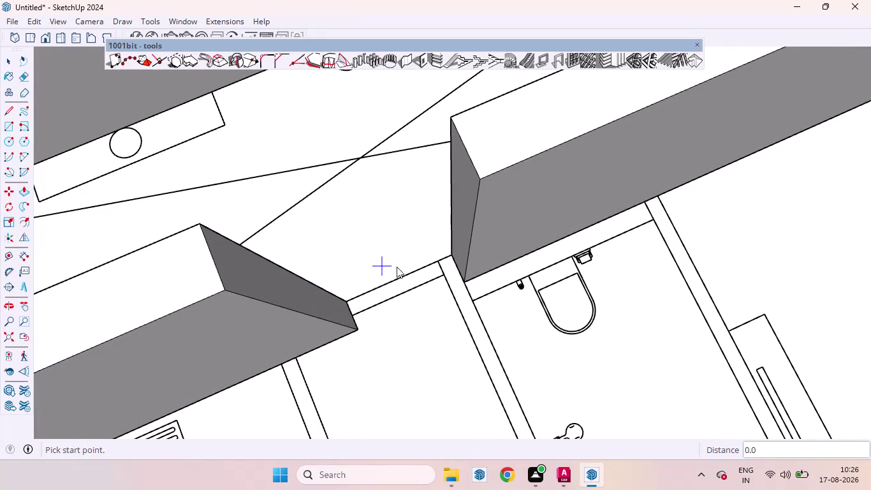
click(443, 280)
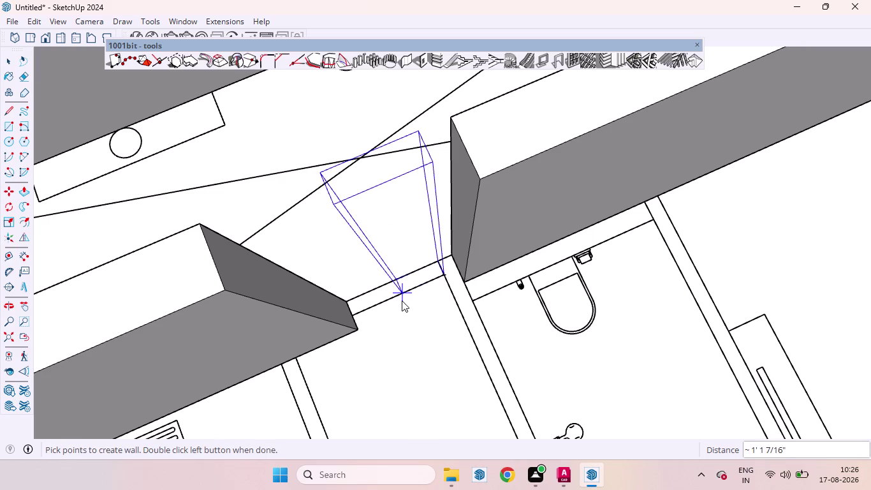
double_click(350, 313)
scroll(down, 3)
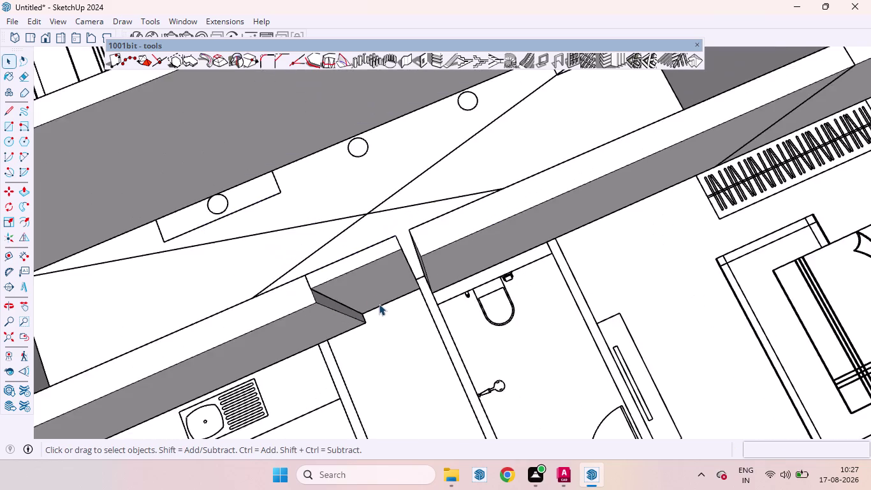
scroll(down, 3)
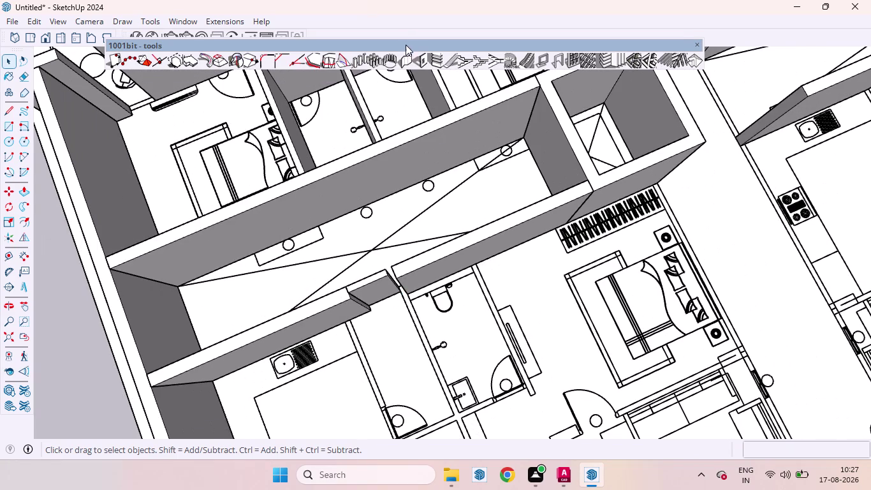
click(404, 63)
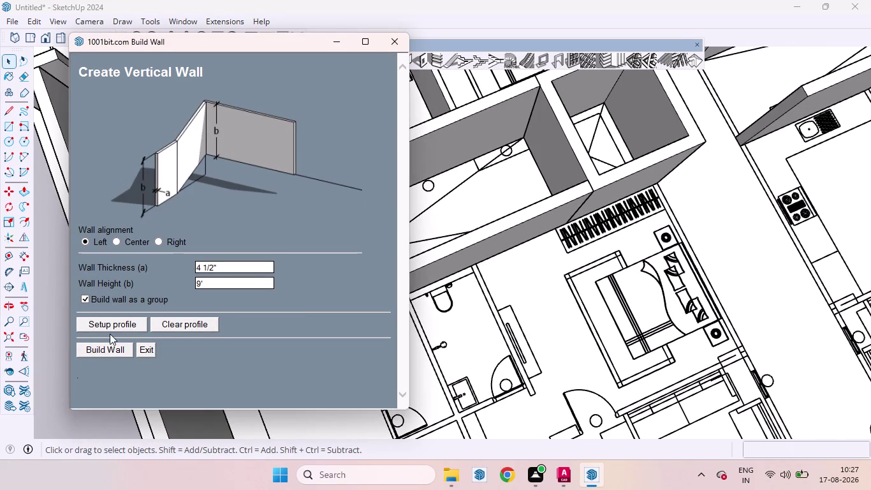
Zoom to the bathroom wall junction and start a wall at its top corner.
click(98, 347)
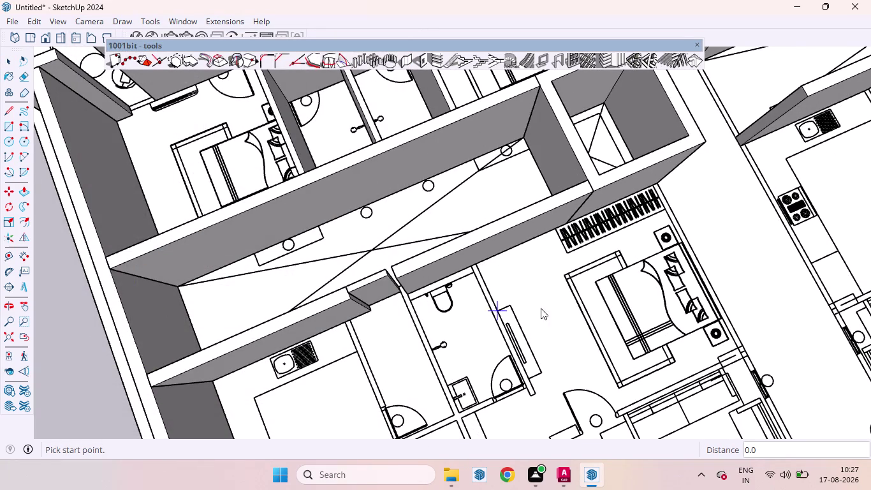
scroll(up, 3)
scroll(up, 3)
middle_drag(384, 305, 399, 237)
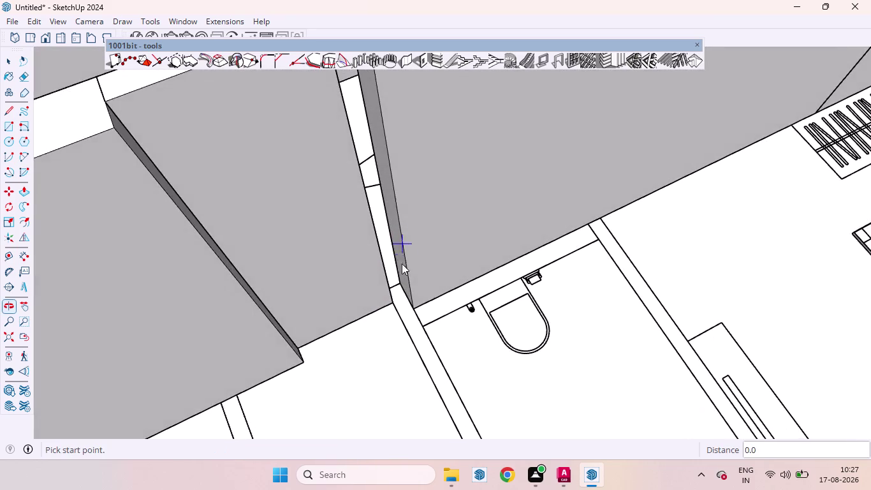
scroll(up, 3)
click(401, 287)
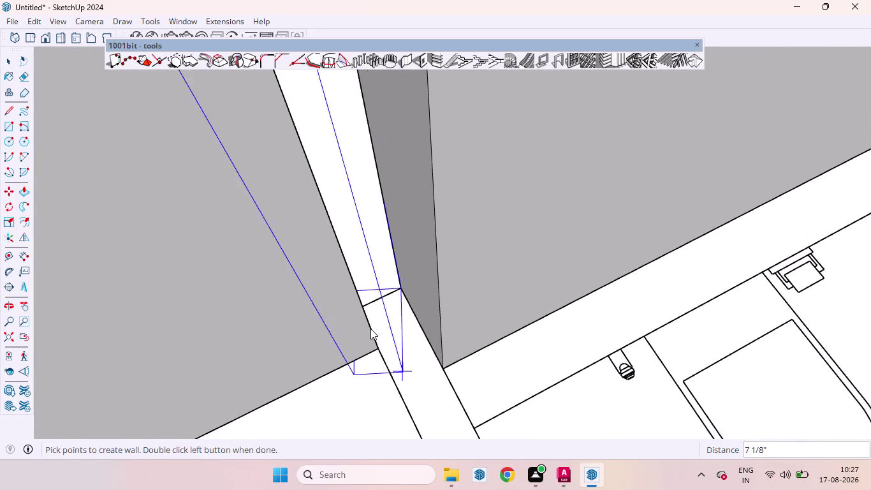
Run the wall down the bathroom's side and along its bottom edge to the end.
scroll(down, 3)
scroll(down, 3)
scroll(down, 3)
scroll(down, 3)
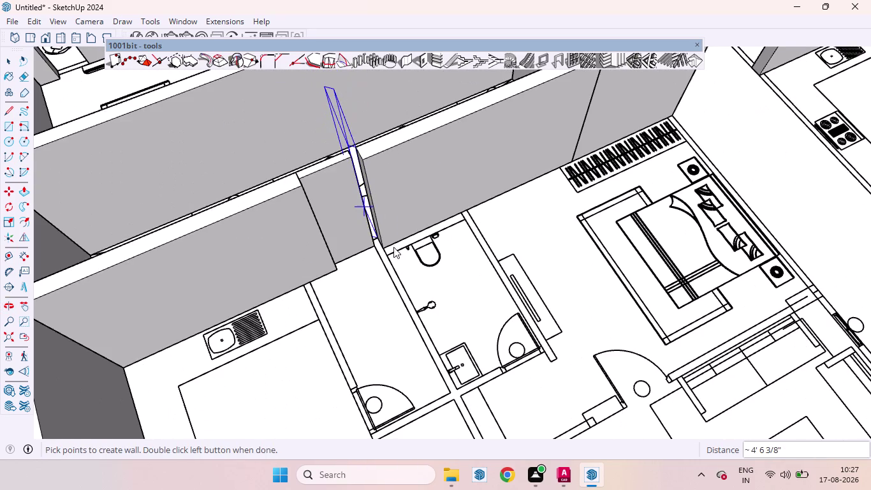
scroll(down, 3)
scroll(up, 3)
scroll(up, 3)
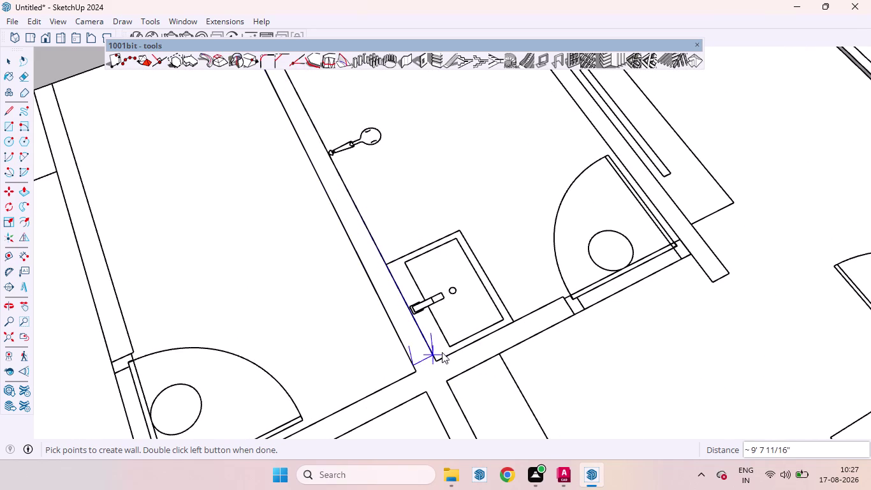
click(437, 361)
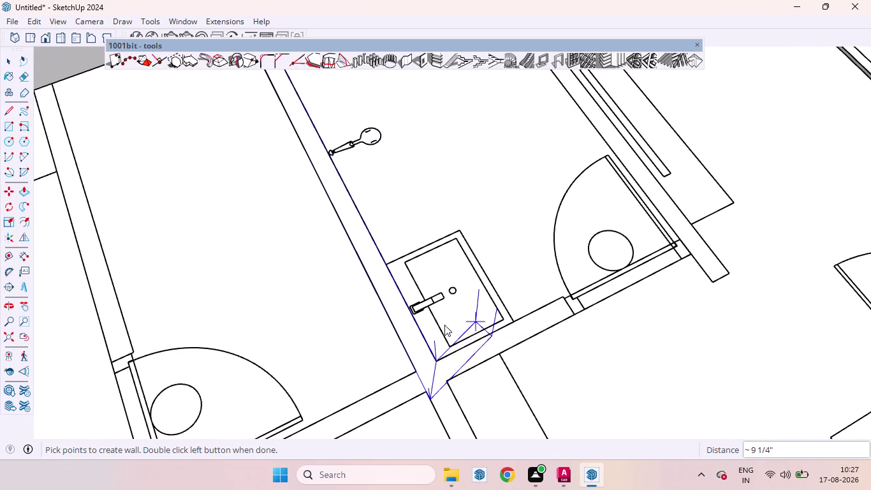
scroll(down, 3)
scroll(up, 3)
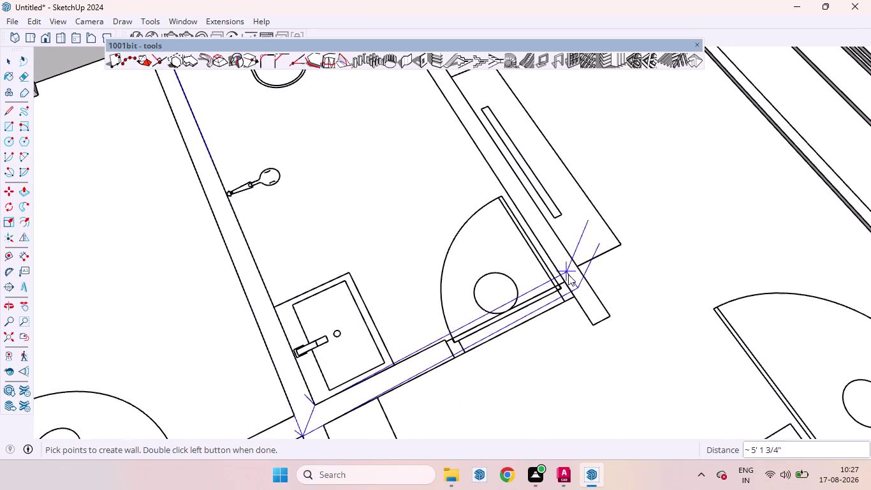
scroll(up, 3)
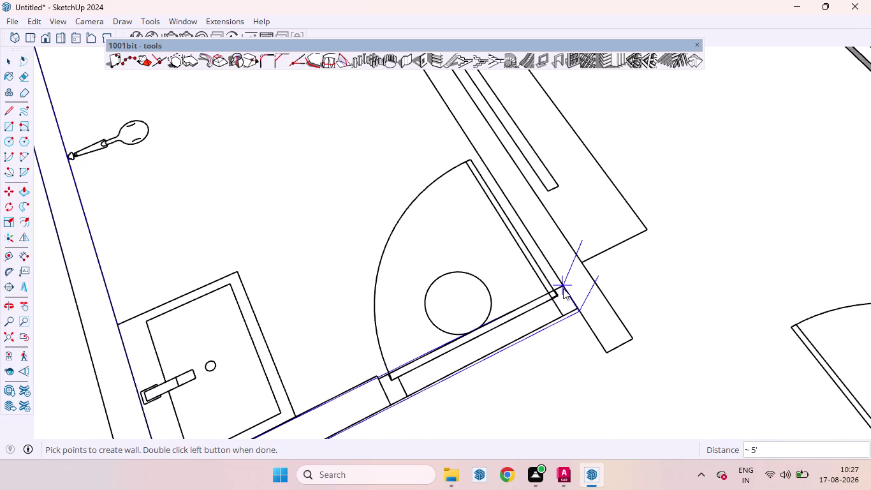
scroll(up, 3)
double_click(563, 286)
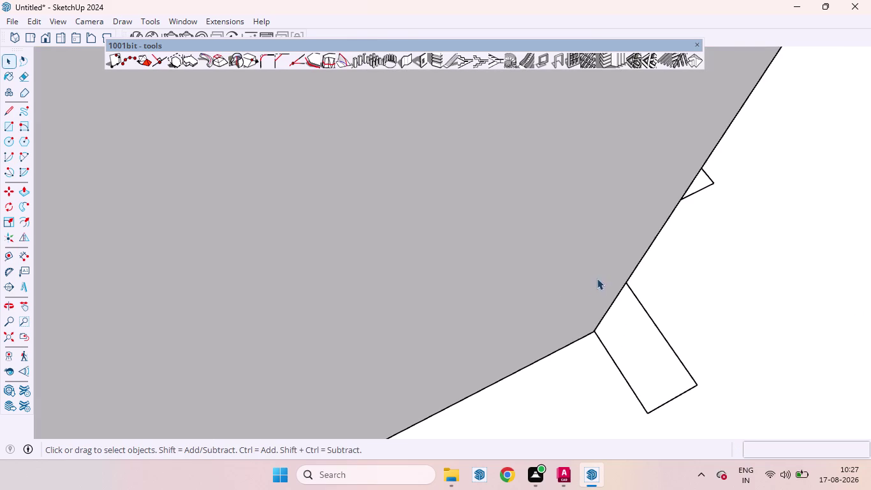
Orbit in to check the new bathroom walls and reopen the wall settings.
scroll(down, 3)
scroll(down, 3)
scroll(down, 3)
scroll(down, 3)
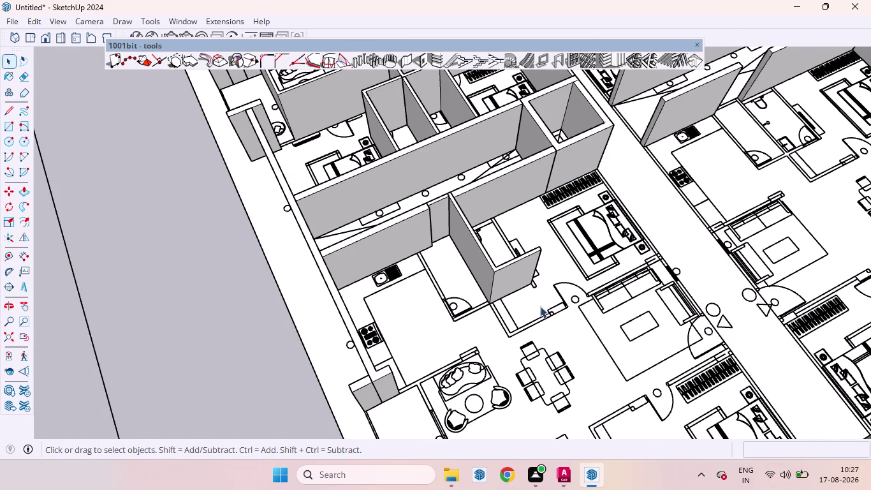
middle_drag(488, 308, 399, 293)
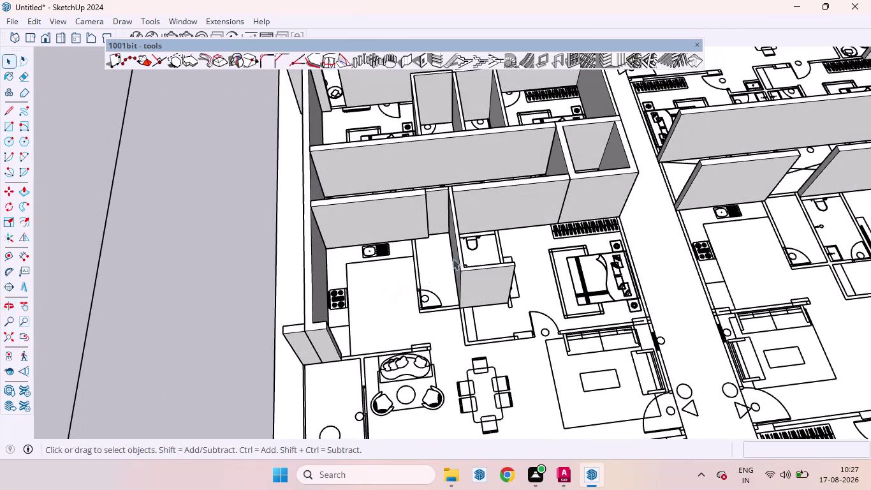
scroll(up, 3)
middle_drag(436, 239, 423, 274)
scroll(up, 3)
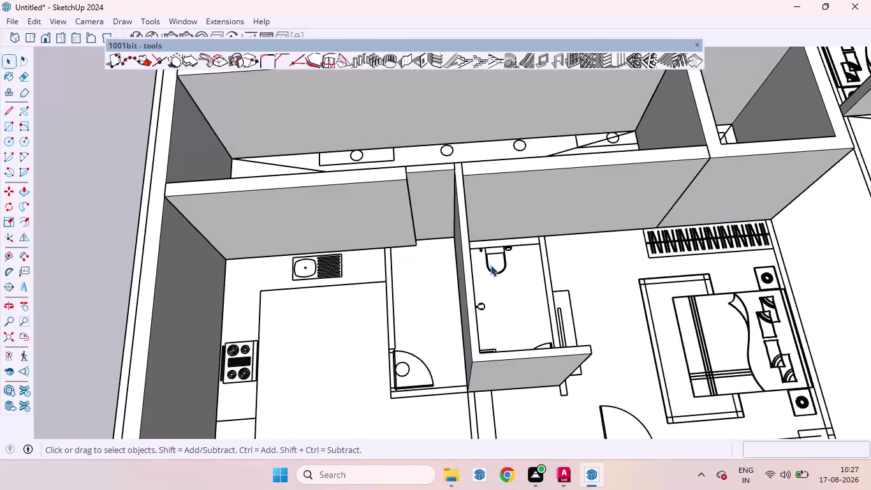
click(408, 61)
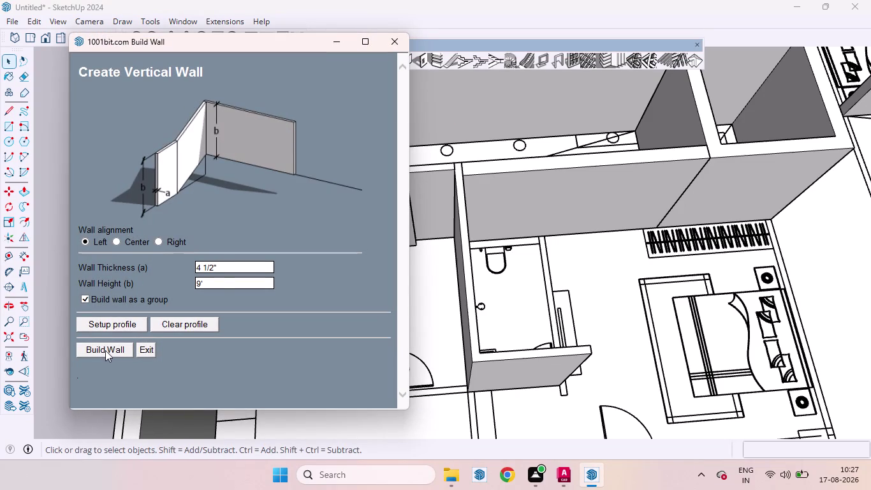
Start a new wall at the top wall beside the kitchen.
click(104, 350)
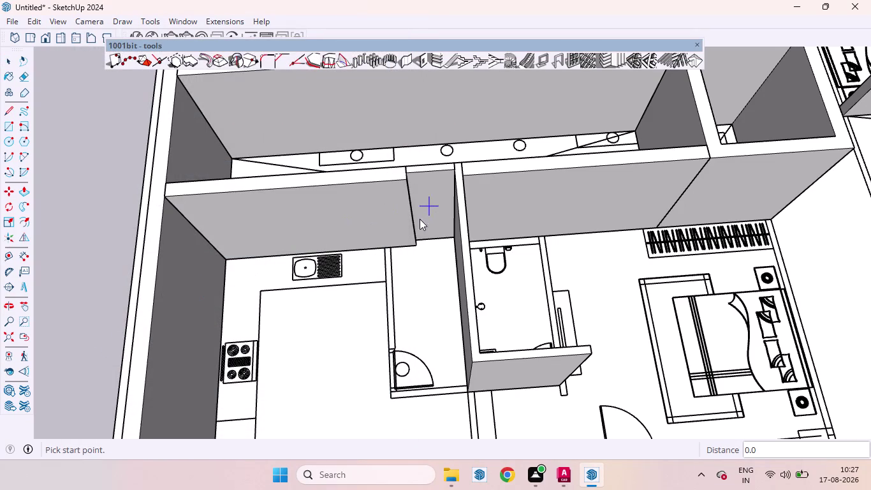
scroll(up, 3)
click(396, 248)
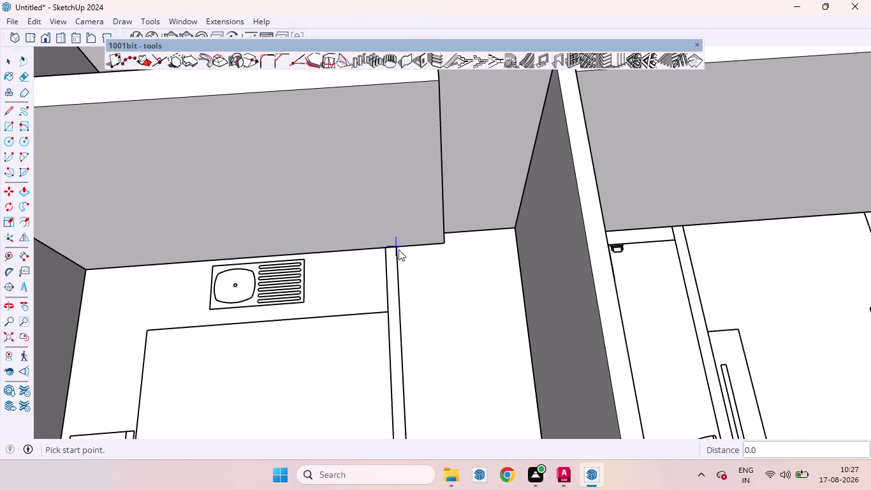
scroll(down, 3)
scroll(up, 3)
scroll(down, 3)
scroll(down, 3)
scroll(up, 3)
scroll(down, 3)
scroll(up, 3)
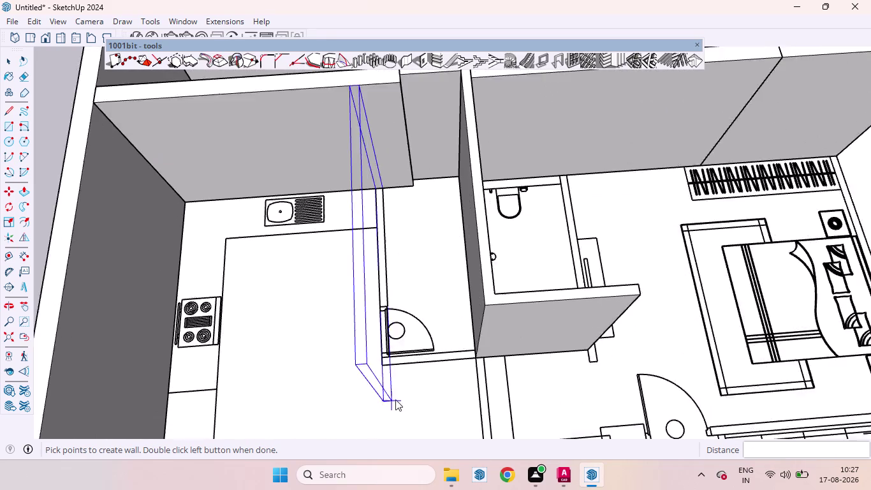
scroll(up, 3)
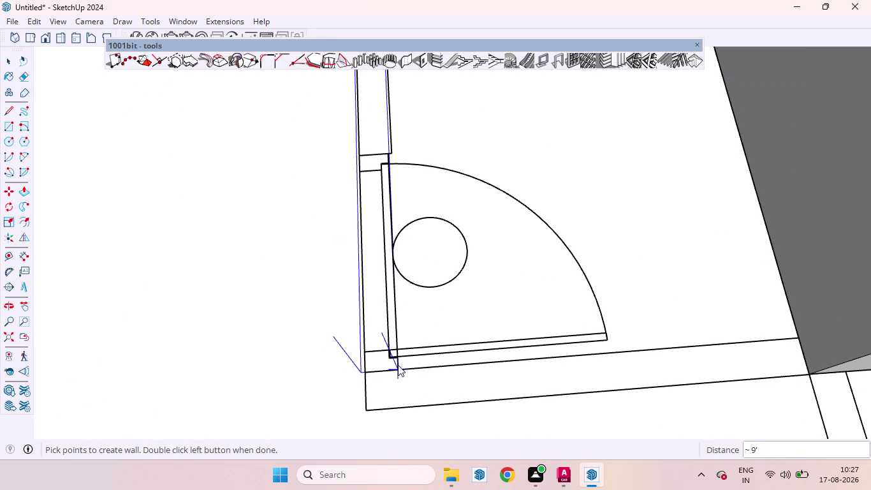
Corner the wall at the room's bottom, end it at the bathroom wall, and reopen settings.
click(401, 367)
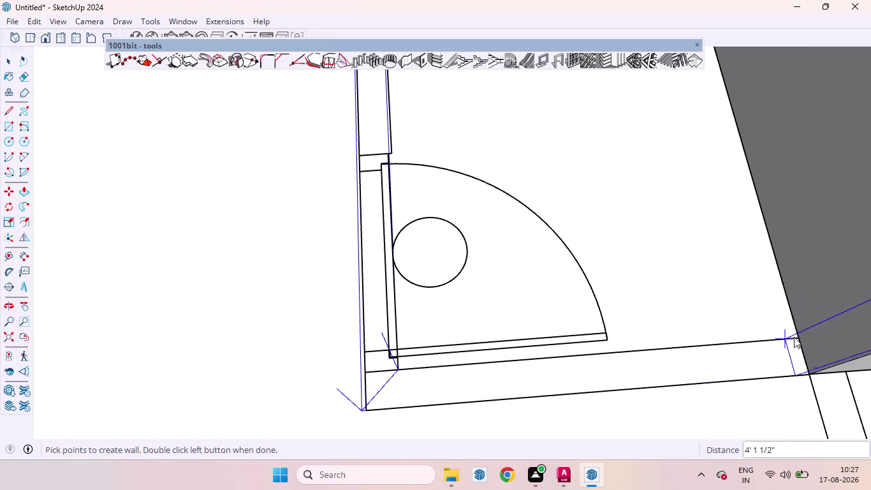
double_click(799, 339)
scroll(down, 3)
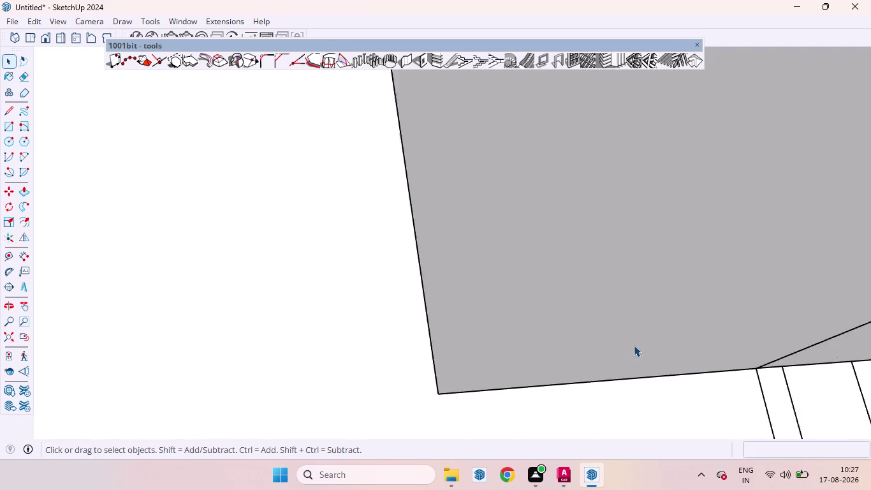
scroll(down, 3)
scroll(down, 3)
scroll(down, 3)
scroll(up, 3)
scroll(down, 3)
scroll(up, 3)
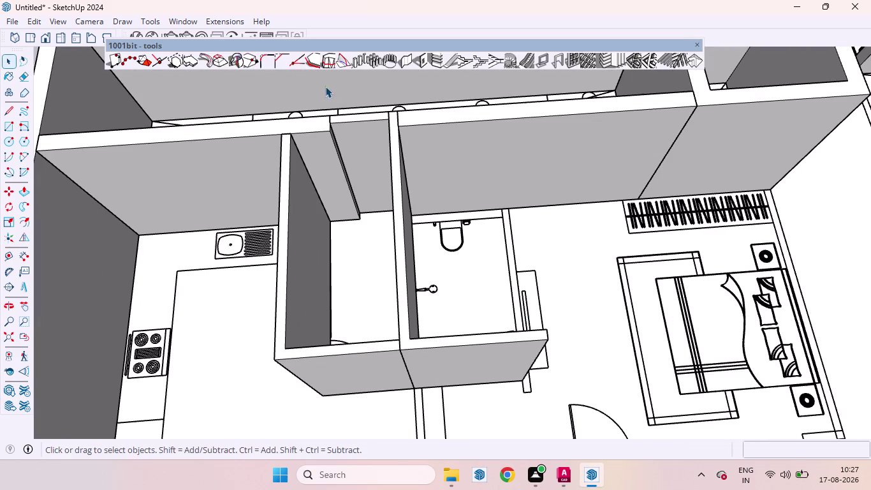
click(410, 66)
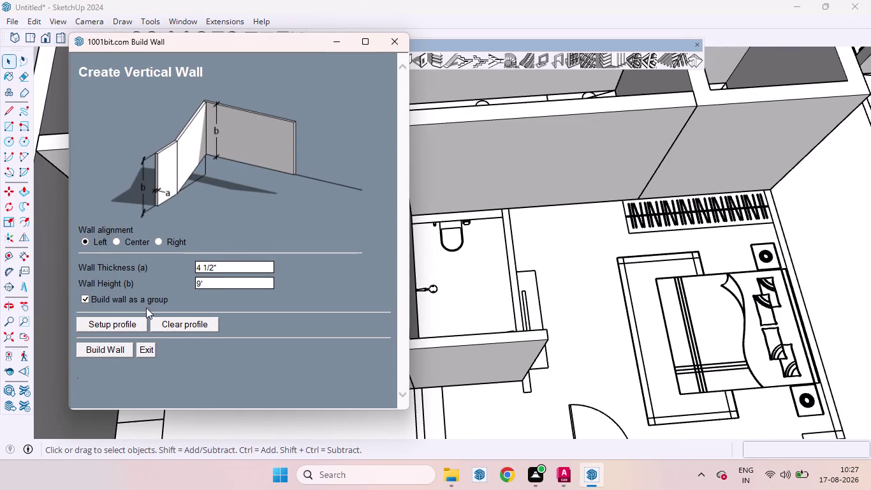
click(108, 350)
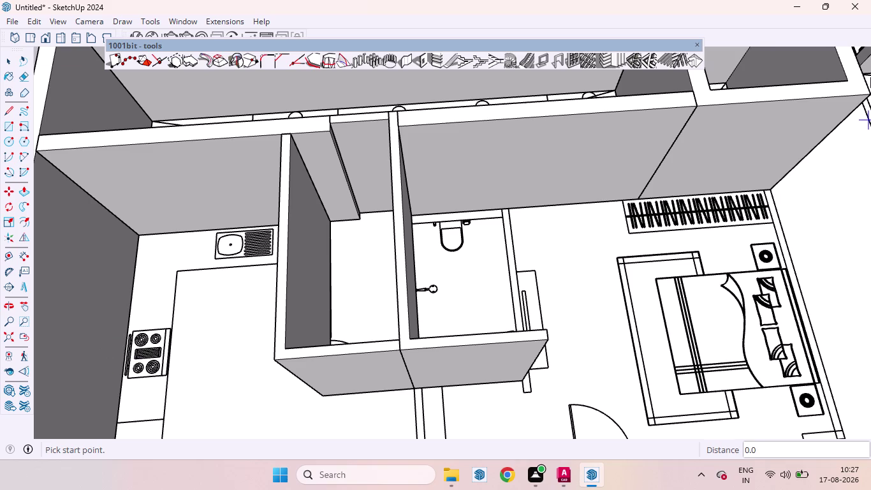
scroll(up, 3)
scroll(down, 3)
scroll(up, 3)
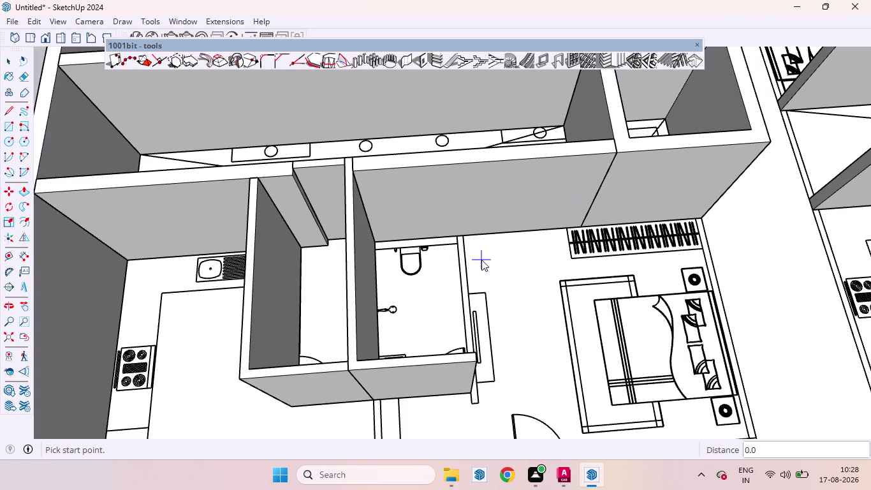
scroll(up, 3)
click(447, 220)
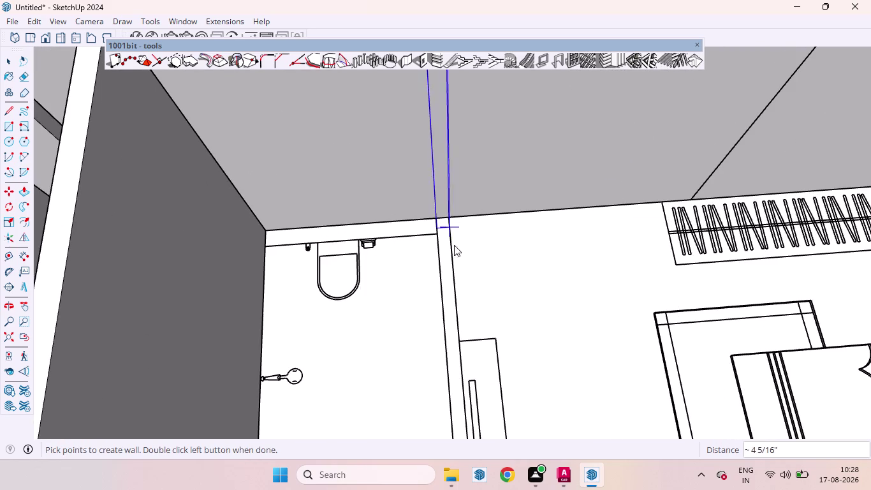
scroll(down, 3)
scroll(down, 3)
scroll(up, 3)
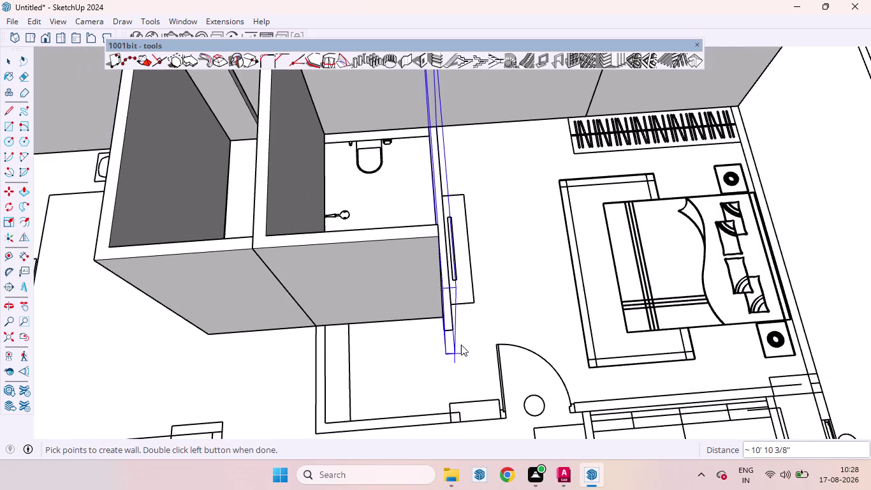
scroll(up, 3)
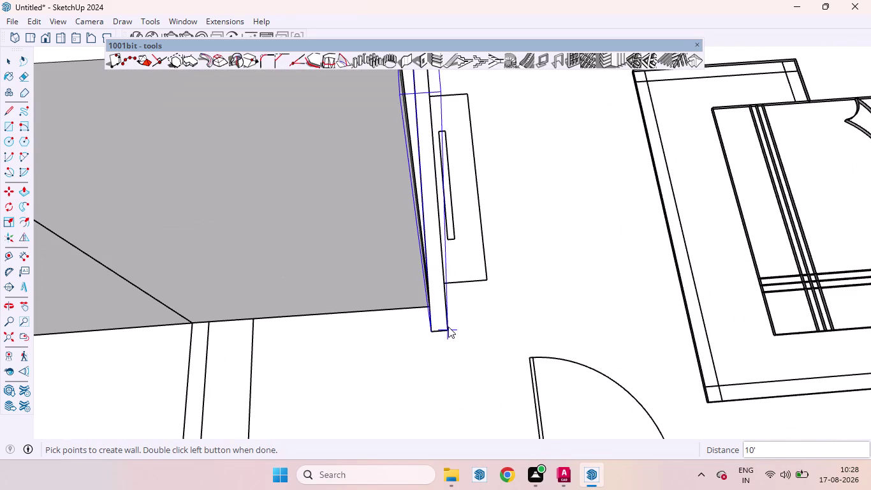
double_click(448, 329)
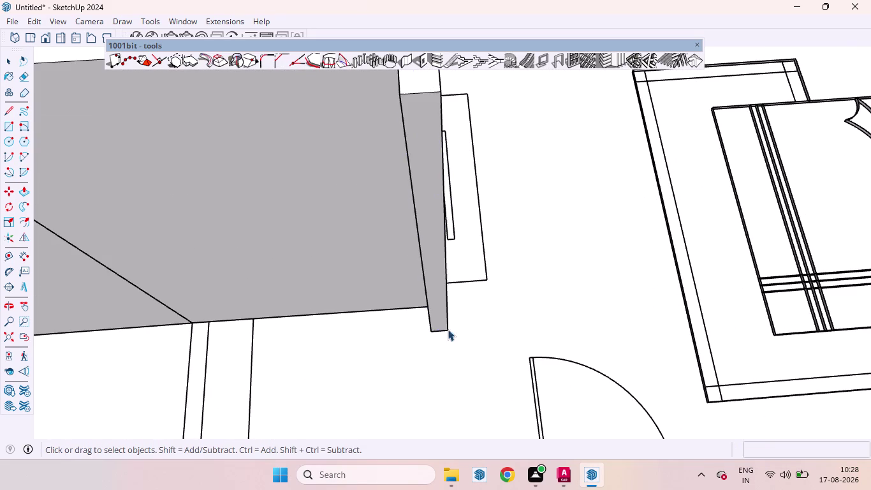
scroll(down, 3)
scroll(down, 3)
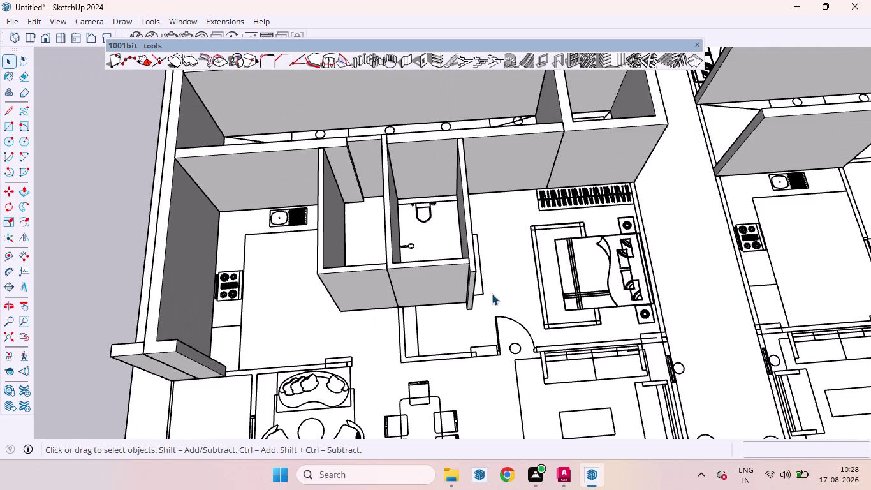
click(404, 60)
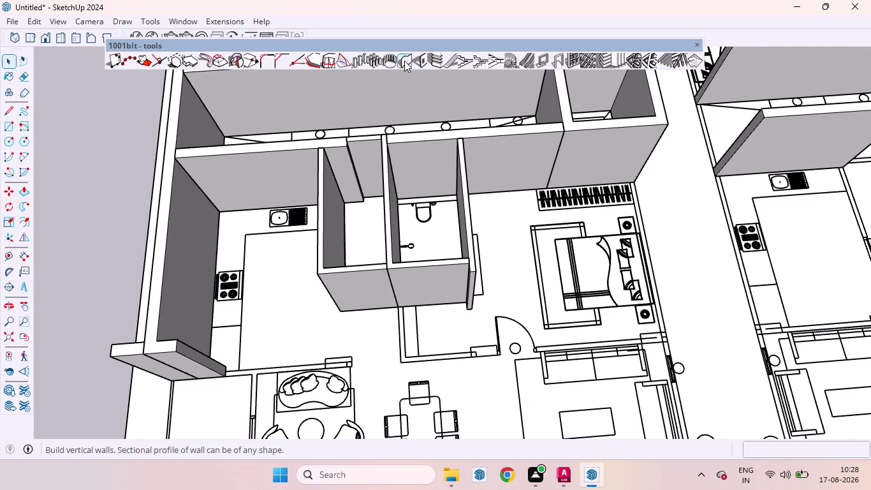
Start a wall below the bathroom block and corner it at the plan line's lower end.
click(96, 347)
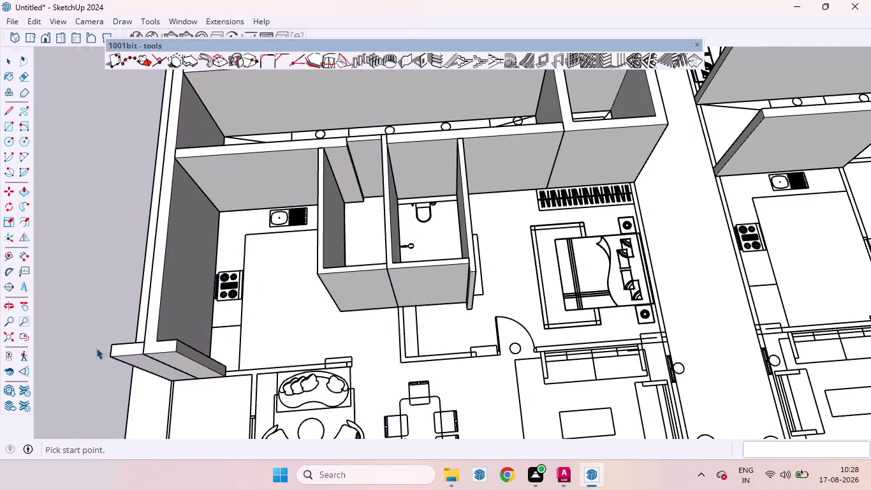
scroll(up, 3)
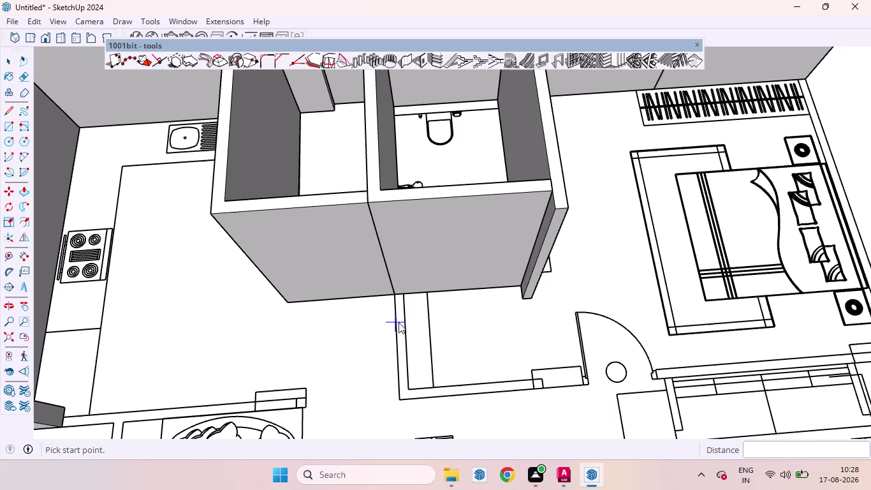
click(402, 293)
scroll(down, 3)
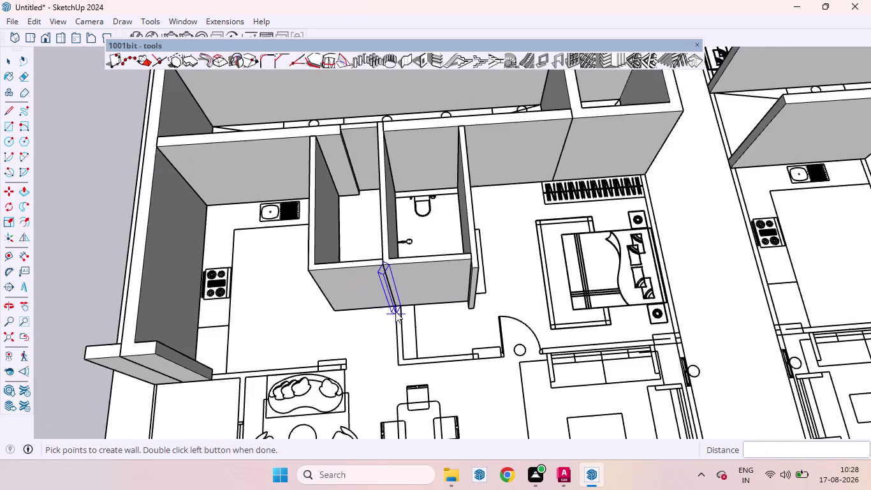
scroll(up, 3)
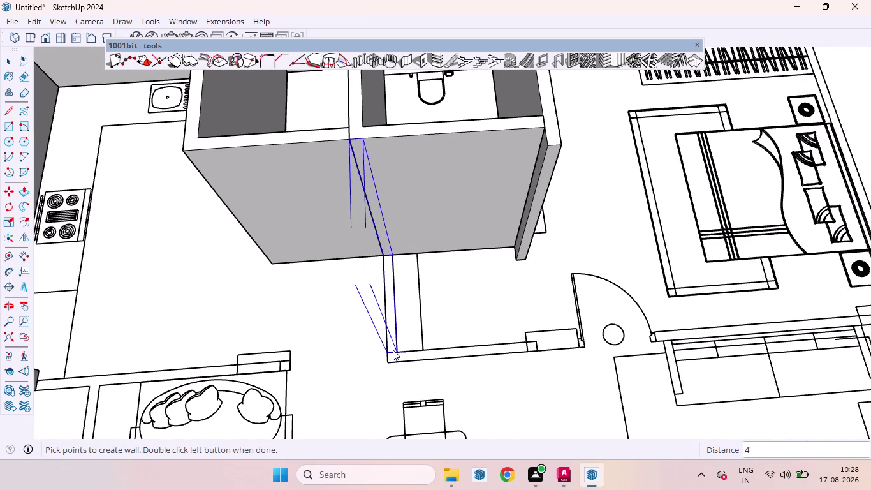
click(398, 350)
scroll(down, 3)
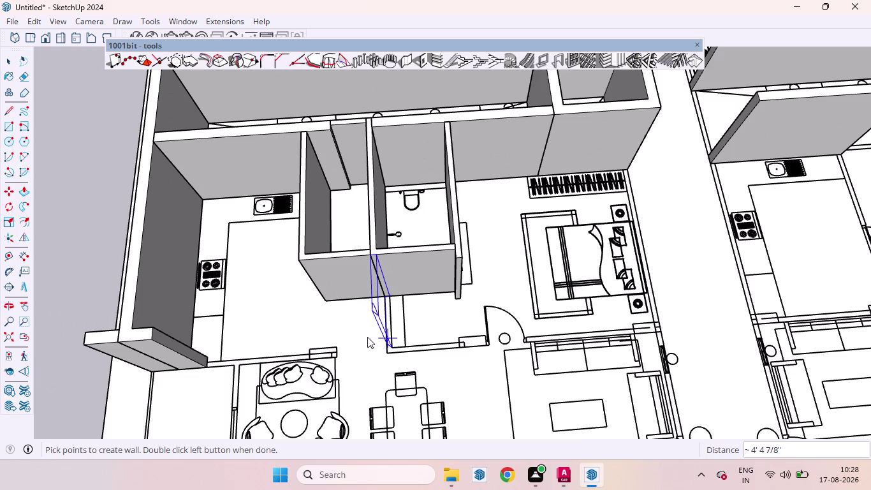
scroll(down, 3)
scroll(up, 3)
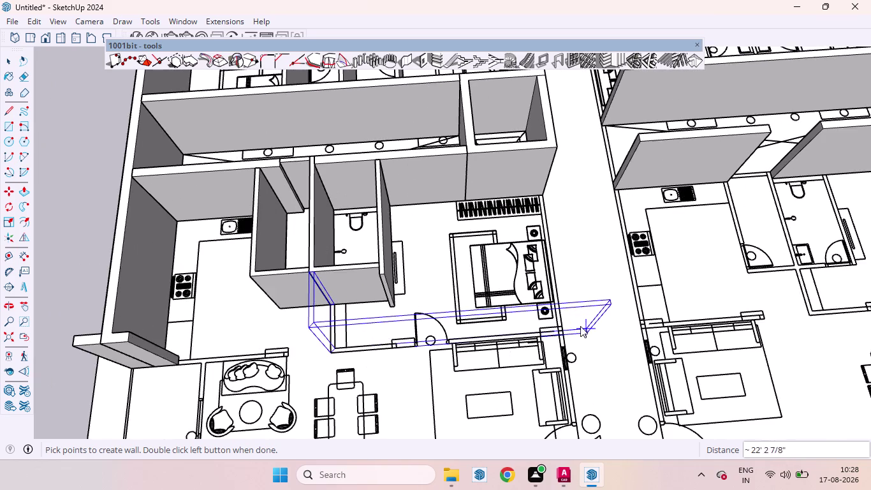
scroll(up, 3)
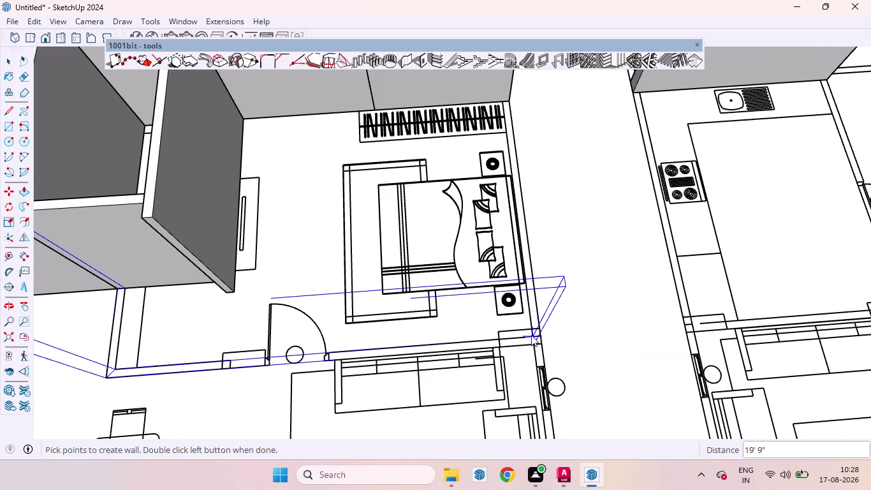
Continue the wall past the bedroom's right side to the back wall, then reopen settings.
click(533, 338)
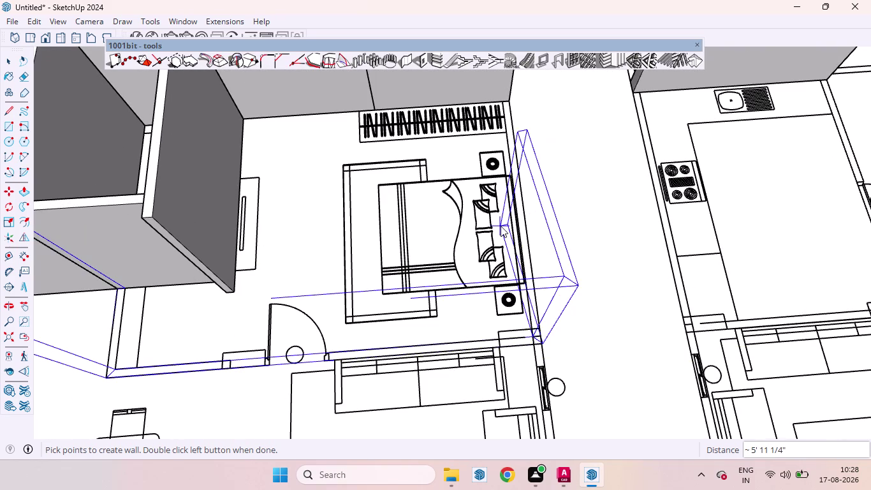
scroll(down, 3)
scroll(up, 3)
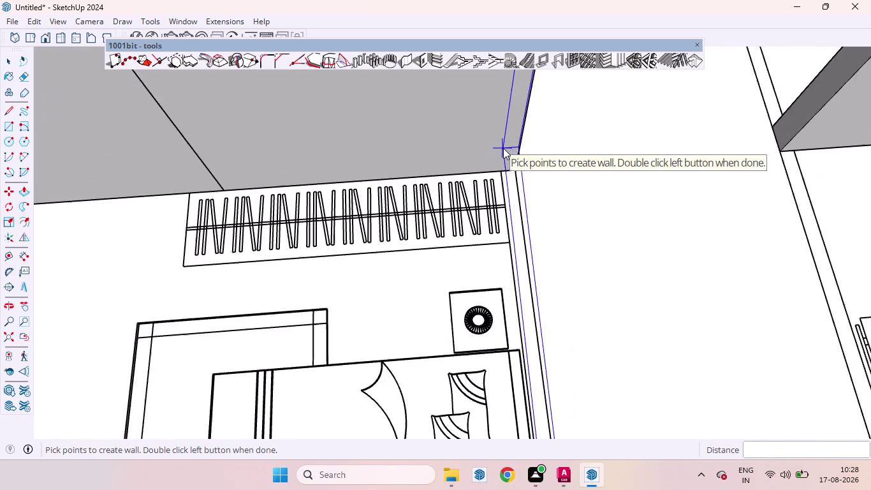
scroll(up, 3)
double_click(499, 189)
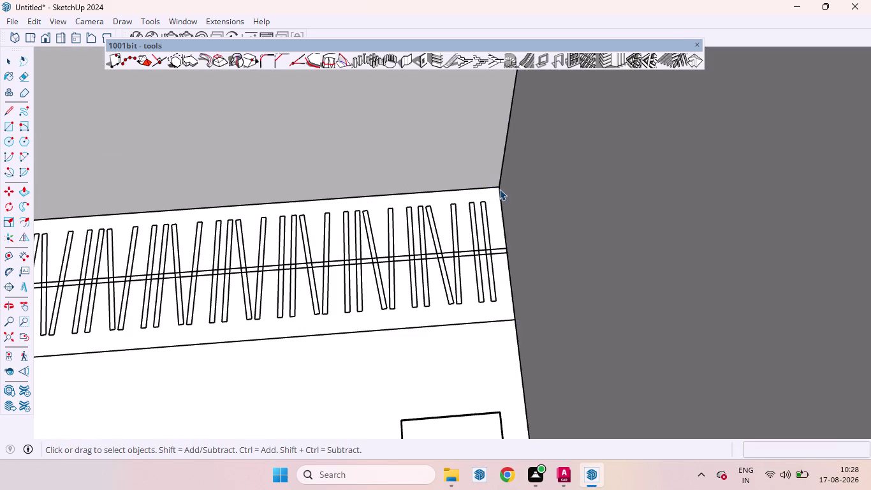
scroll(down, 3)
scroll(down, 3)
scroll(up, 3)
scroll(down, 3)
scroll(down, 3)
scroll(down, 3)
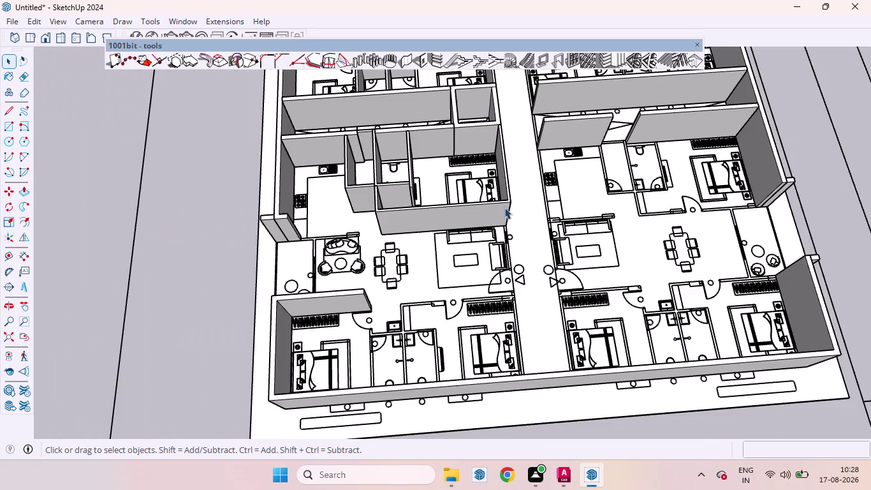
scroll(up, 3)
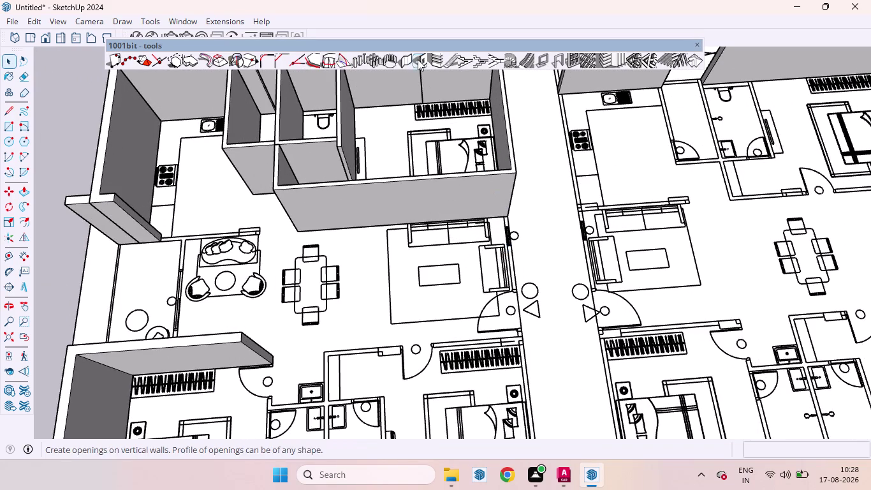
click(406, 60)
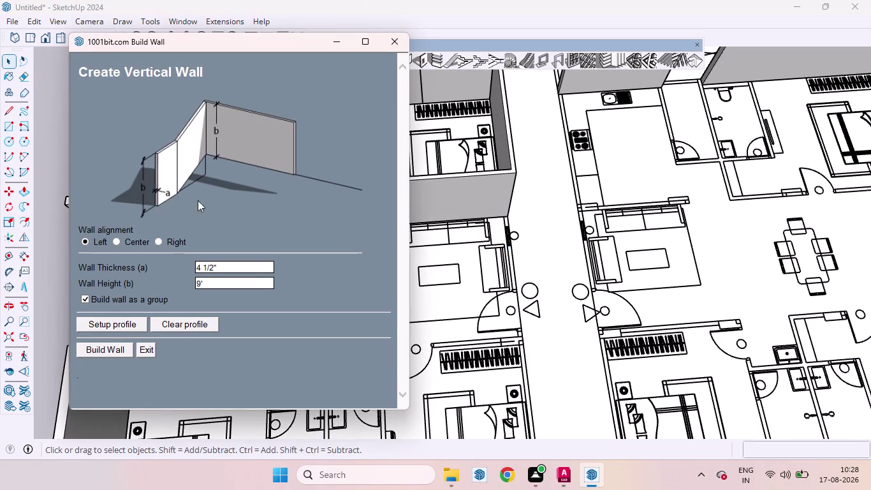
Start a 9' wall at the bedroom block corner beside the corridor.
click(90, 350)
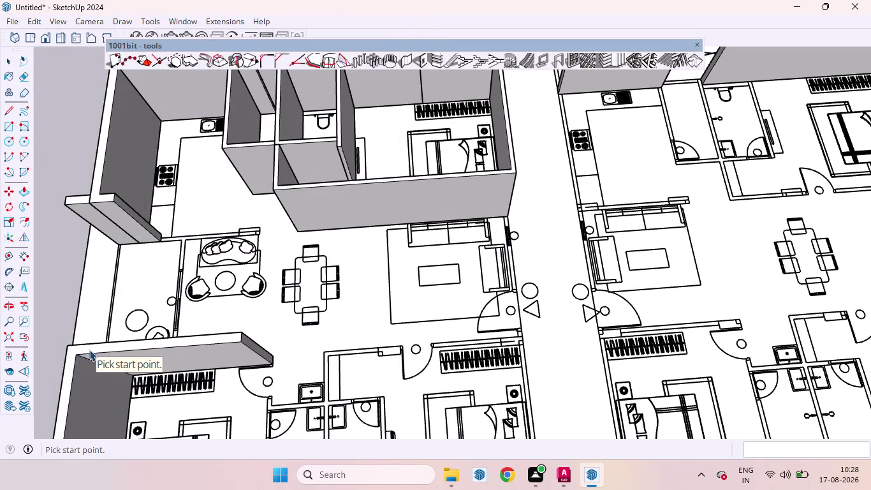
scroll(up, 3)
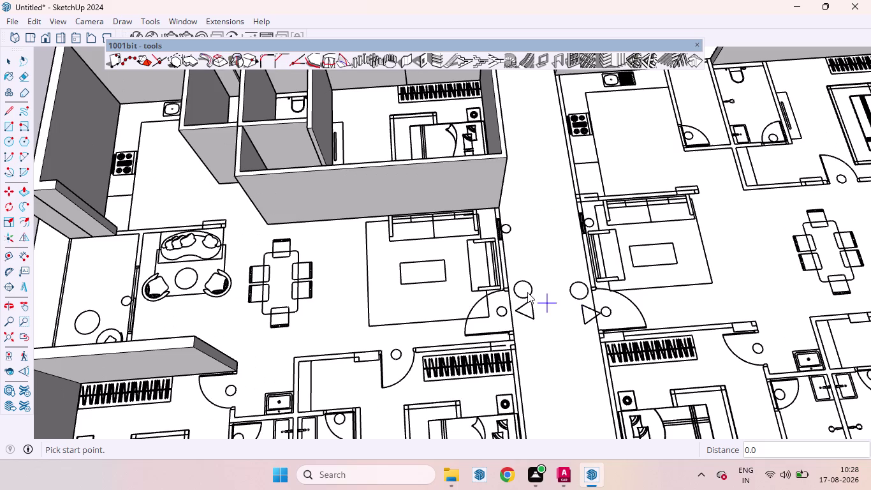
scroll(up, 3)
scroll(up, 3)
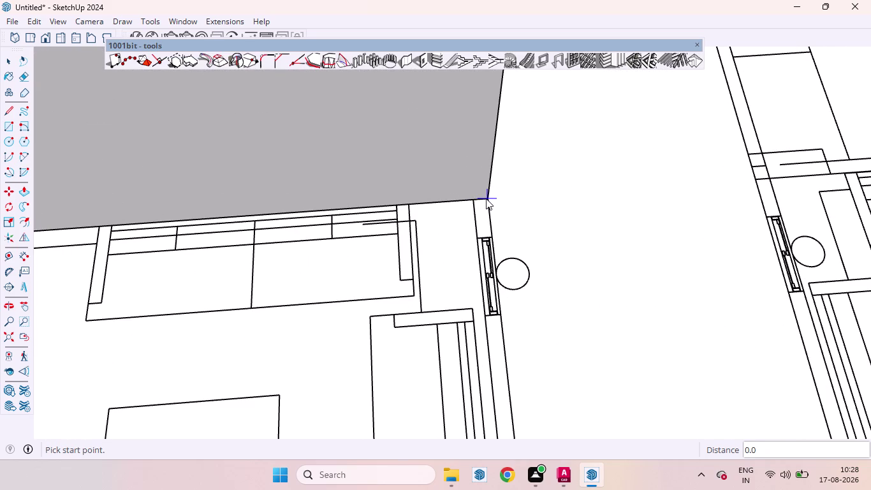
click(486, 198)
scroll(down, 3)
scroll(up, 3)
scroll(down, 3)
scroll(down, 3)
scroll(down, 3)
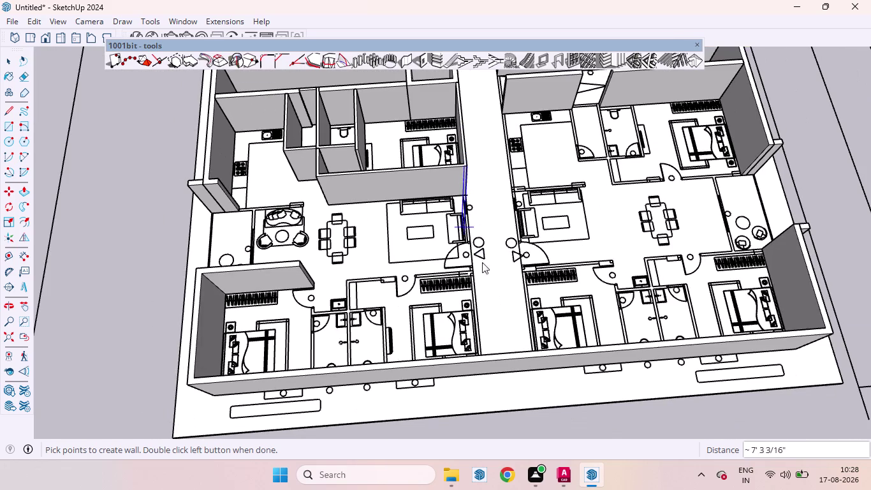
scroll(up, 3)
scroll(down, 3)
Run the wall along the corridor edge and end it at the building's outer wall.
middle_drag(475, 272, 476, 278)
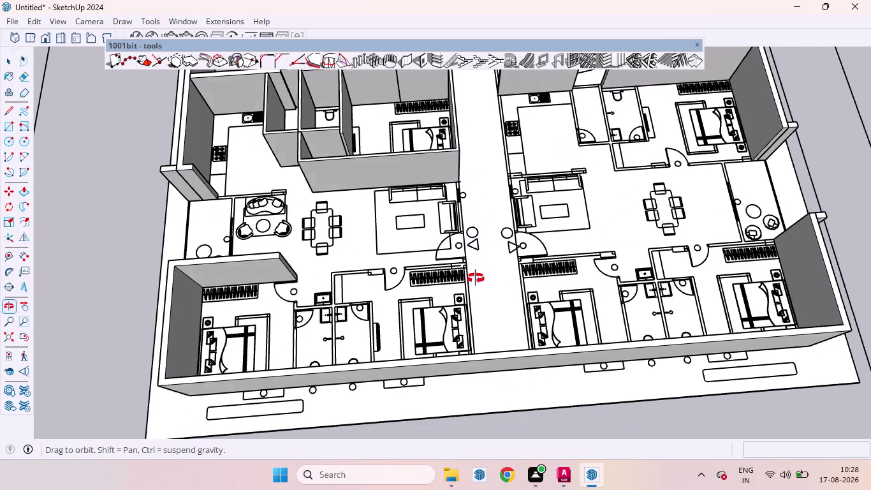
middle_drag(476, 278, 497, 407)
scroll(up, 3)
scroll(up, 3)
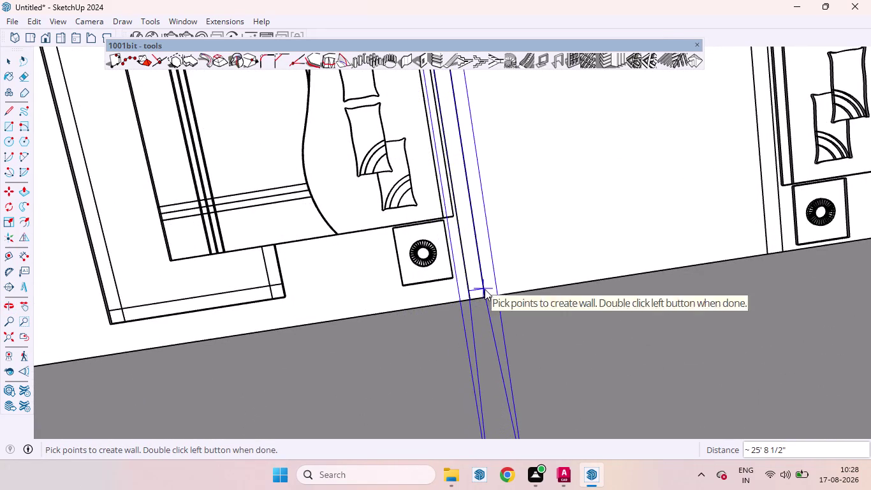
double_click(486, 297)
scroll(down, 3)
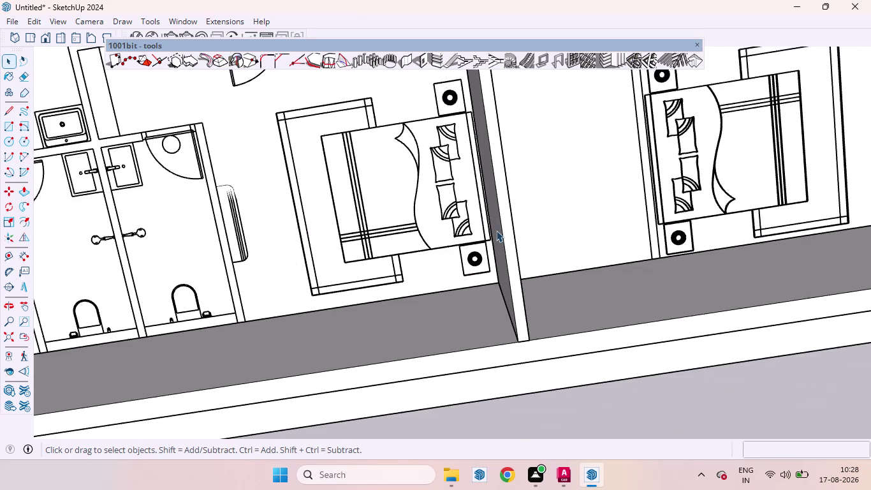
scroll(down, 3)
scroll(down, 3)
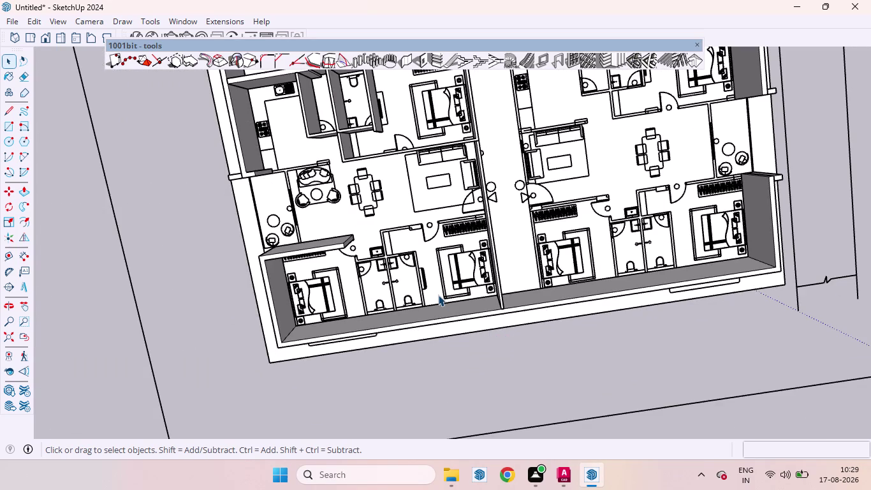
click(411, 59)
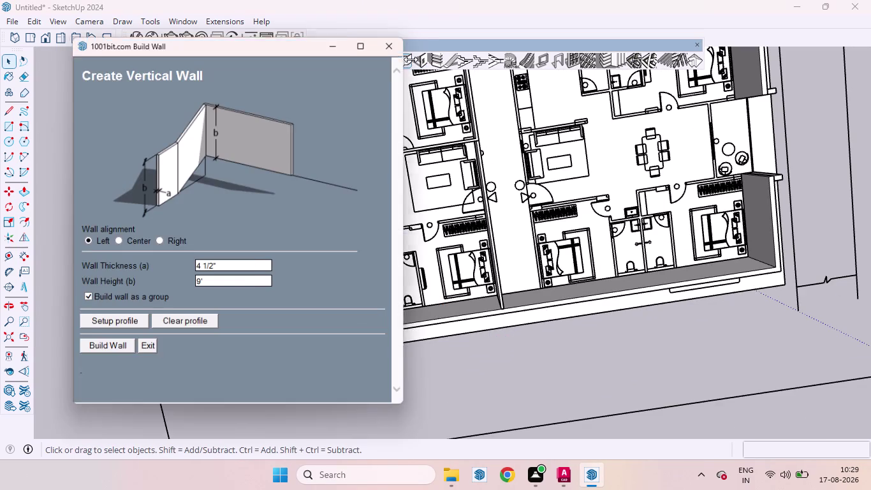
Begin a 9' wall at the bathroom's bottom corner, then cancel that start point.
click(107, 345)
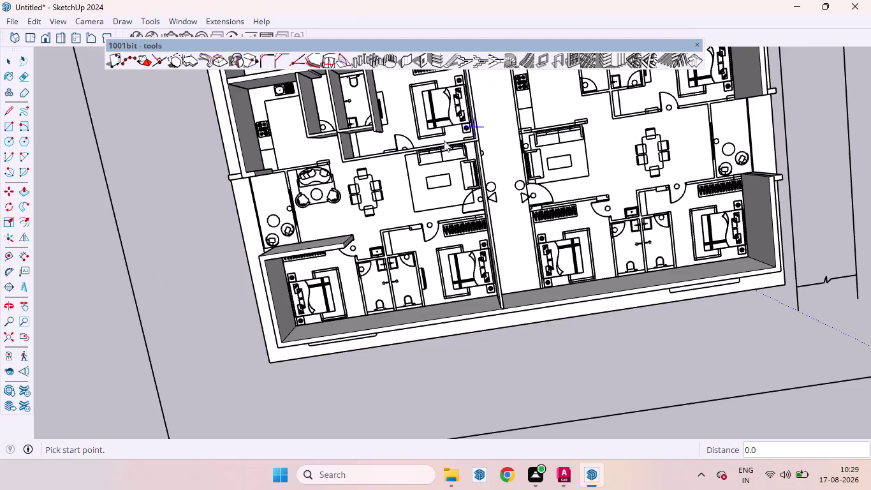
scroll(up, 3)
middle_drag(237, 187, 299, 62)
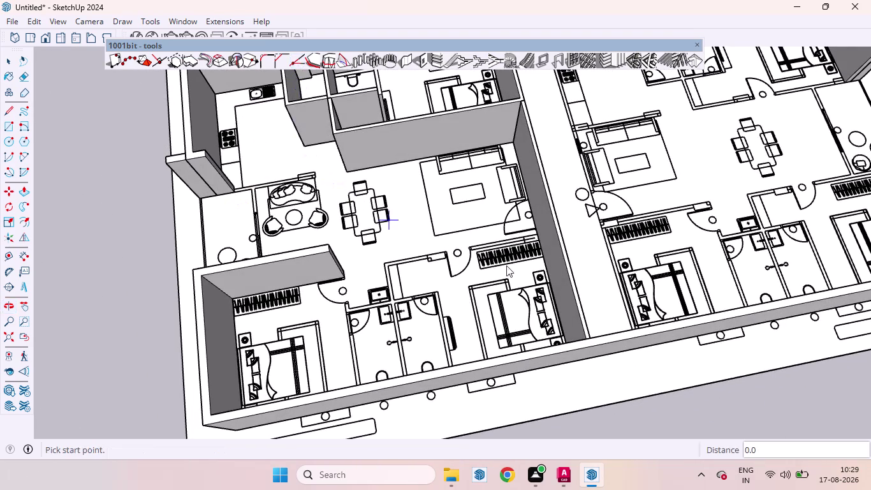
scroll(up, 3)
scroll(up, 3)
scroll(up, 3)
scroll(down, 3)
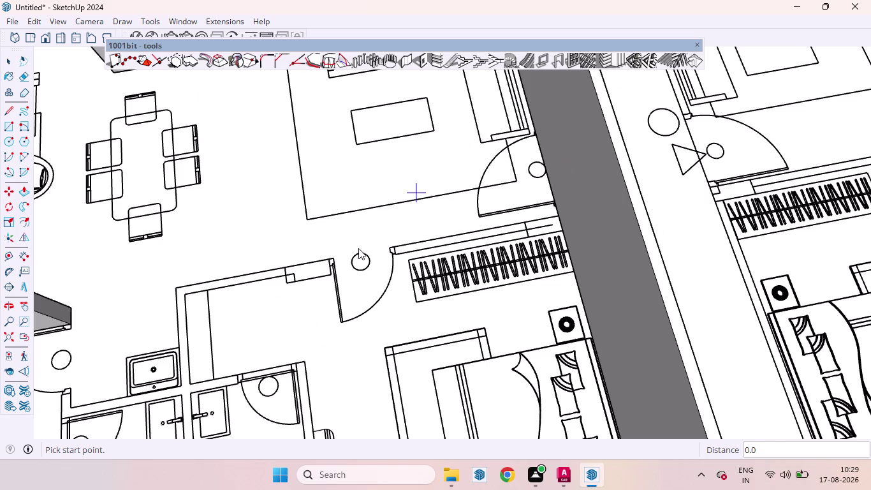
scroll(down, 3)
scroll(down, 3)
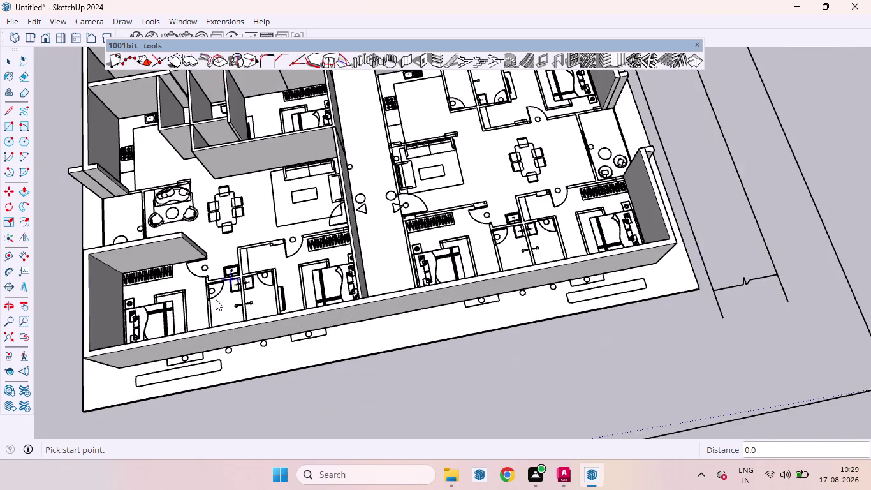
scroll(down, 3)
scroll(up, 3)
middle_drag(203, 280, 244, 372)
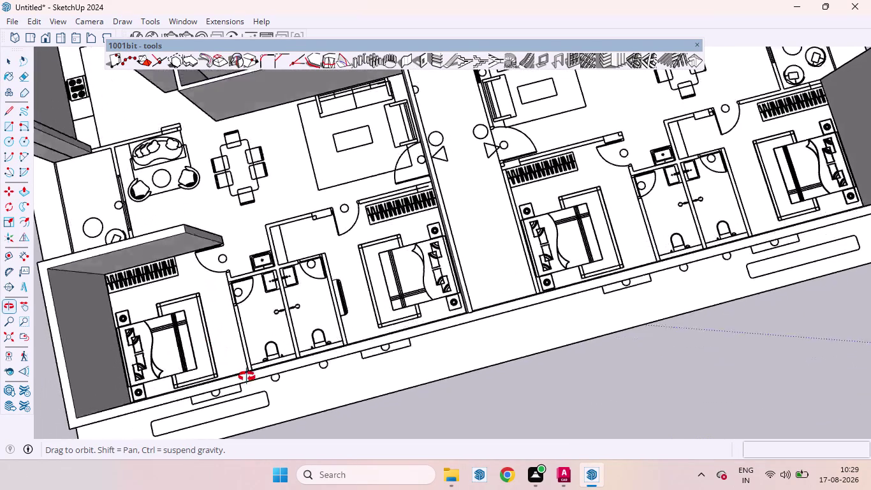
middle_drag(244, 373, 247, 377)
scroll(up, 3)
scroll(down, 3)
scroll(up, 3)
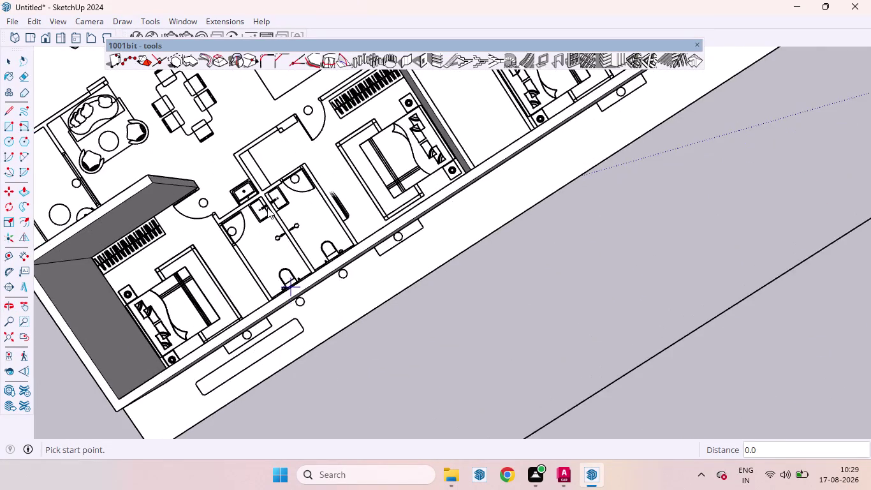
scroll(up, 3)
scroll(up, 3)
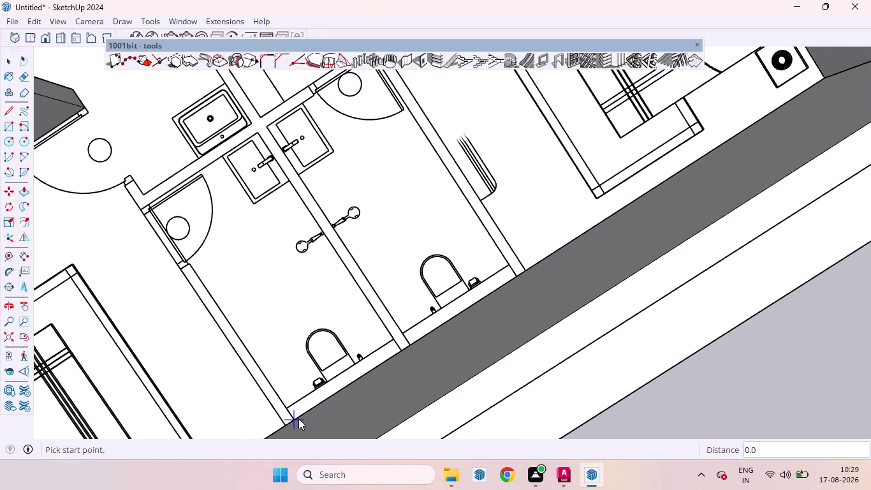
click(298, 417)
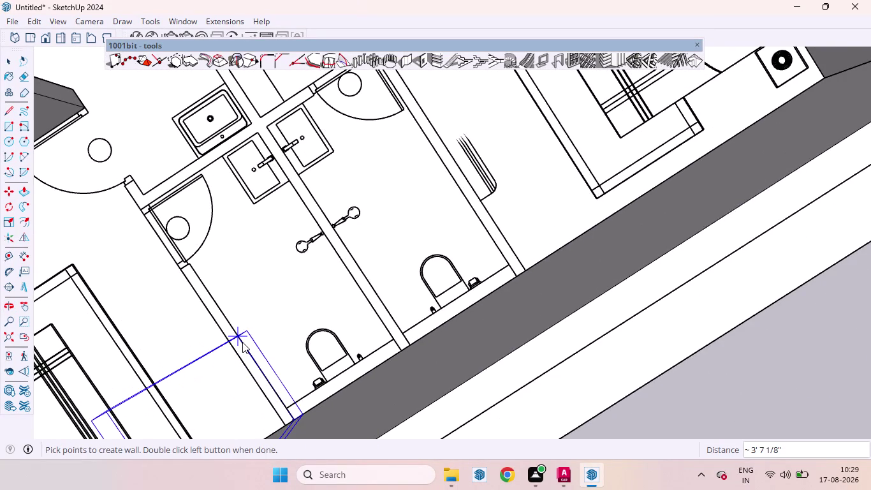
key(Escape)
scroll(down, 3)
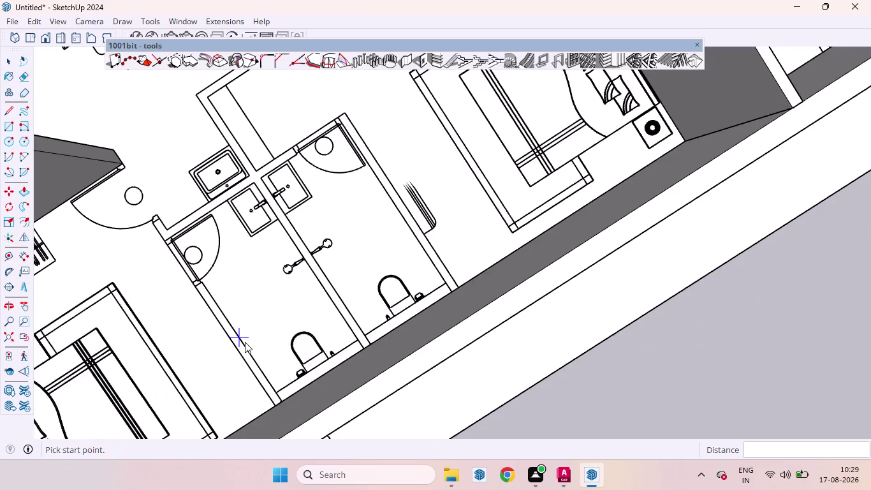
scroll(down, 3)
scroll(up, 3)
scroll(up, 3)
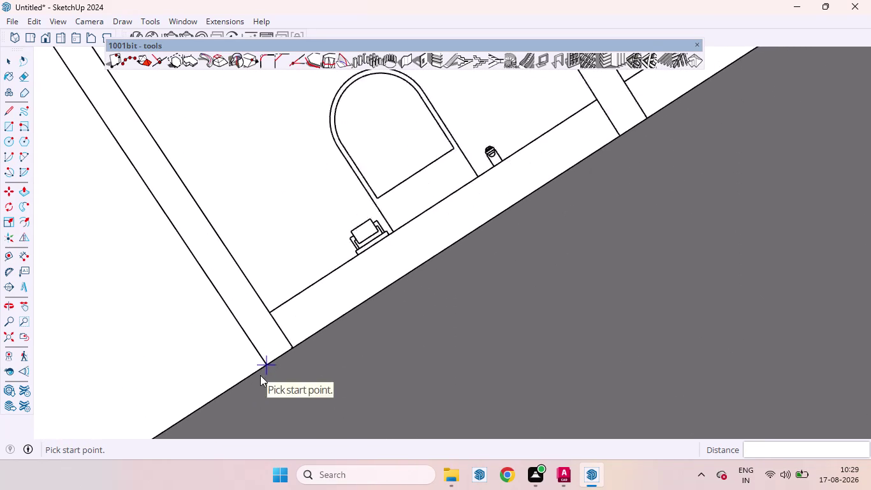
scroll(up, 3)
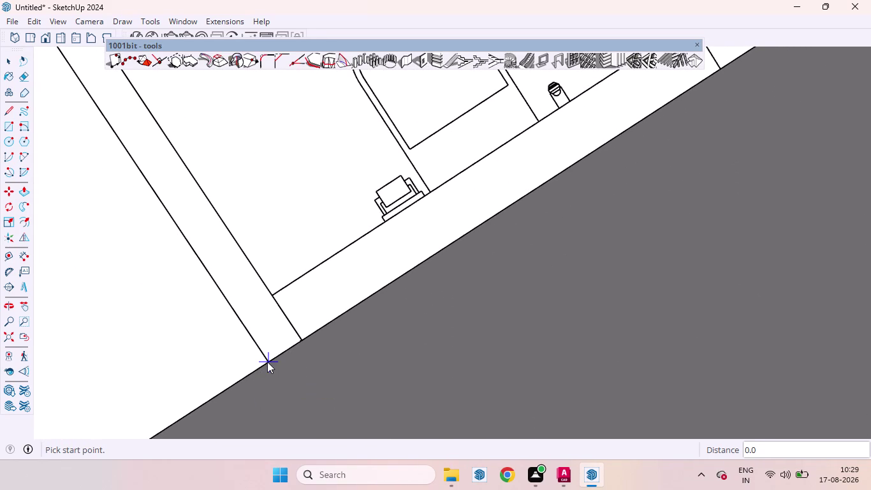
Restart the wall where the partition meets the exterior wall, zooming out over the plan.
click(269, 360)
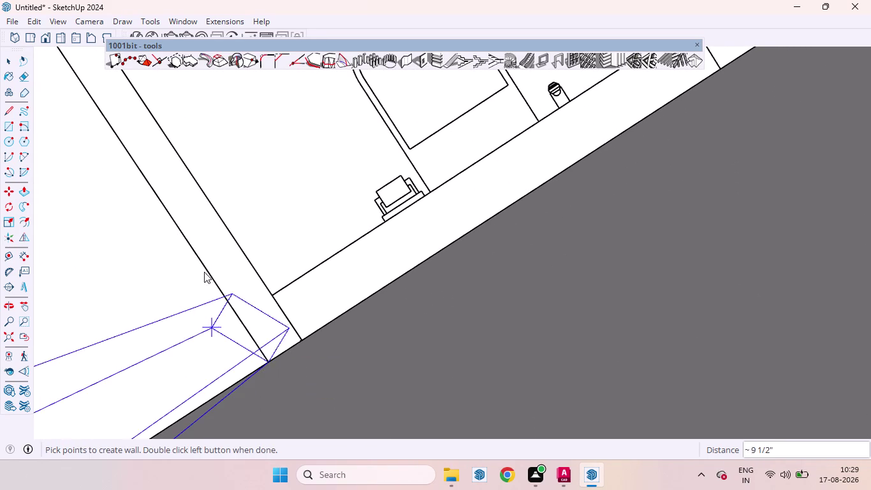
scroll(down, 3)
scroll(up, 3)
scroll(down, 3)
scroll(down, 3)
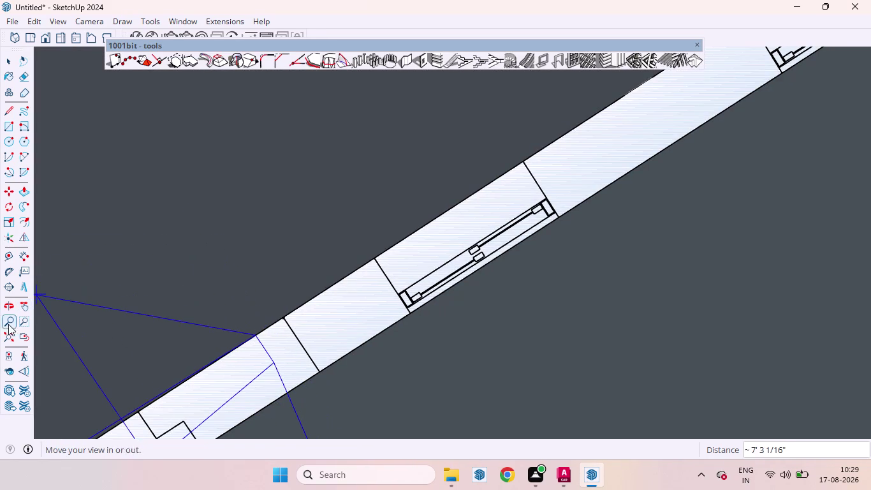
click(7, 337)
scroll(up, 3)
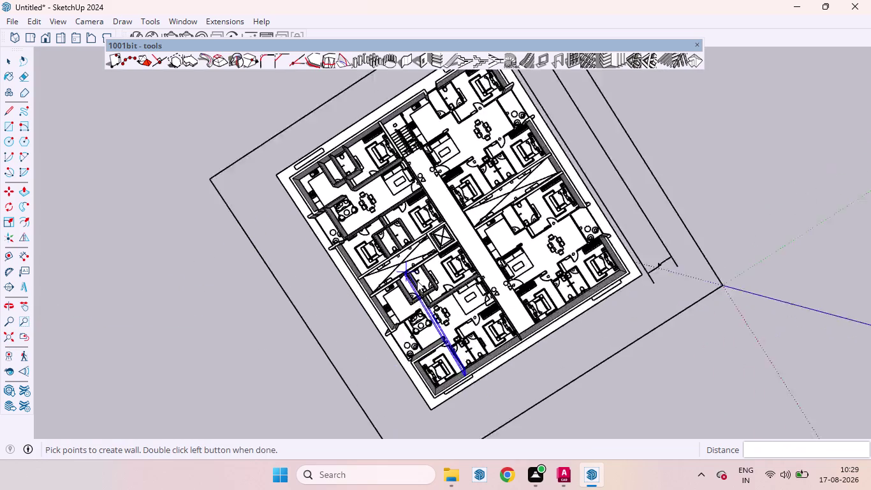
scroll(up, 3)
scroll(down, 3)
scroll(up, 3)
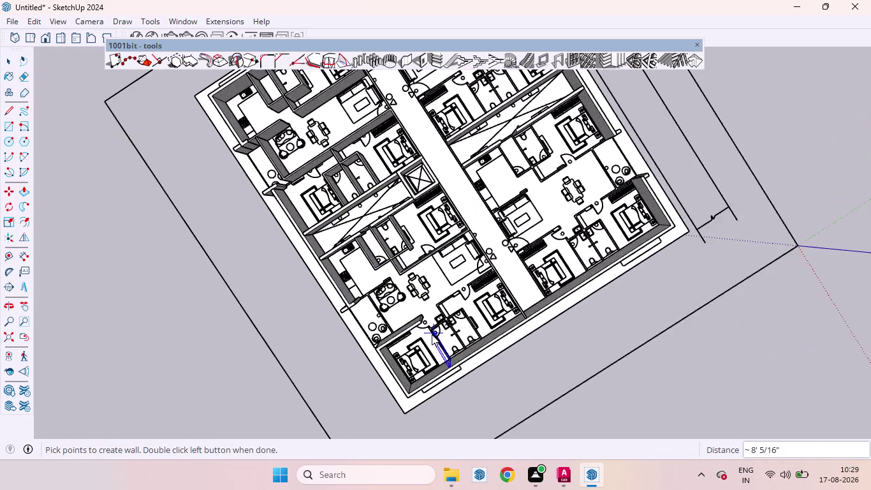
scroll(up, 3)
scroll(up, 3)
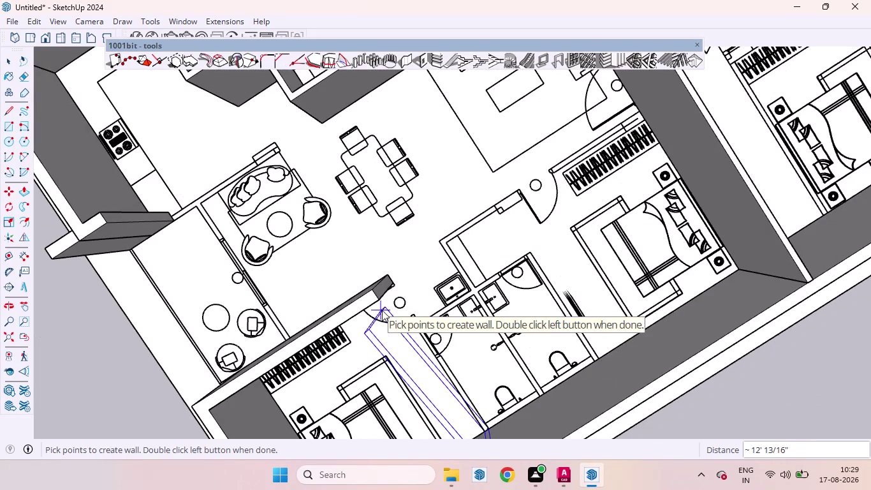
scroll(up, 3)
End the partition wall at the living-area corner and orbit to check it in 3D.
middle_drag(398, 311, 375, 229)
scroll(up, 3)
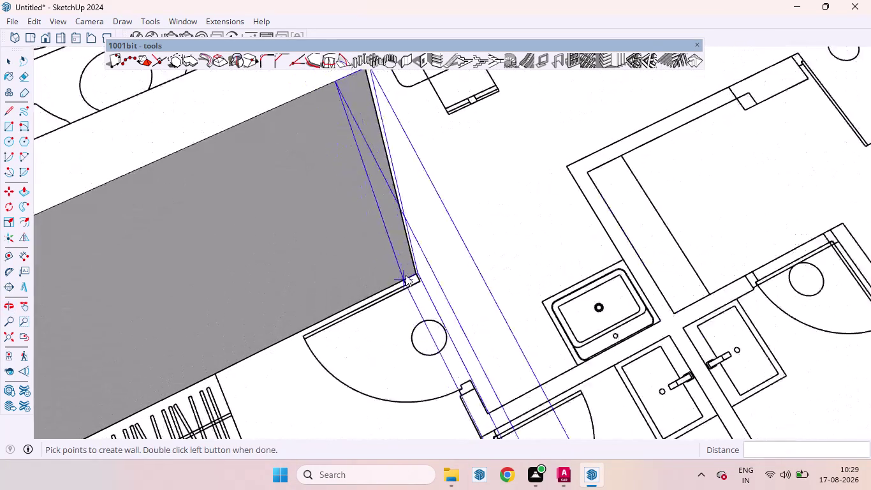
scroll(up, 3)
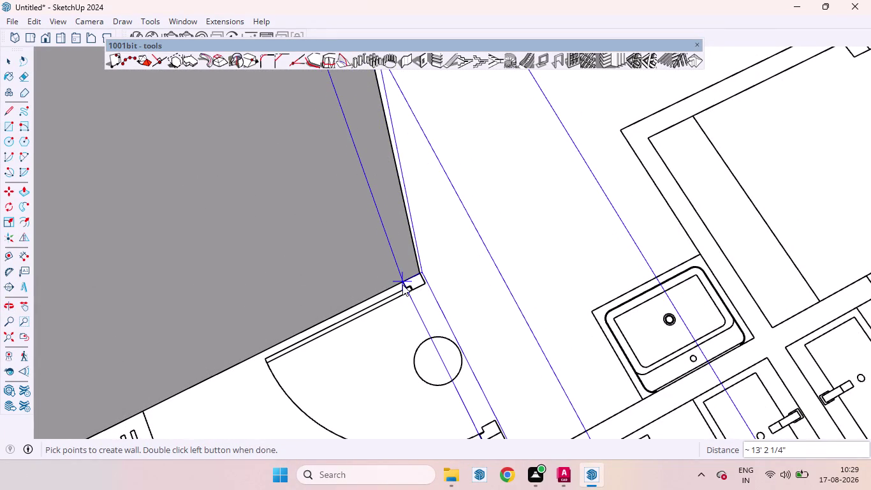
double_click(403, 285)
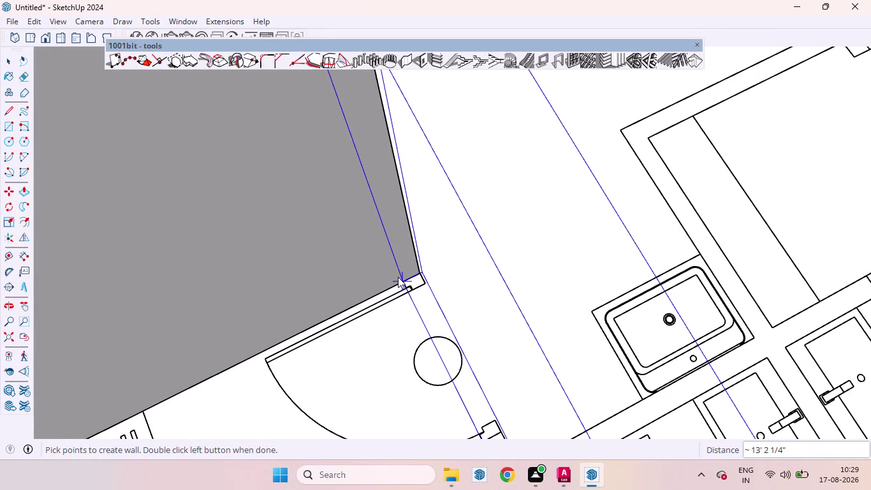
double_click(402, 281)
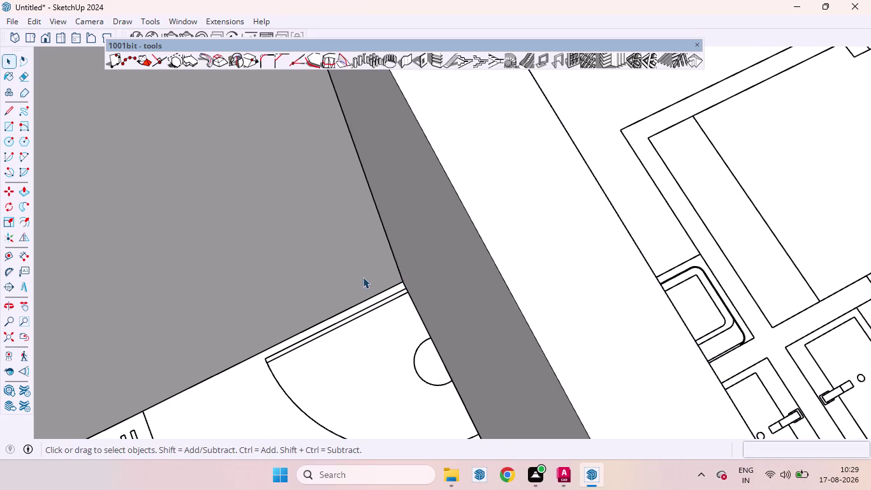
scroll(down, 3)
scroll(down, 3)
scroll(up, 3)
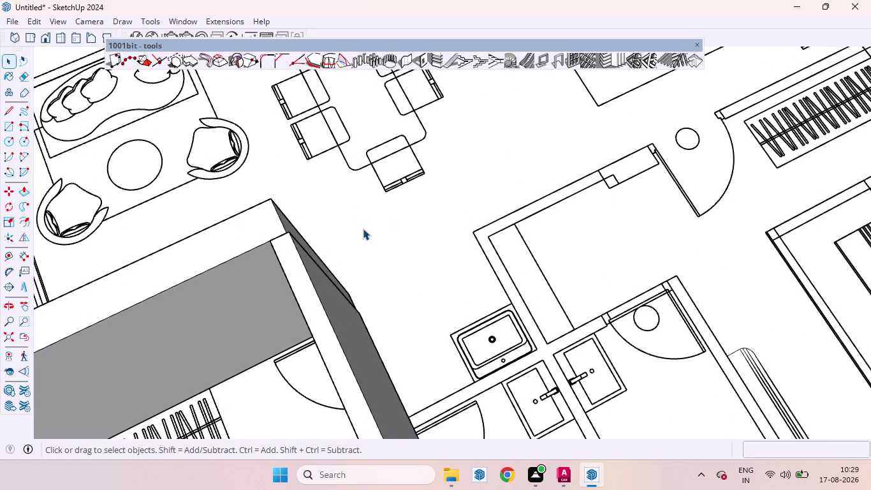
scroll(down, 3)
scroll(up, 3)
middle_drag(394, 235, 333, 221)
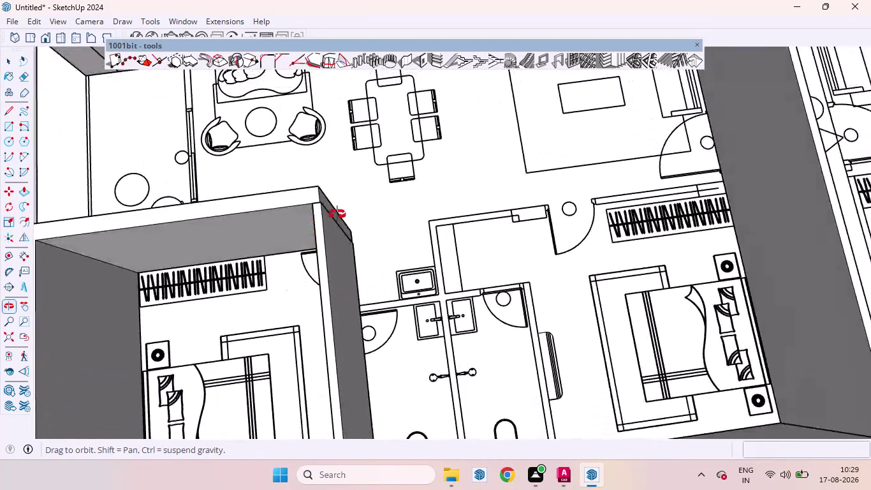
middle_drag(333, 222, 369, 180)
scroll(down, 3)
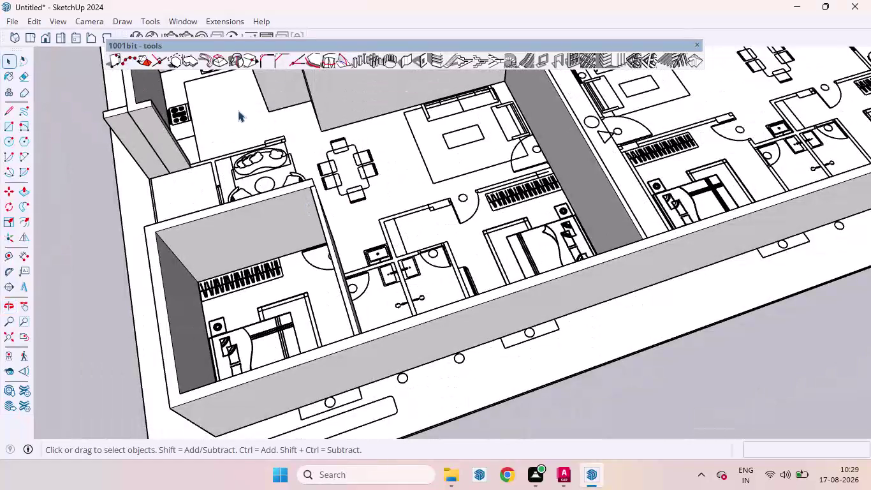
click(401, 63)
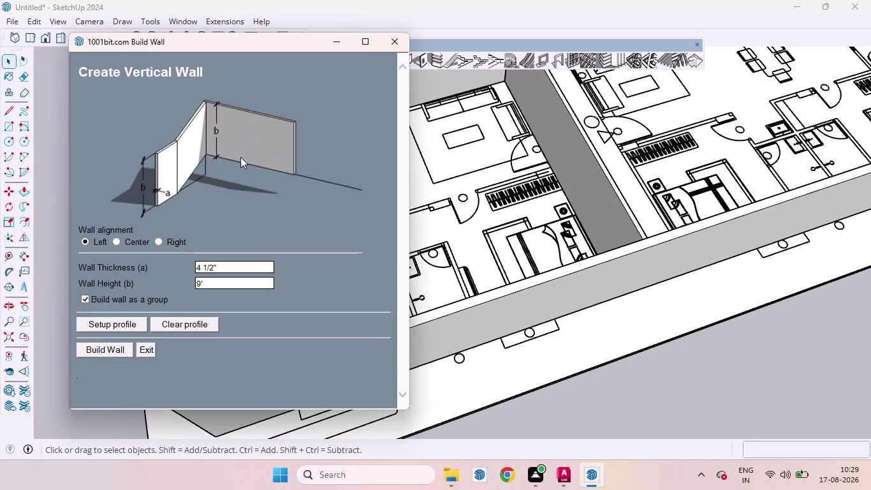
Start the bathroom wall at the partition's base, redoing a misplaced first pick.
click(111, 347)
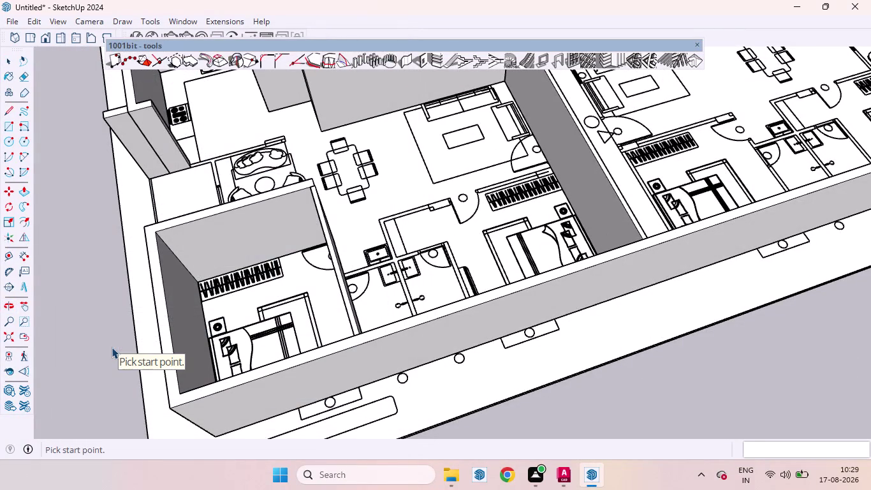
scroll(down, 3)
scroll(down, 3)
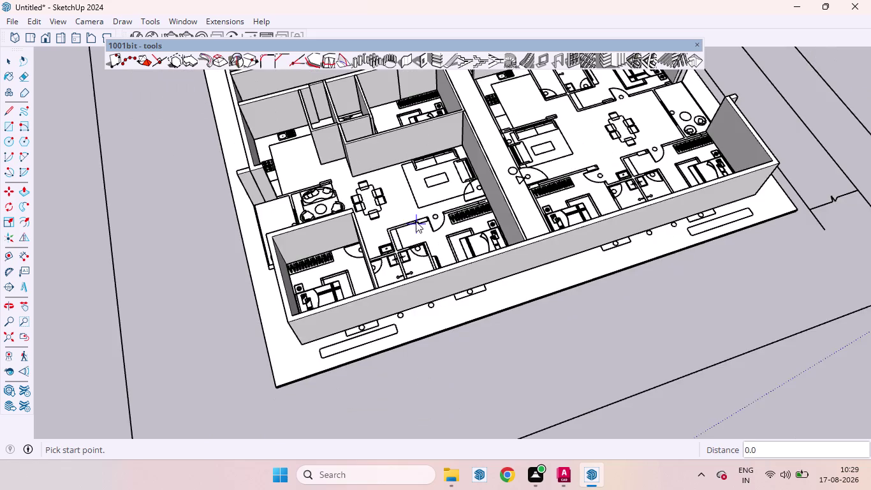
middle_drag(422, 227, 635, 263)
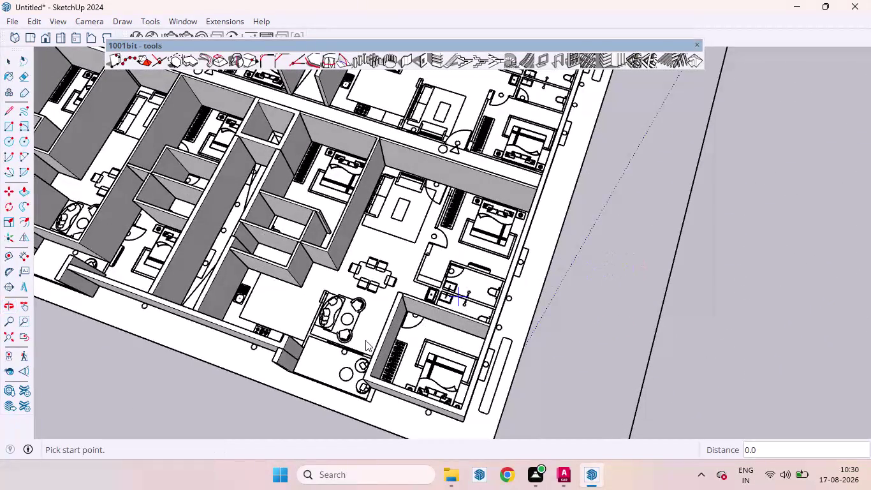
scroll(up, 3)
middle_drag(477, 319, 538, 391)
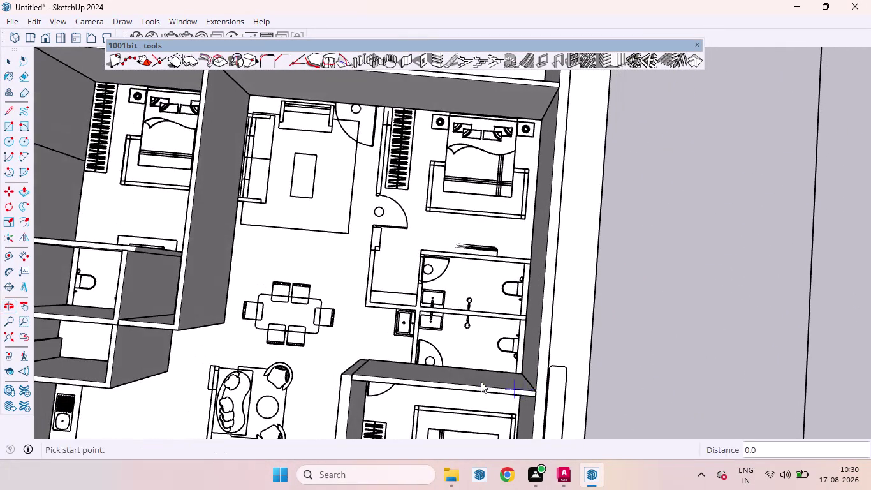
scroll(up, 3)
scroll(up, 3)
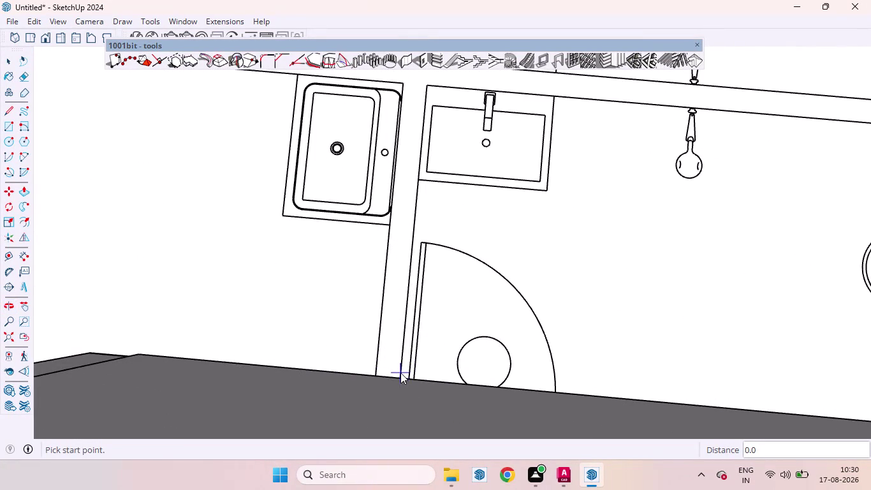
click(401, 376)
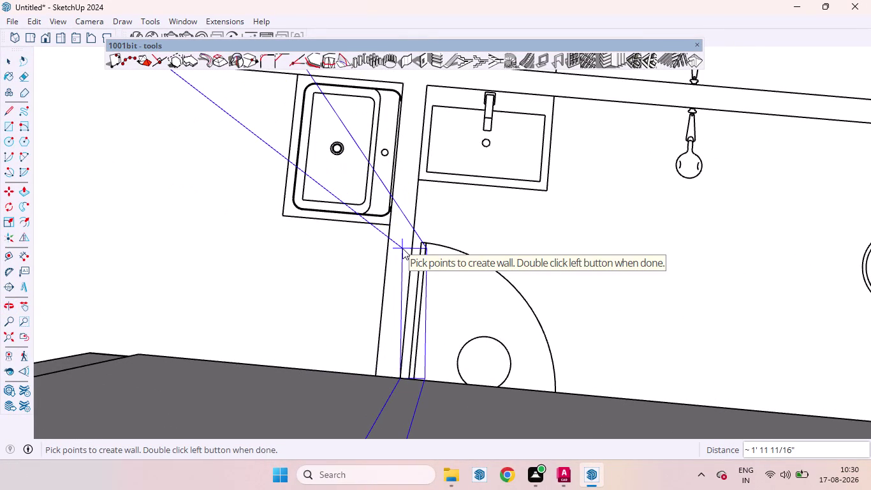
key(Escape)
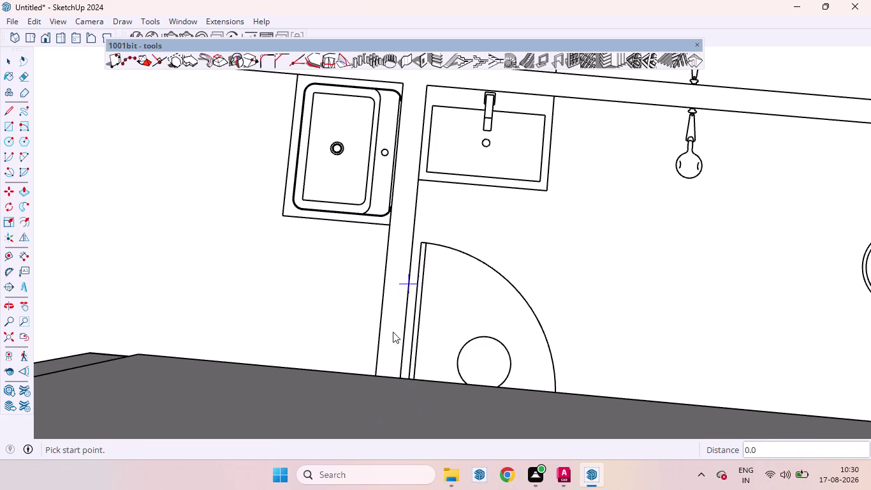
click(373, 376)
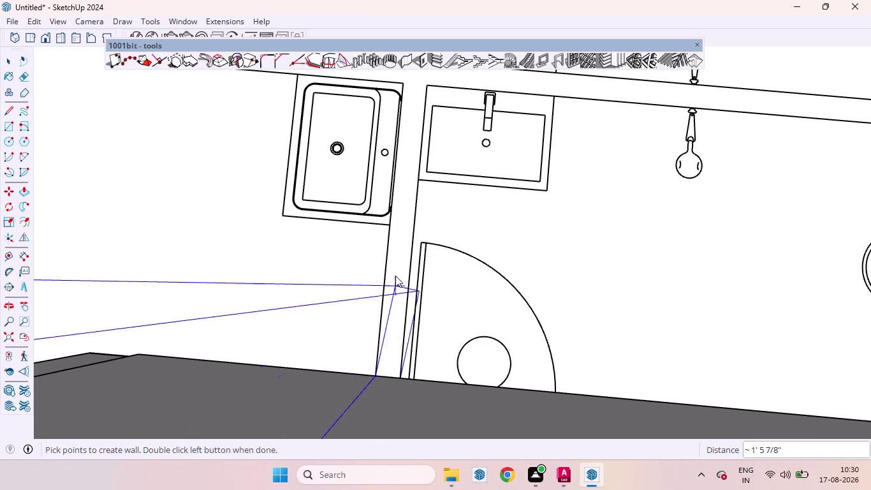
Run the wall to the bathroom's top-left corner, then across to the outer wall.
scroll(down, 3)
scroll(down, 3)
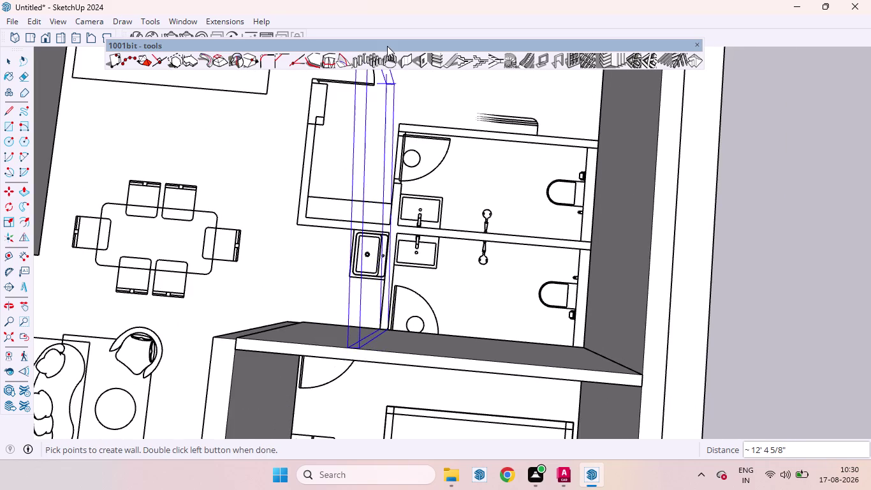
scroll(up, 3)
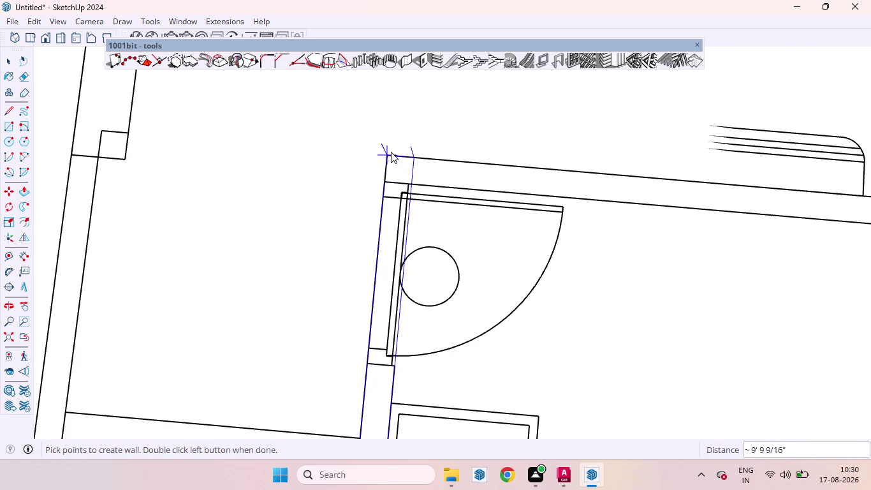
click(384, 155)
scroll(down, 3)
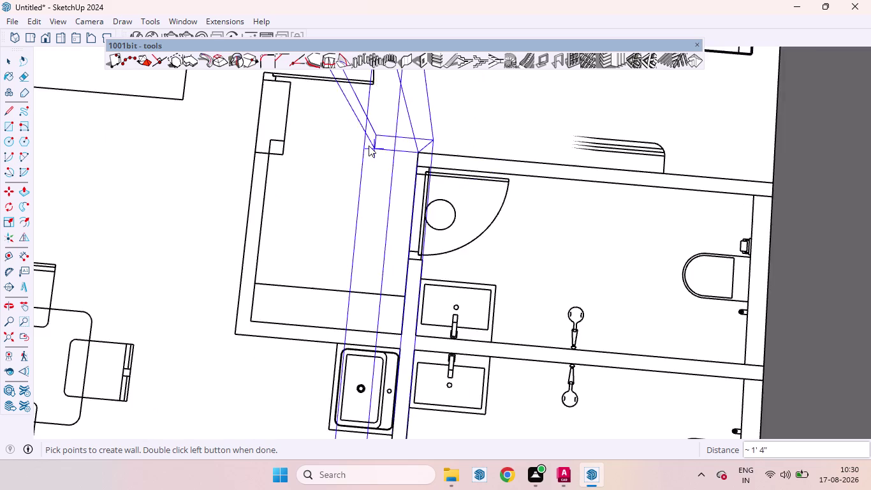
scroll(down, 3)
scroll(up, 3)
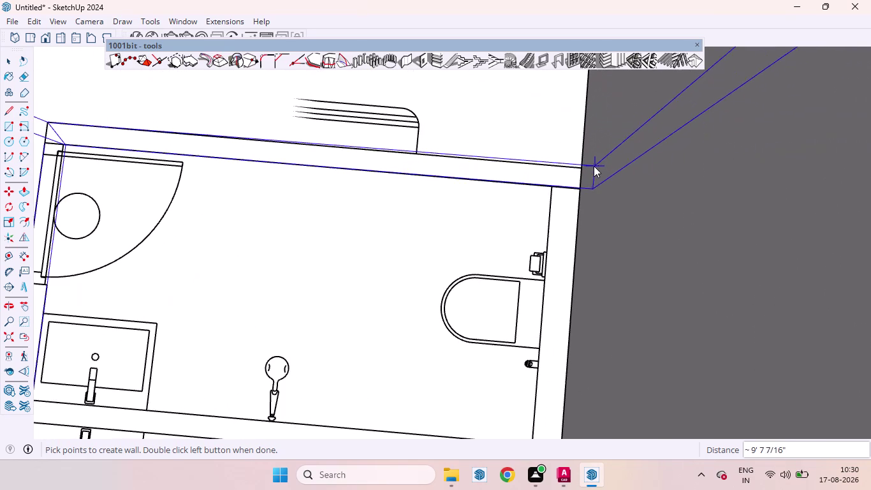
double_click(581, 167)
scroll(down, 3)
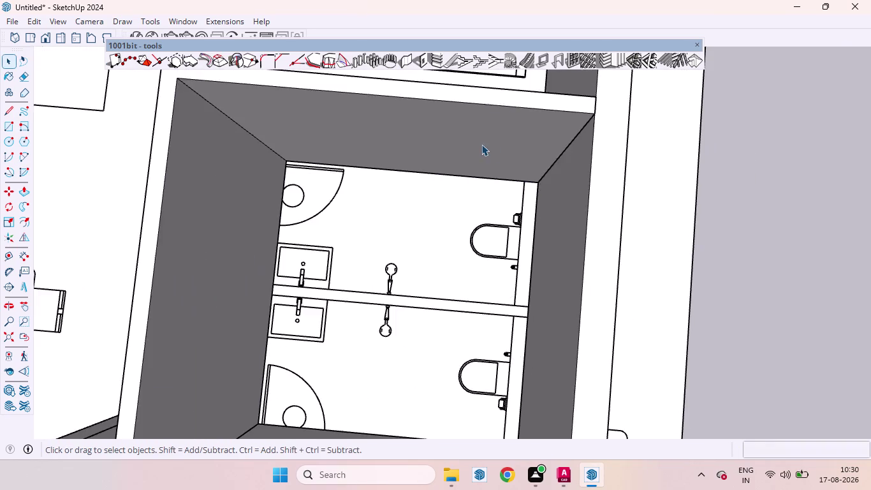
scroll(down, 3)
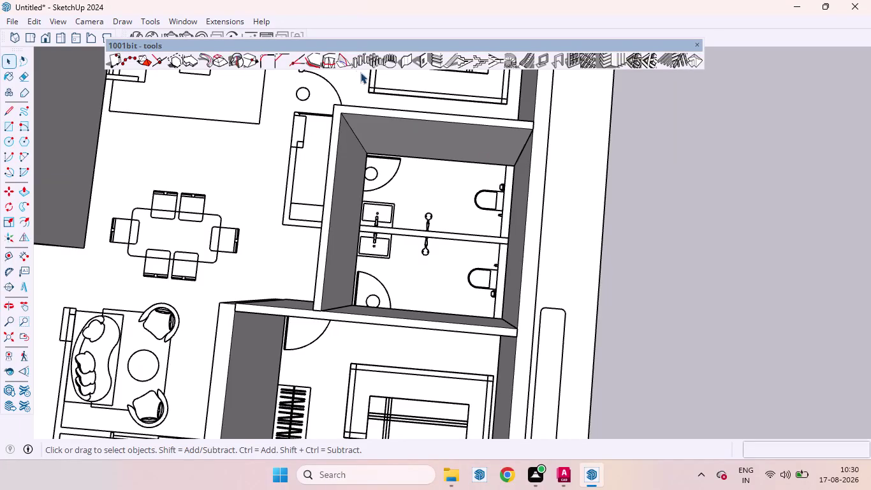
click(401, 67)
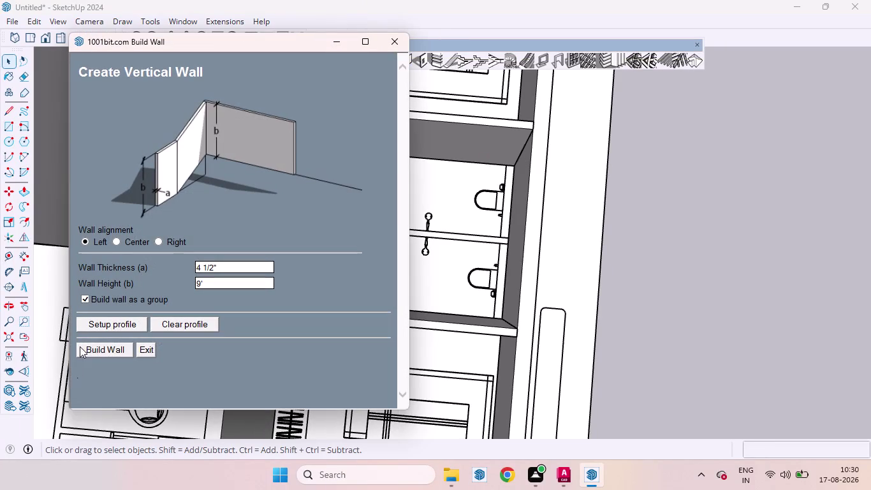
Build the 9' dividing wall from the partition's left end to its right end.
click(97, 350)
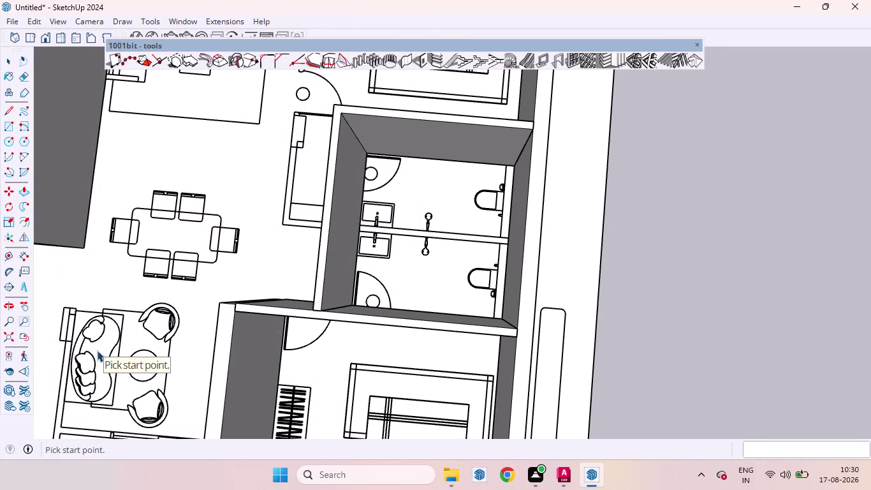
scroll(up, 3)
scroll(up, 3)
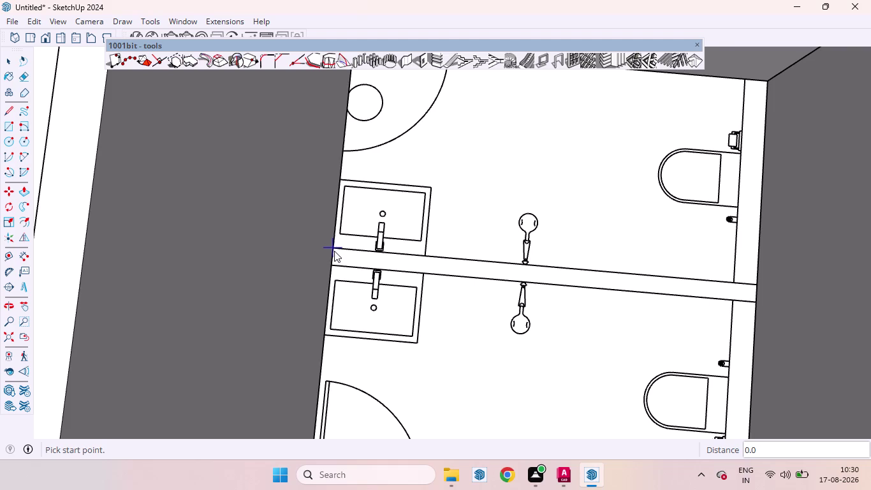
click(335, 250)
scroll(down, 3)
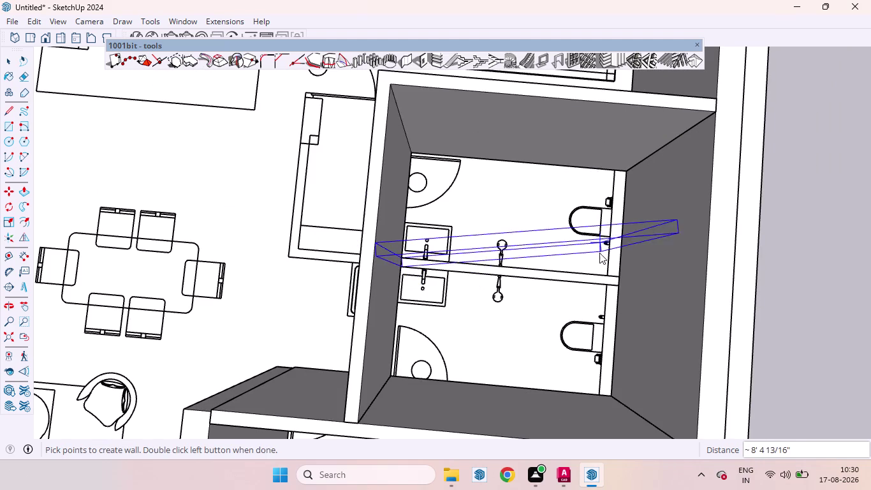
scroll(up, 3)
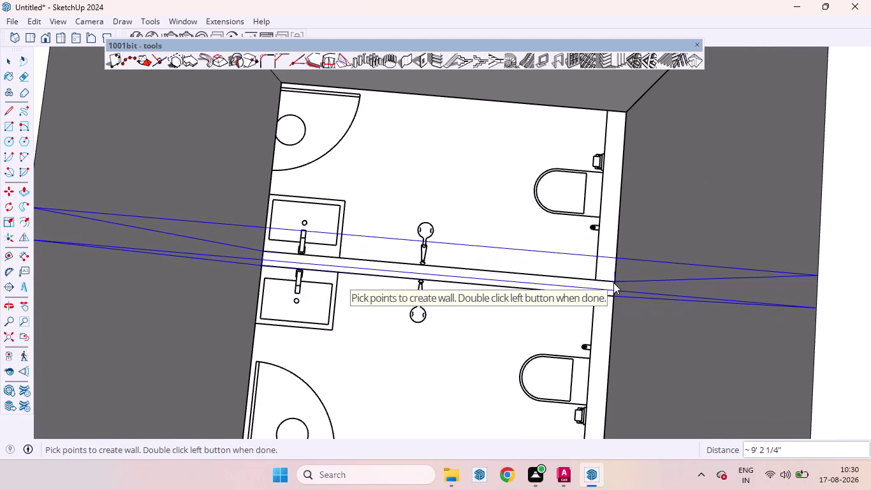
double_click(614, 282)
scroll(down, 3)
scroll(up, 3)
scroll(down, 3)
scroll(down, 3)
scroll(up, 3)
scroll(down, 3)
scroll(down, 3)
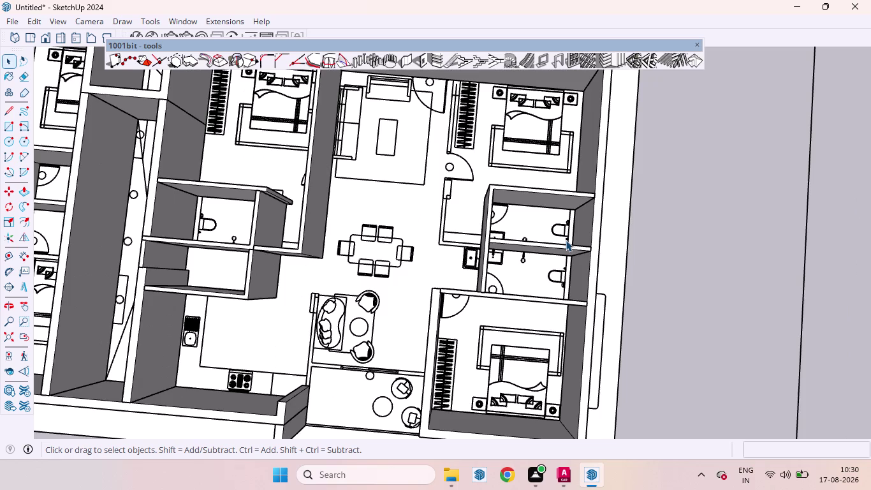
scroll(up, 3)
scroll(down, 3)
scroll(up, 3)
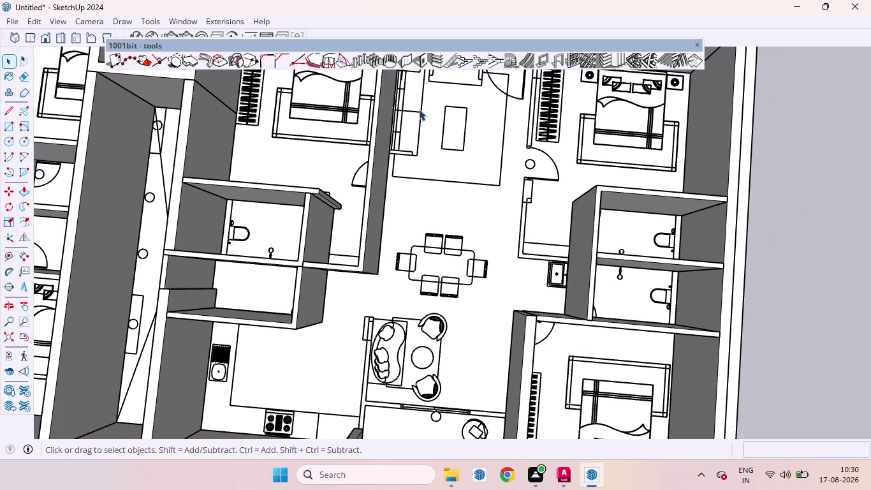
click(405, 56)
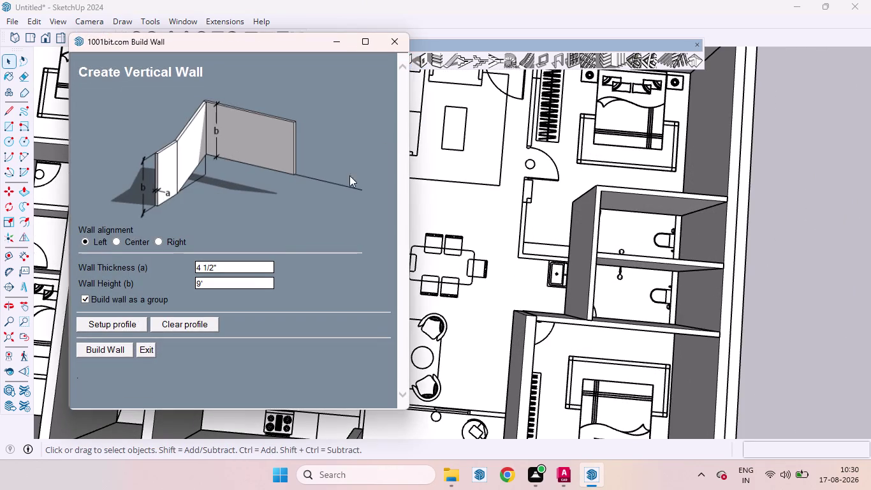
Draw a 9' wall from beside the sink, via the counter-edge corner, to the wardrobe wall.
click(106, 350)
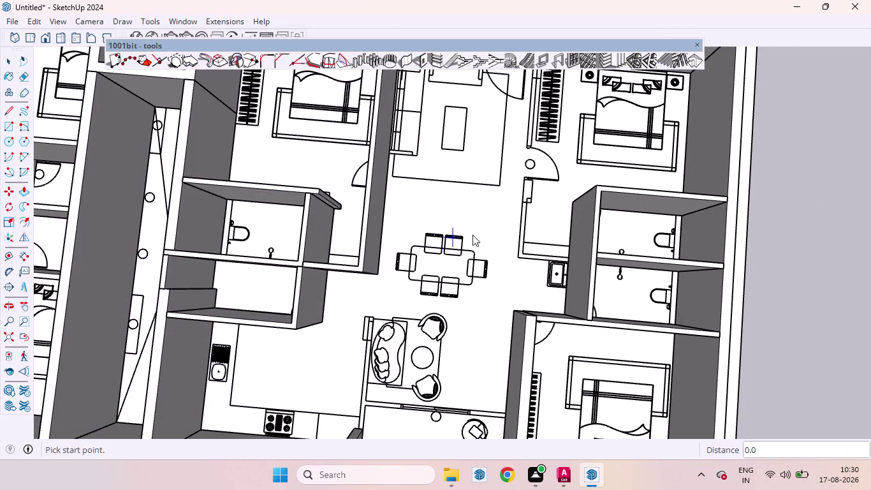
scroll(up, 3)
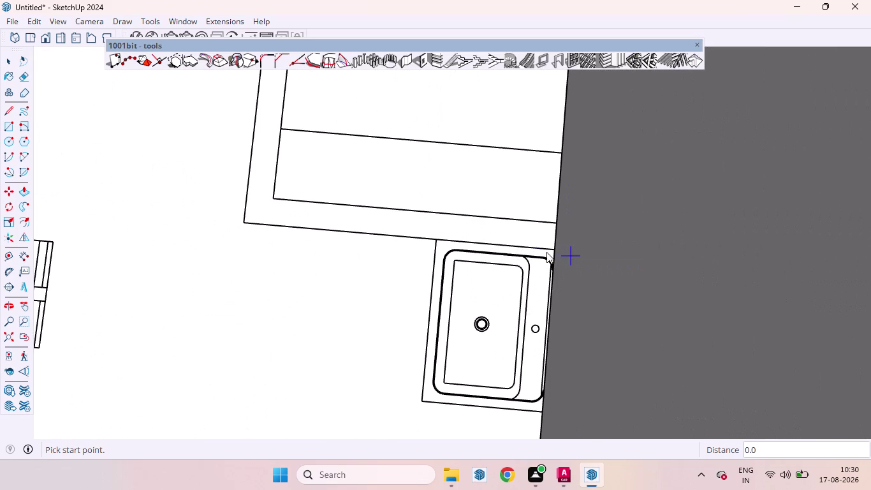
click(555, 248)
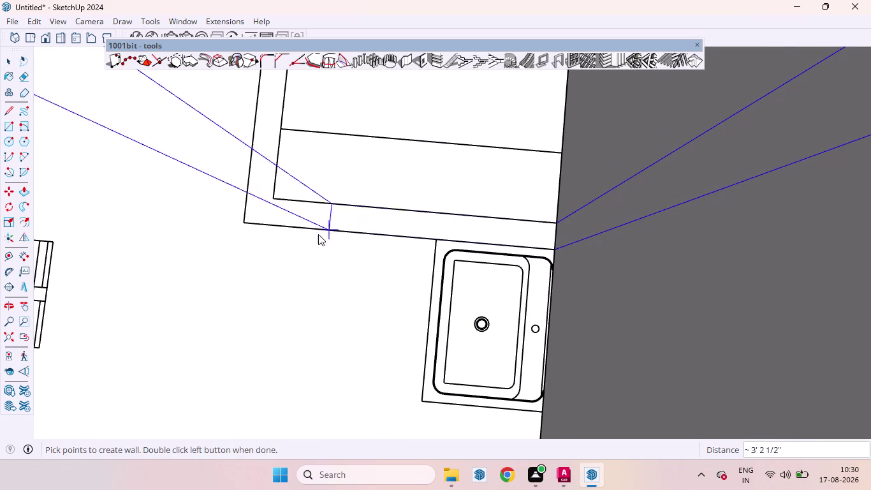
click(246, 221)
scroll(down, 3)
scroll(up, 3)
scroll(down, 3)
scroll(down, 3)
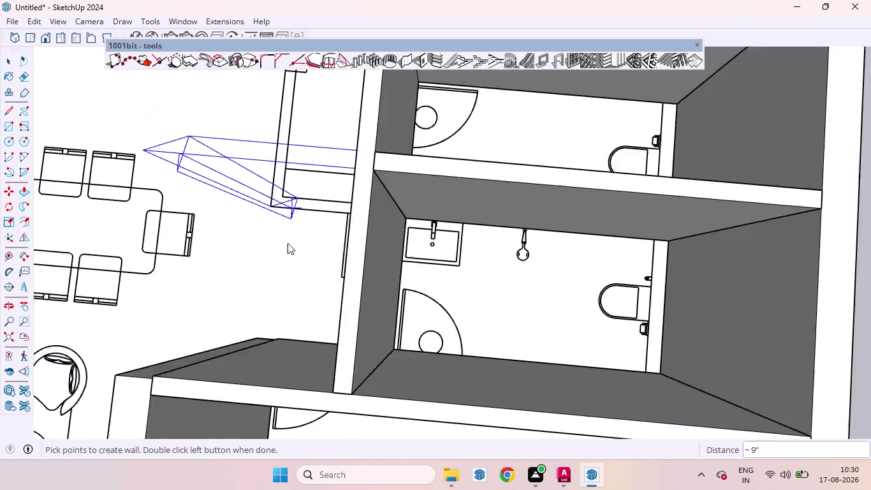
scroll(down, 3)
scroll(down, 3)
scroll(down, 3)
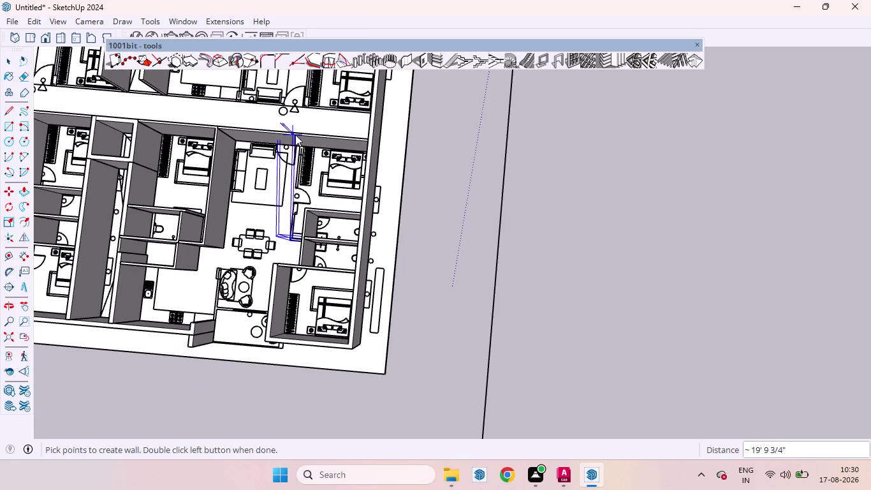
scroll(up, 3)
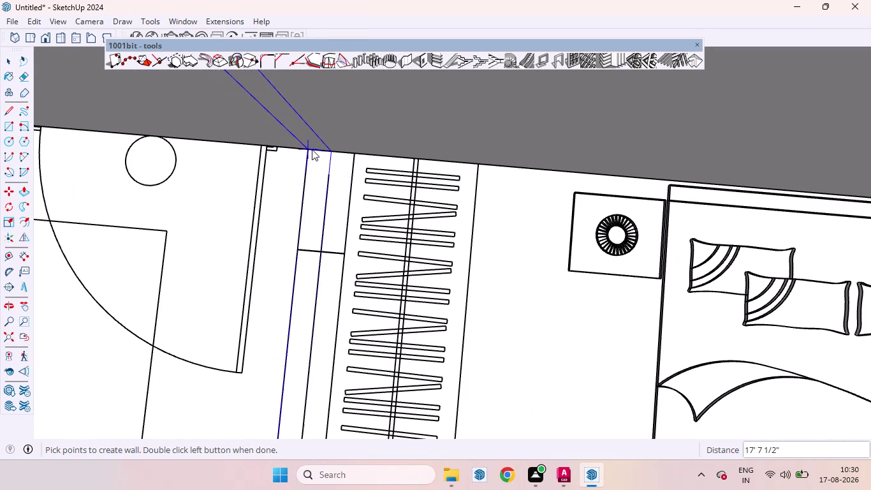
double_click(307, 150)
scroll(down, 3)
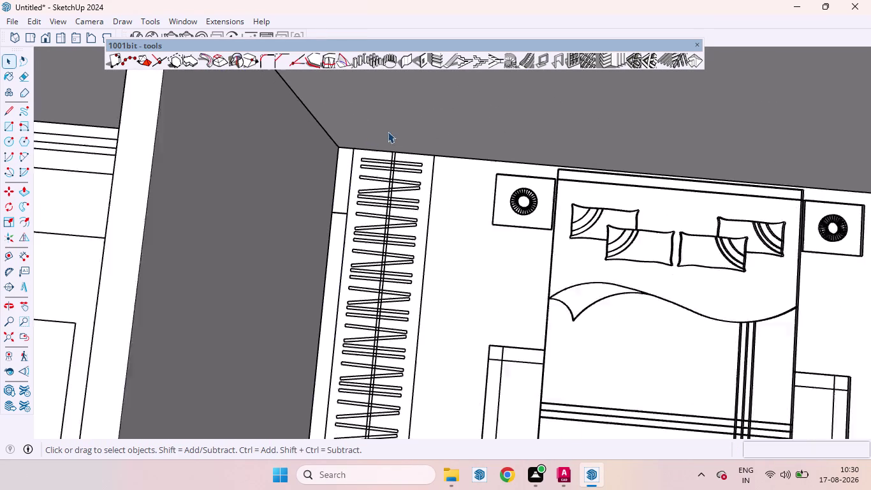
scroll(down, 3)
scroll(down, 3)
scroll(down, 3)
scroll(up, 3)
scroll(down, 3)
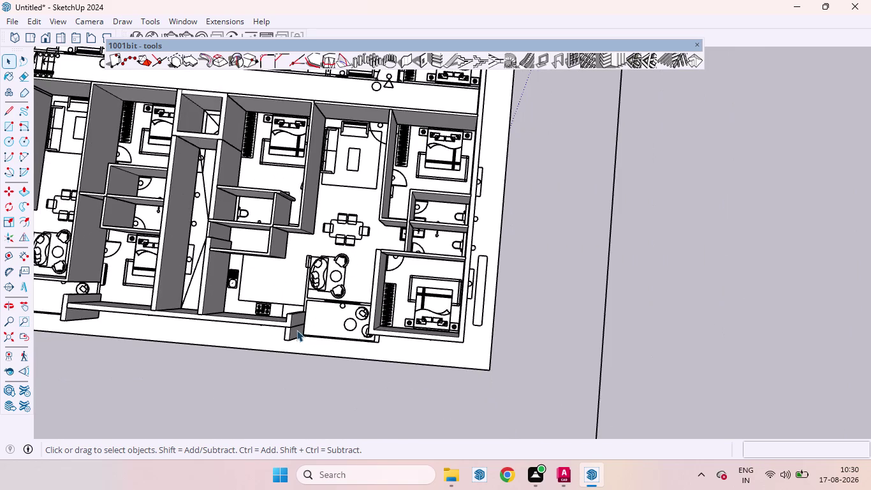
scroll(up, 3)
Reopen the 1001bit Build Wall settings and start a new 9' wall near the living area.
scroll(down, 3)
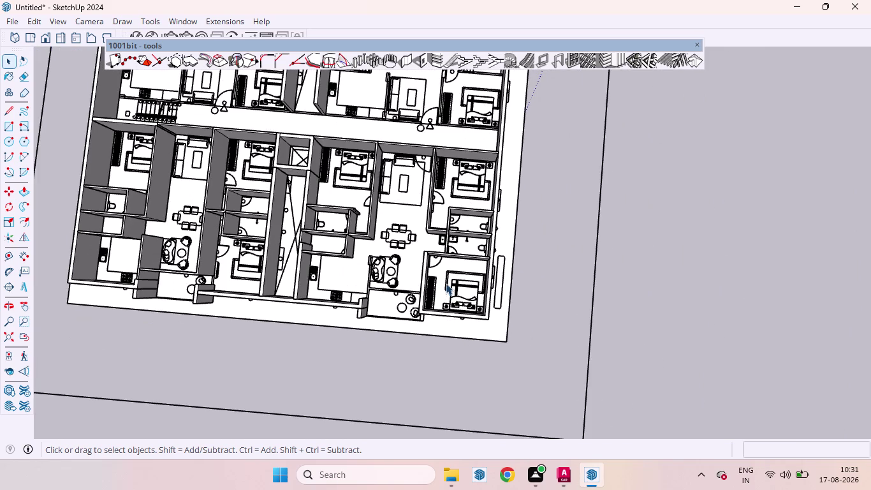
click(404, 60)
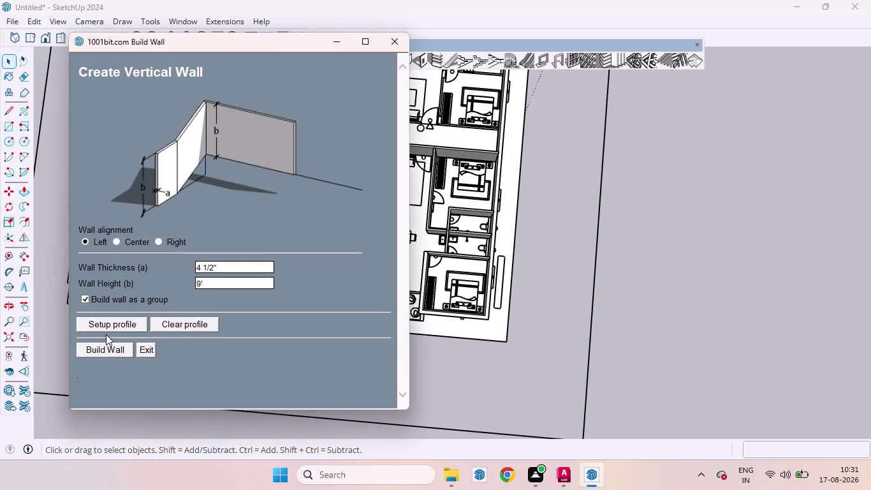
click(106, 350)
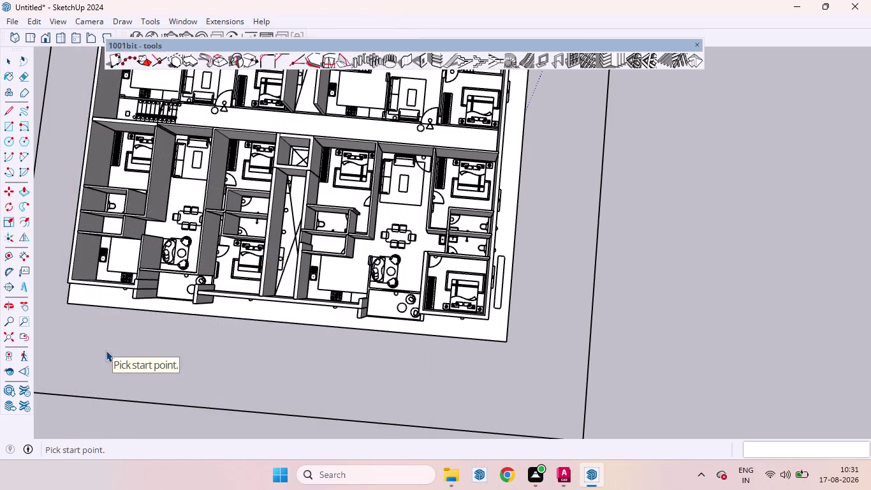
scroll(up, 3)
scroll(up, 3)
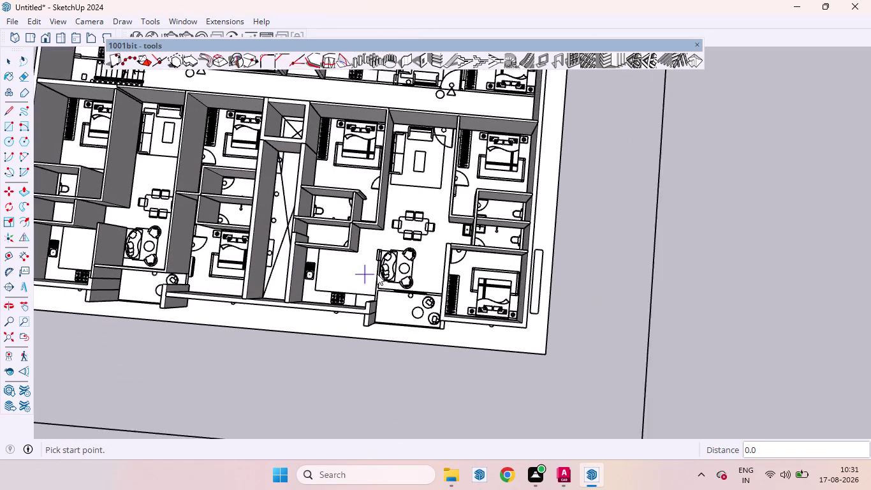
scroll(up, 3)
middle_drag(402, 296, 503, 246)
Draw the wall from the kitchen wall end to the sofa-side corner, redoing a misplaced start.
scroll(up, 3)
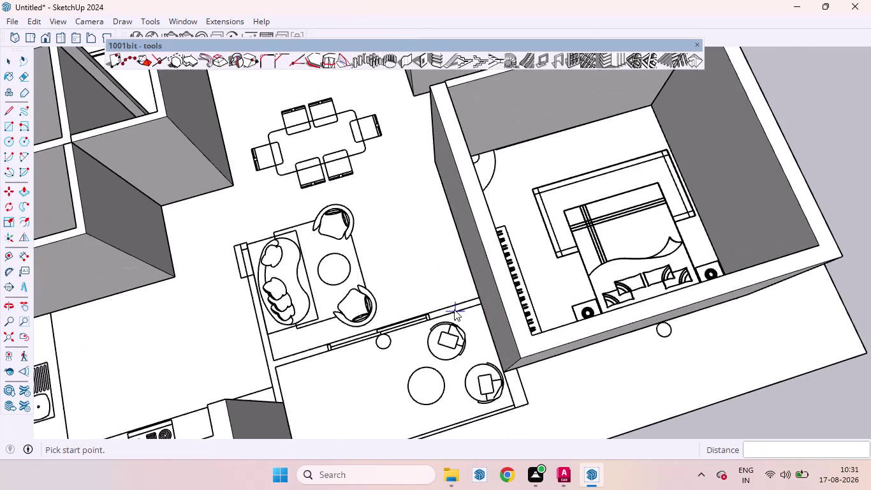
scroll(up, 3)
scroll(down, 3)
scroll(up, 3)
scroll(down, 3)
scroll(down, 3)
scroll(up, 3)
scroll(down, 3)
middle_drag(266, 283, 286, 419)
scroll(down, 3)
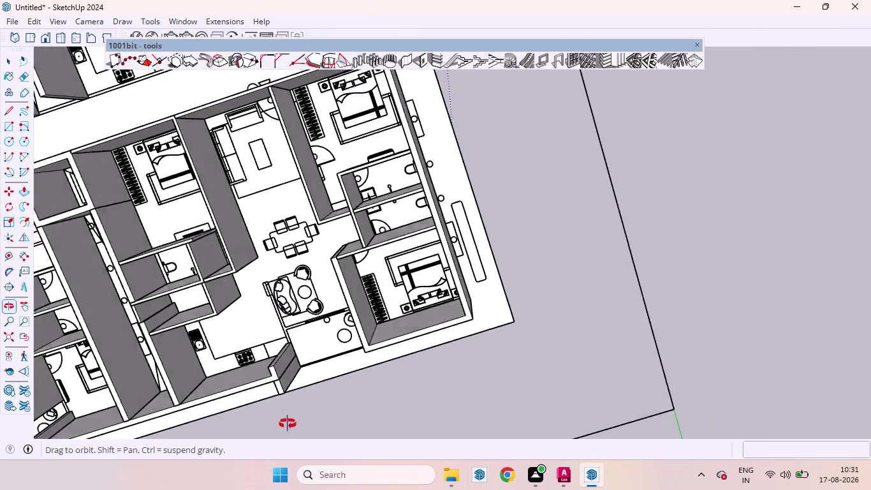
middle_drag(286, 419, 288, 424)
scroll(down, 3)
scroll(up, 3)
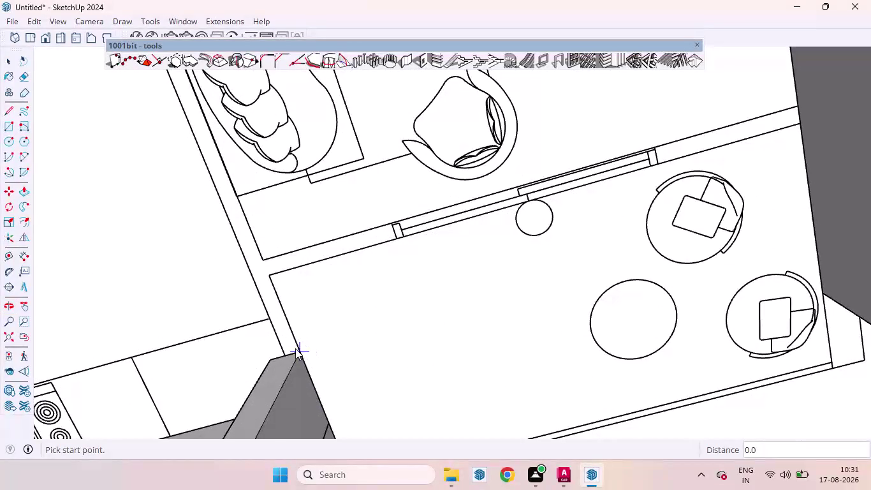
click(299, 349)
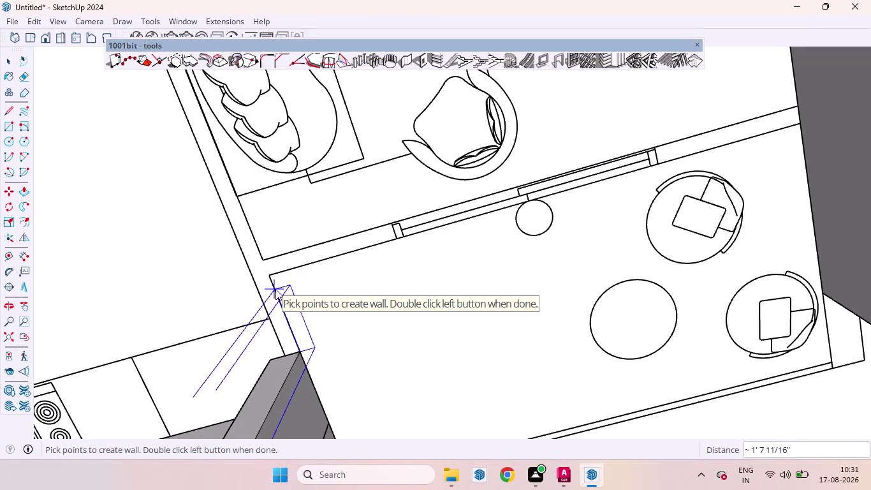
key(Escape)
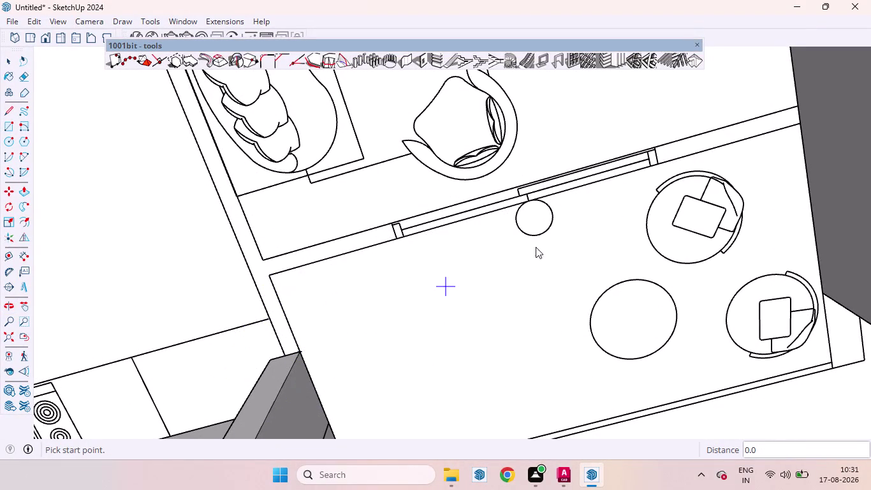
click(287, 353)
scroll(down, 3)
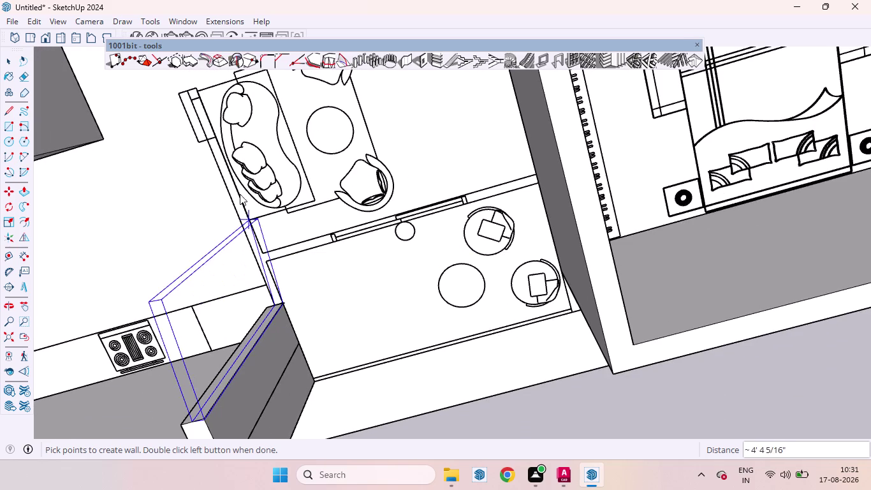
scroll(down, 3)
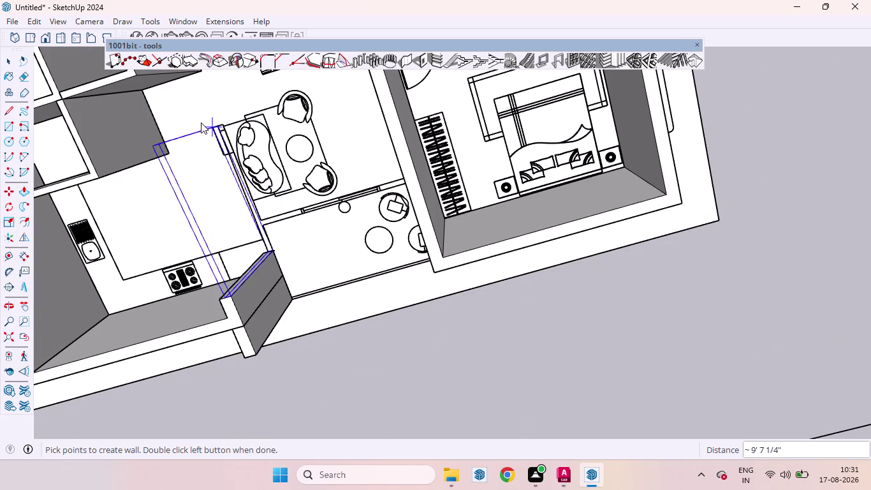
scroll(up, 3)
scroll(up, 3)
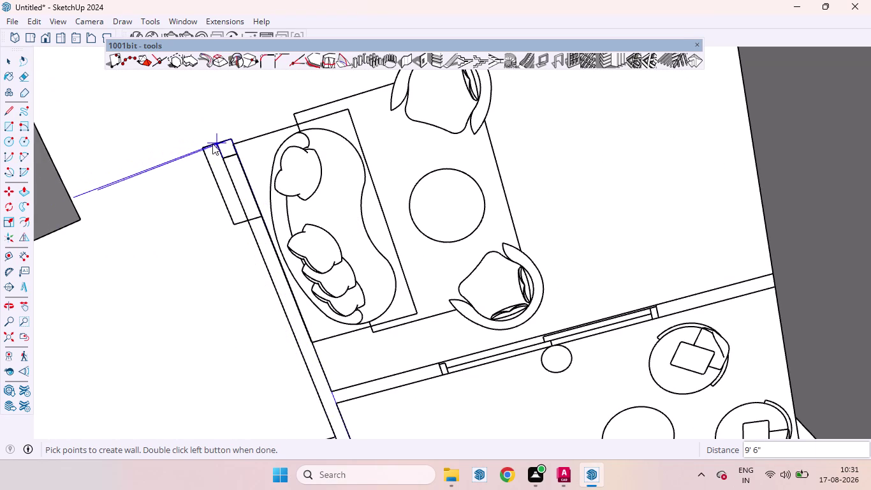
double_click(216, 143)
scroll(down, 3)
scroll(down, 3)
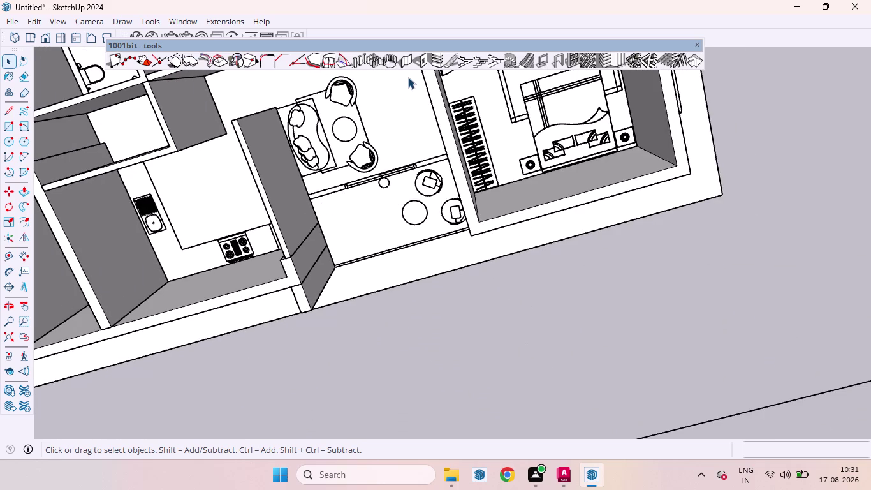
click(411, 61)
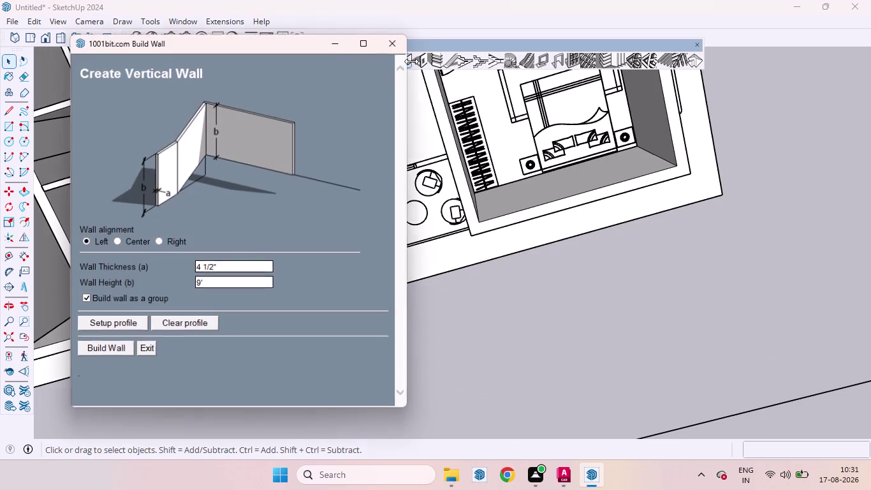
Build another wall from the balcony corner, double-clicking to end the run.
click(110, 345)
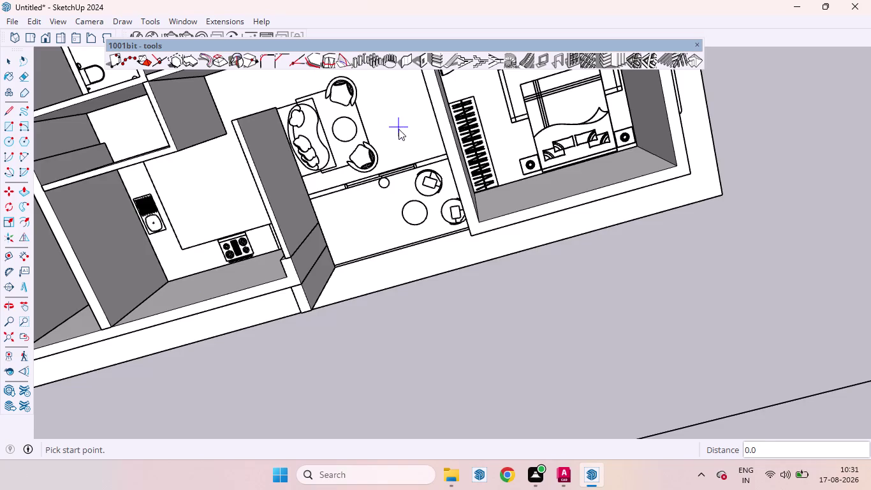
scroll(up, 3)
middle_drag(385, 227, 519, 57)
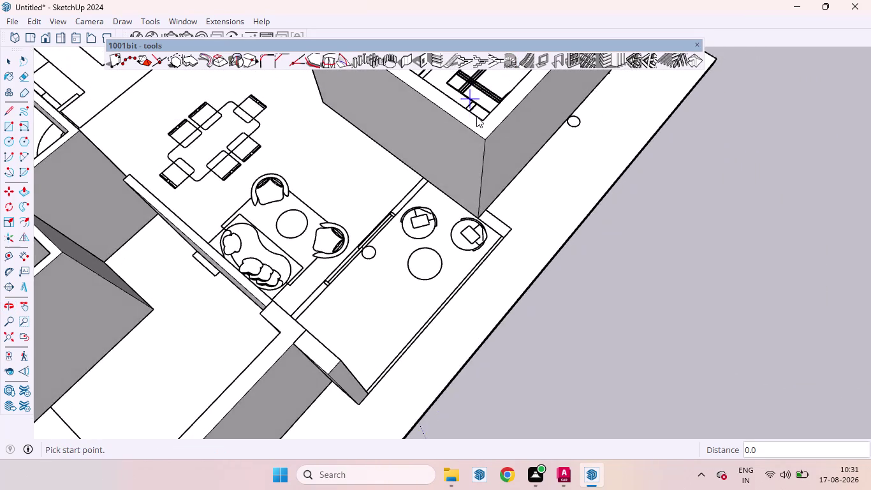
scroll(up, 3)
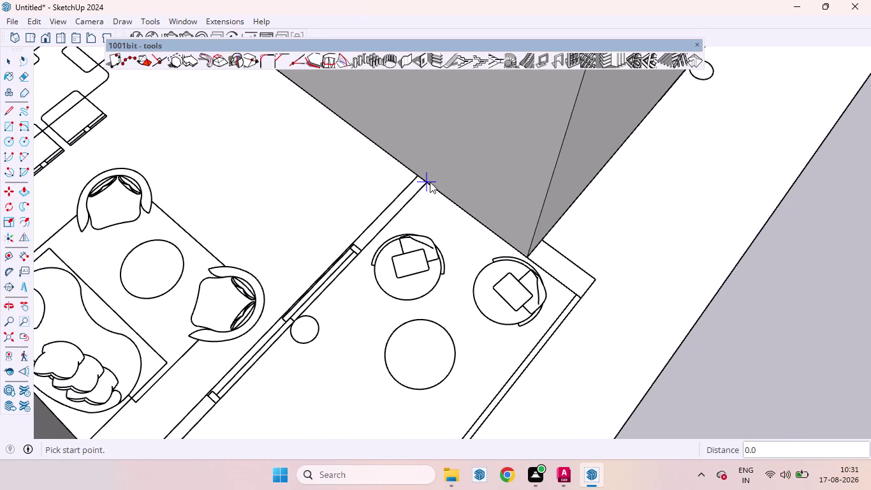
click(430, 182)
scroll(down, 3)
scroll(up, 3)
scroll(down, 3)
scroll(down, 3)
scroll(up, 3)
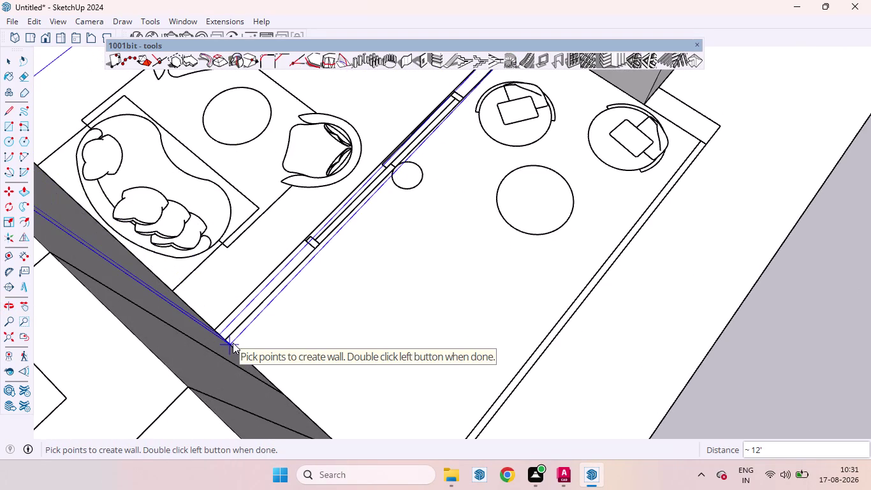
double_click(224, 337)
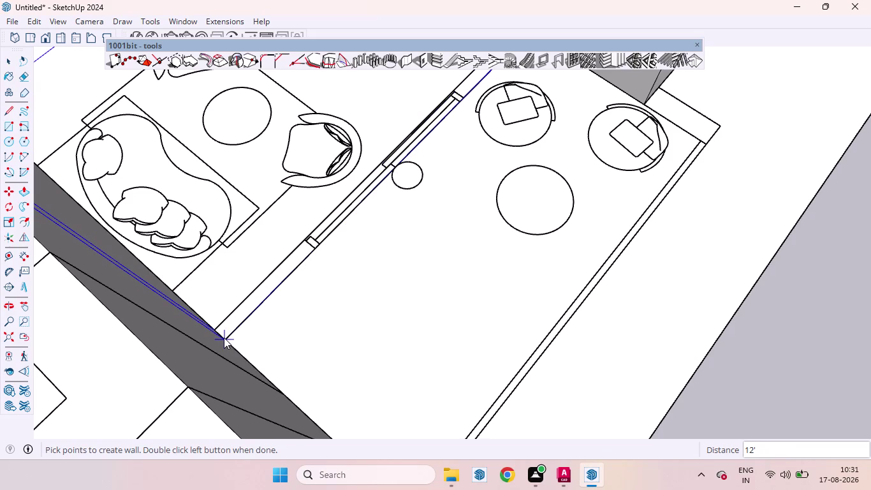
Orbit and zoom in on the balcony corner and its room walls.
scroll(down, 3)
scroll(up, 3)
scroll(down, 3)
scroll(down, 3)
scroll(down, 3)
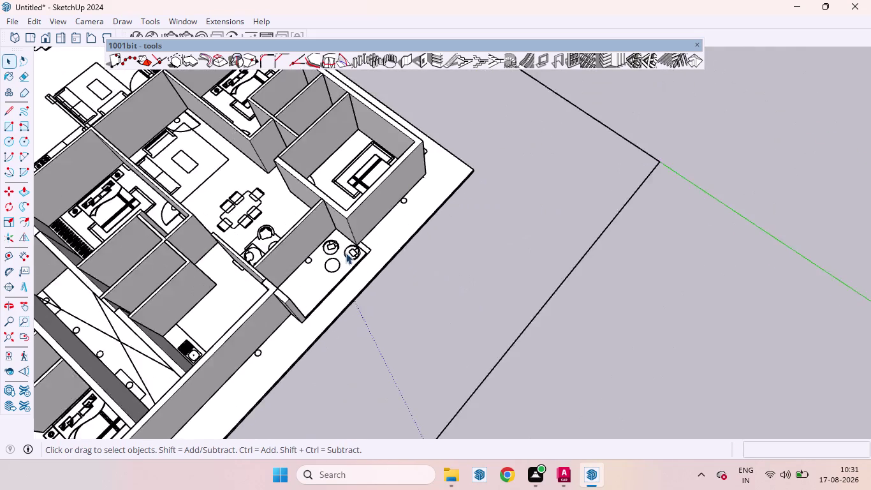
scroll(down, 3)
scroll(up, 3)
middle_drag(370, 279, 87, 270)
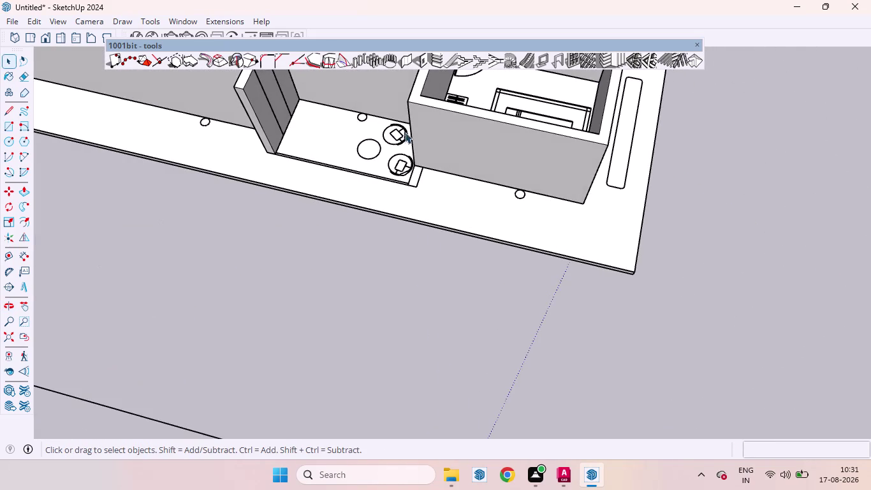
scroll(up, 3)
scroll(down, 3)
scroll(down, 3)
scroll(up, 3)
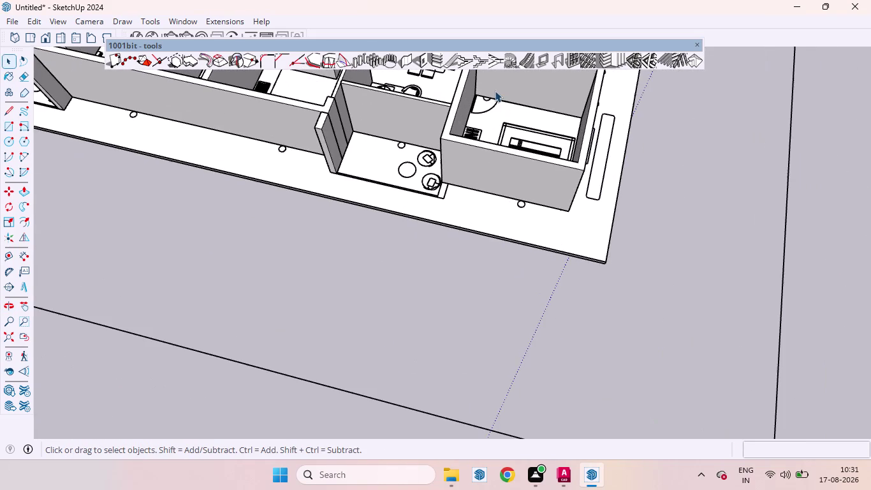
middle_drag(461, 91, 461, 112)
scroll(up, 3)
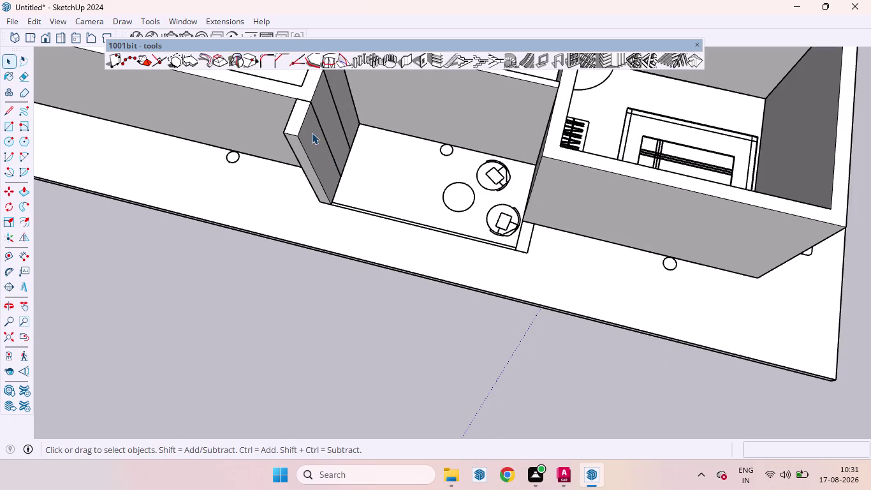
Copy the short wall stub 12' 9" from its base corner to the balcony's far corner, then deselect.
click(311, 135)
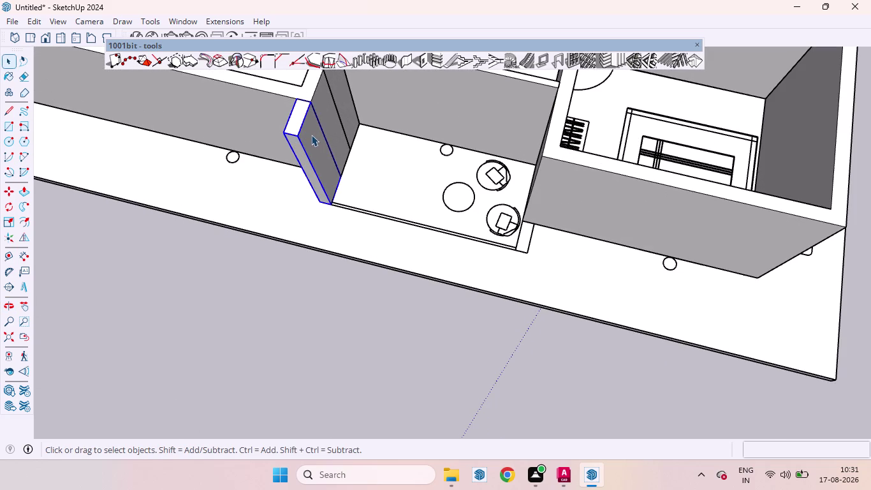
key(m)
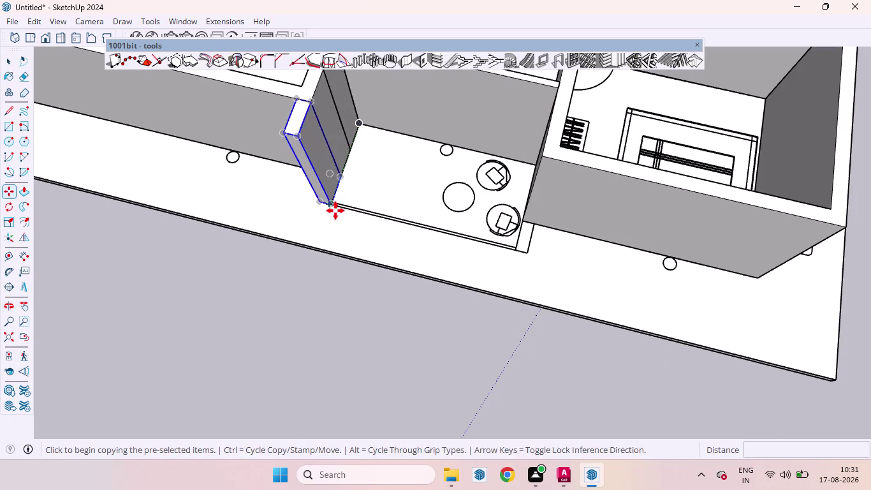
click(333, 208)
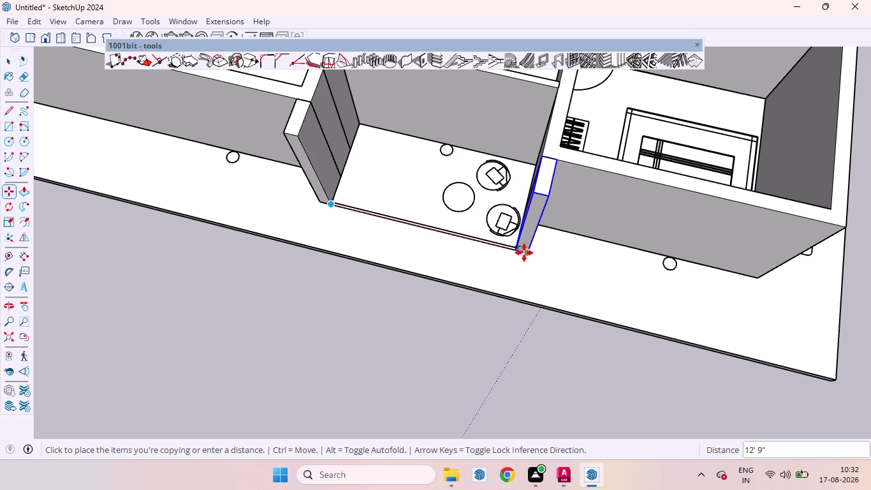
click(531, 251)
scroll(down, 3)
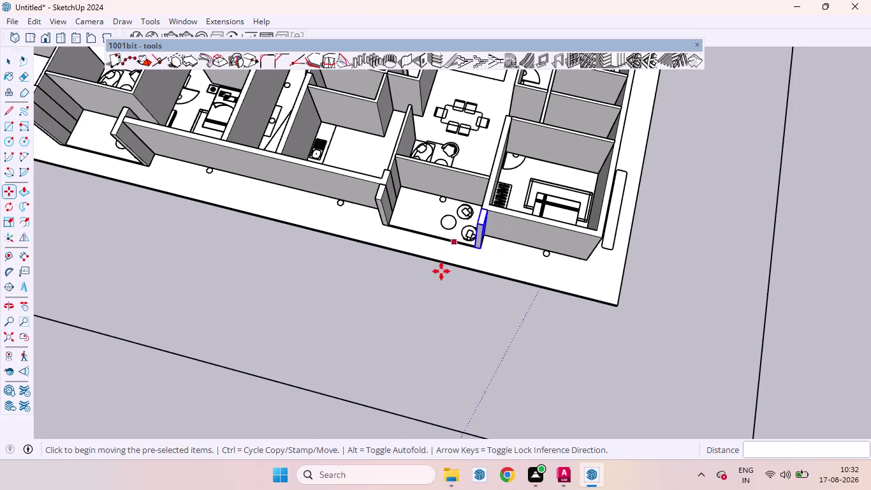
key(space)
key(v)
click(456, 309)
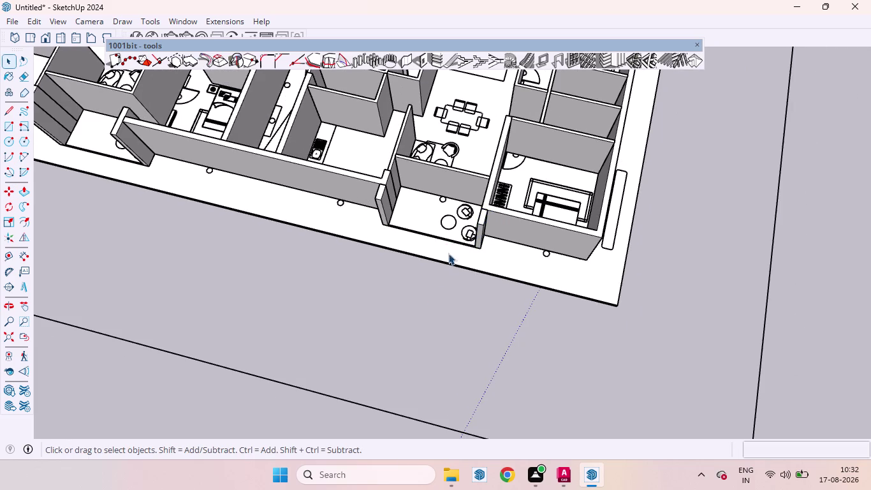
scroll(down, 3)
scroll(up, 3)
Orbit and zoom out to inspect the whole building's walls.
middle_drag(429, 217, 405, 82)
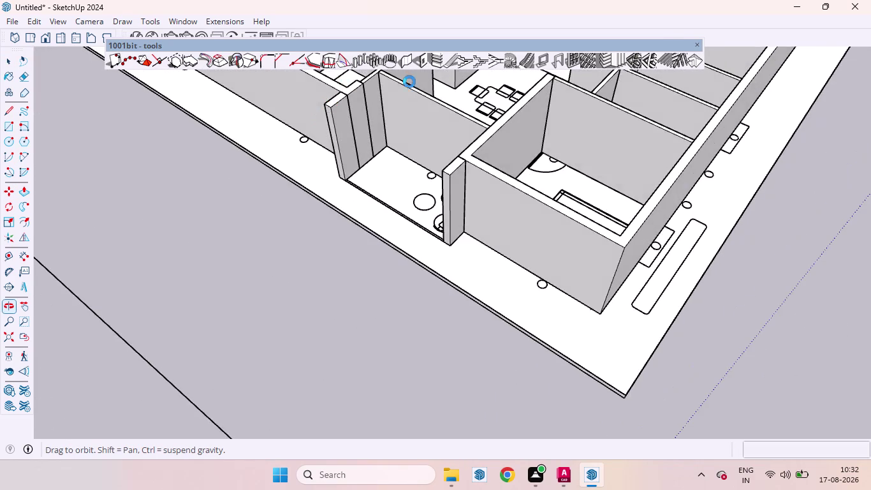
middle_drag(406, 83, 496, 170)
scroll(up, 3)
scroll(down, 3)
scroll(down, 3)
scroll(up, 3)
scroll(down, 3)
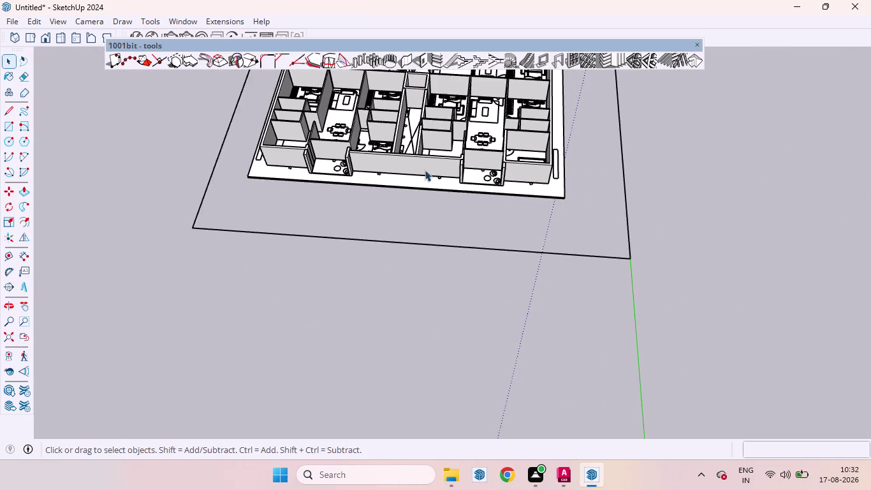
scroll(up, 3)
middle_drag(346, 165, 572, 183)
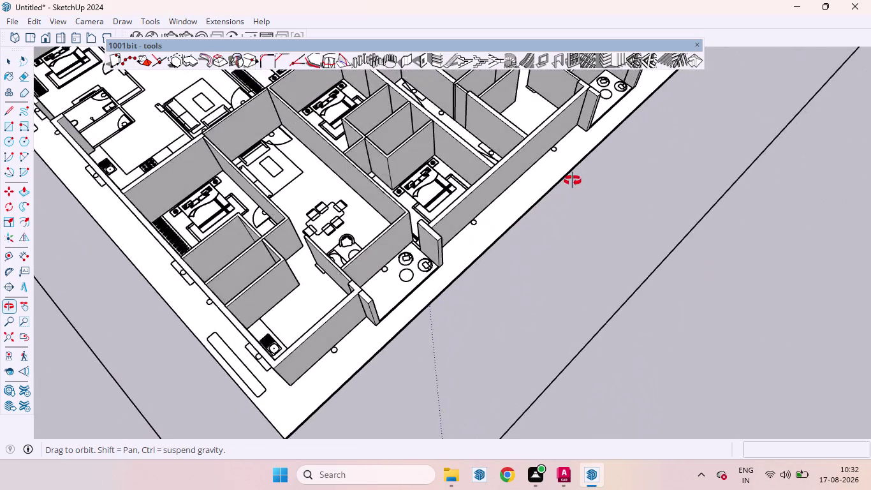
middle_drag(572, 183, 583, 193)
scroll(up, 3)
scroll(down, 3)
scroll(up, 3)
scroll(up, 3)
scroll(down, 3)
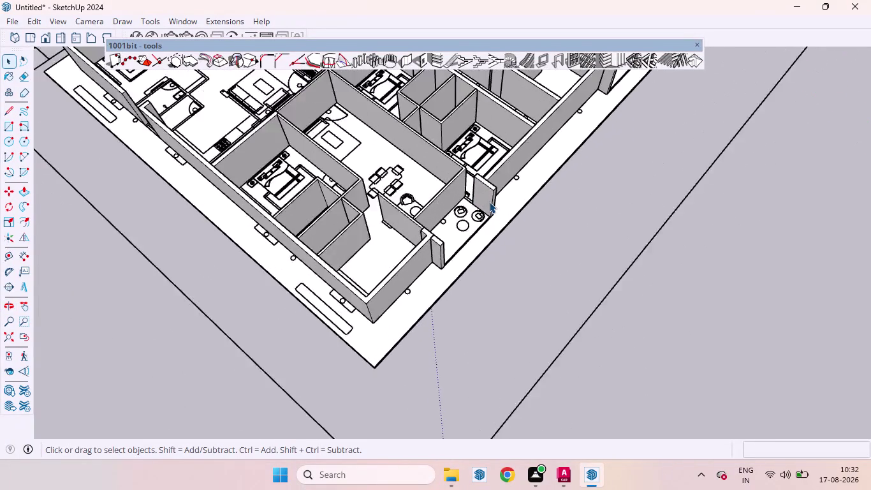
scroll(down, 3)
scroll(down, 3)
Orbit to a top-down view of the upper wing and open Build Wall at 4 1/2" thick, 9' high.
middle_drag(494, 179, 318, 228)
scroll(up, 3)
middle_drag(531, 186, 307, 64)
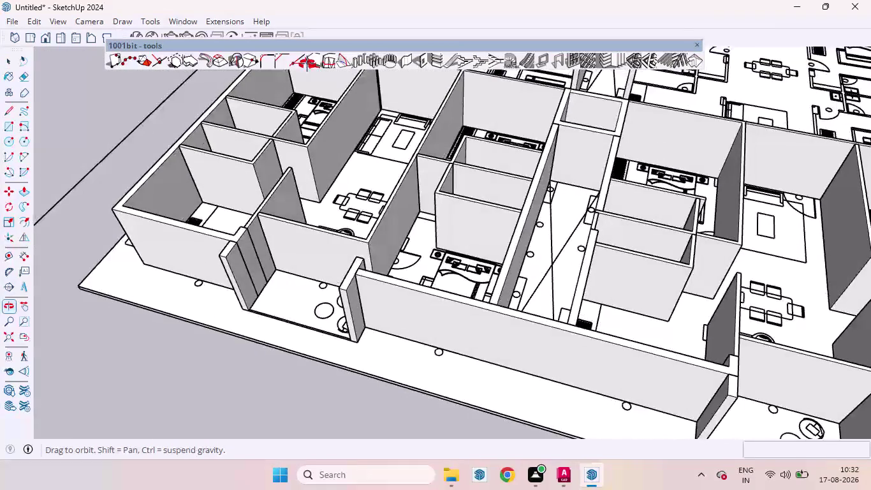
middle_drag(308, 65, 483, 211)
scroll(up, 3)
scroll(down, 3)
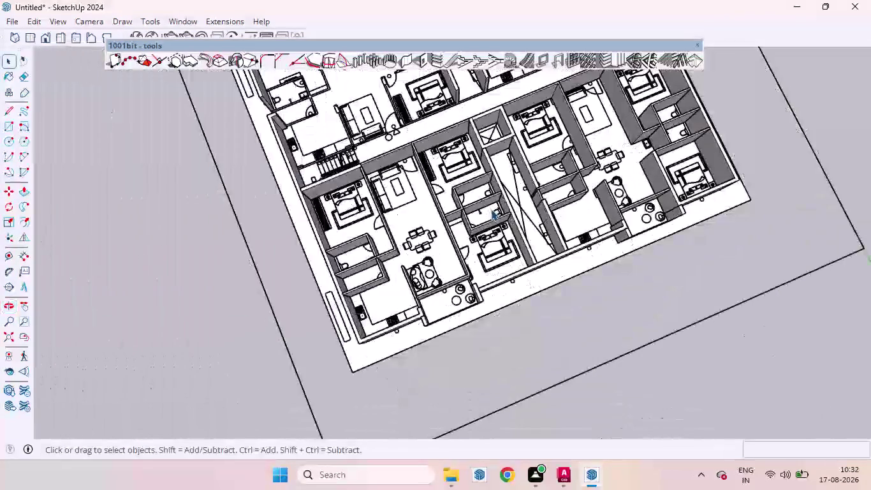
scroll(down, 3)
scroll(down, 3)
scroll(up, 3)
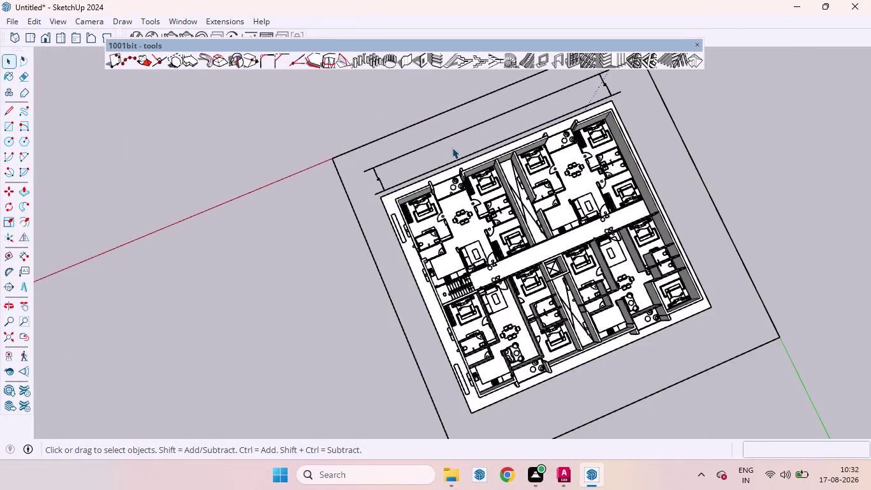
scroll(up, 3)
scroll(down, 3)
middle_drag(479, 184, 368, 33)
scroll(up, 3)
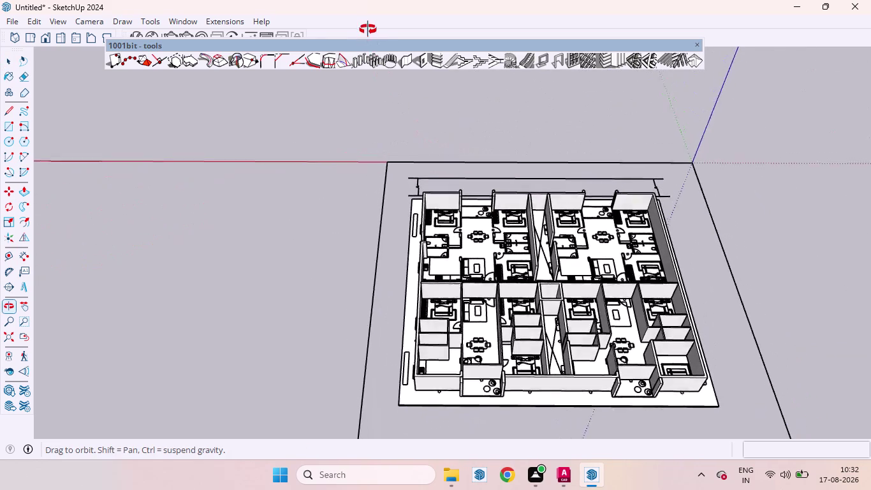
middle_drag(367, 33, 368, 27)
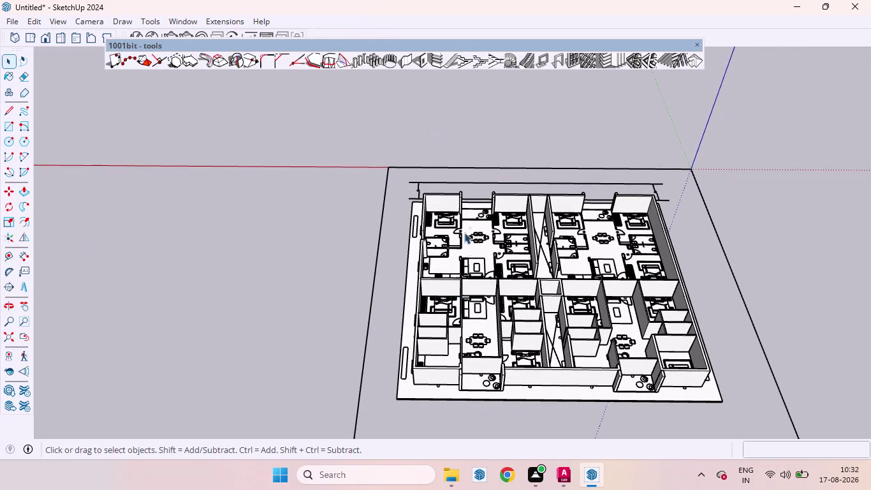
scroll(up, 3)
scroll(down, 3)
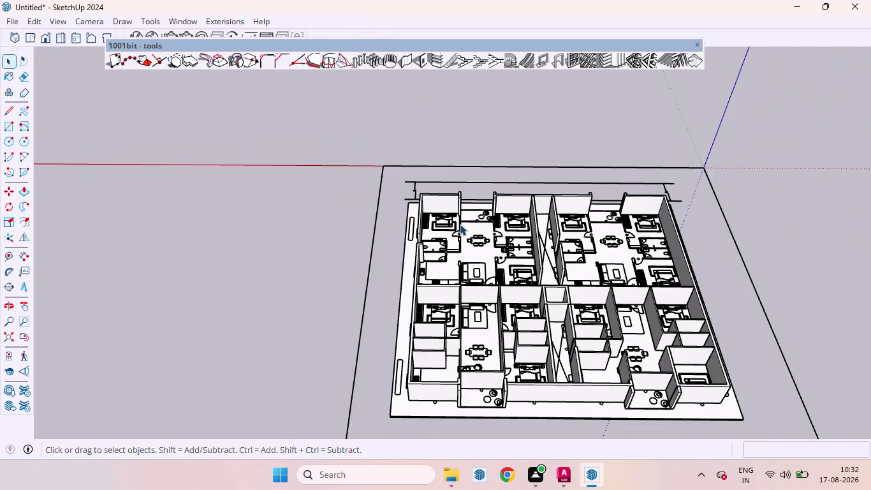
scroll(up, 3)
scroll(down, 3)
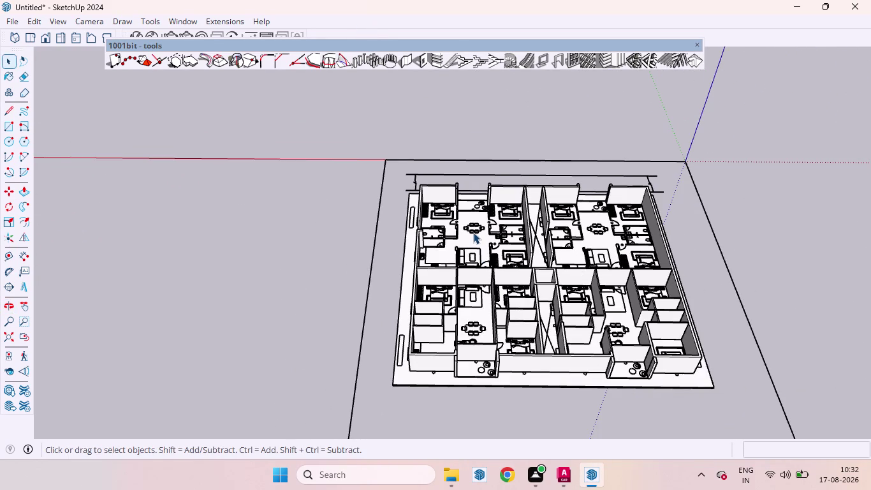
scroll(up, 3)
scroll(down, 3)
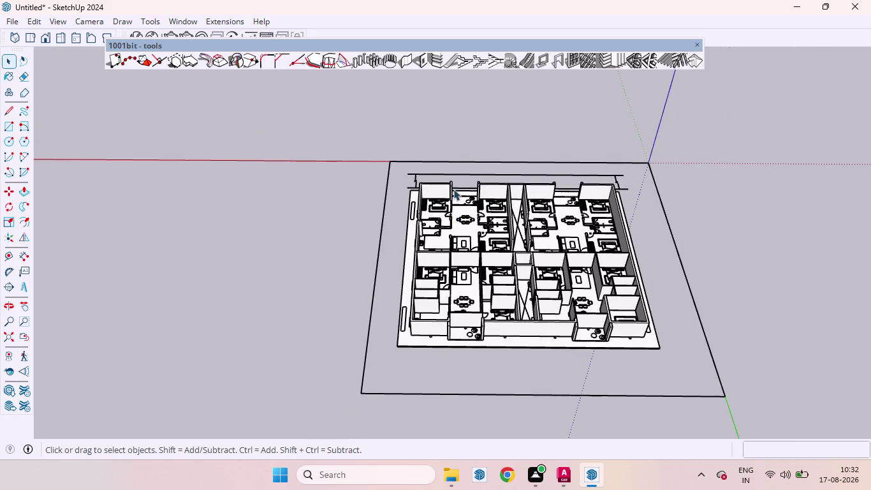
middle_drag(453, 193, 488, 339)
scroll(up, 3)
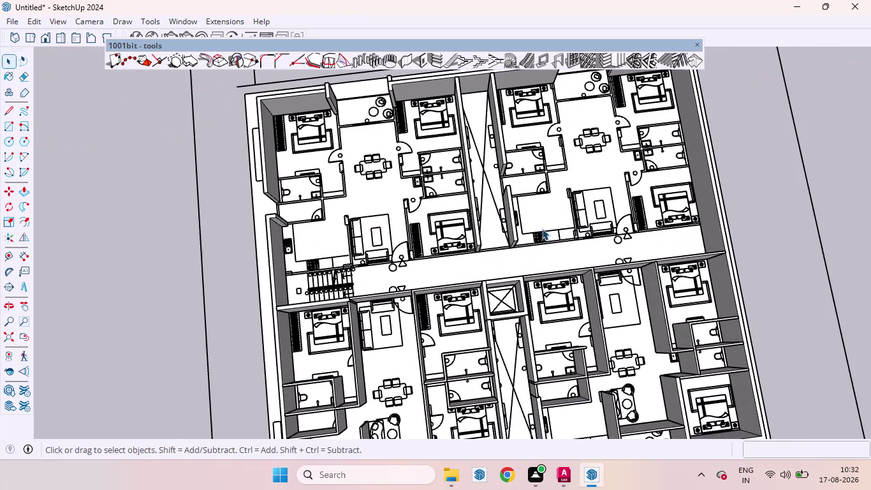
middle_drag(543, 230, 495, 208)
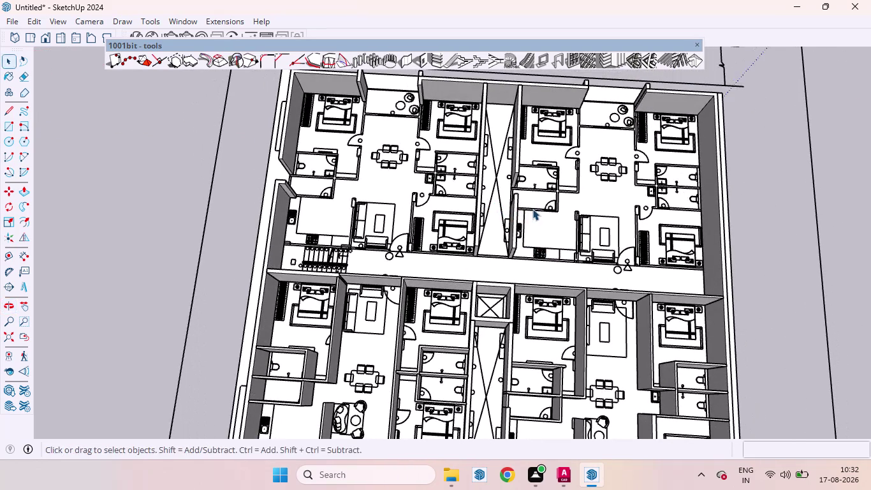
click(408, 62)
Accept the 9' wall settings and zoom in on the small room by the stair.
click(407, 62)
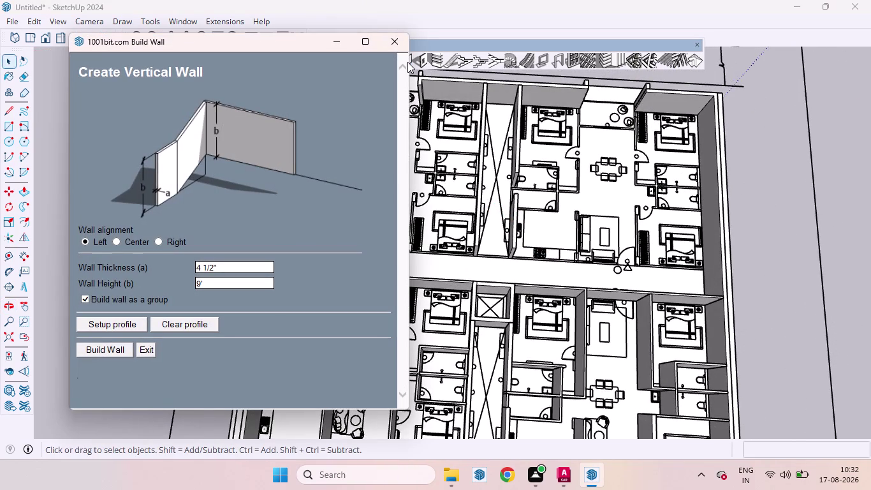
click(108, 352)
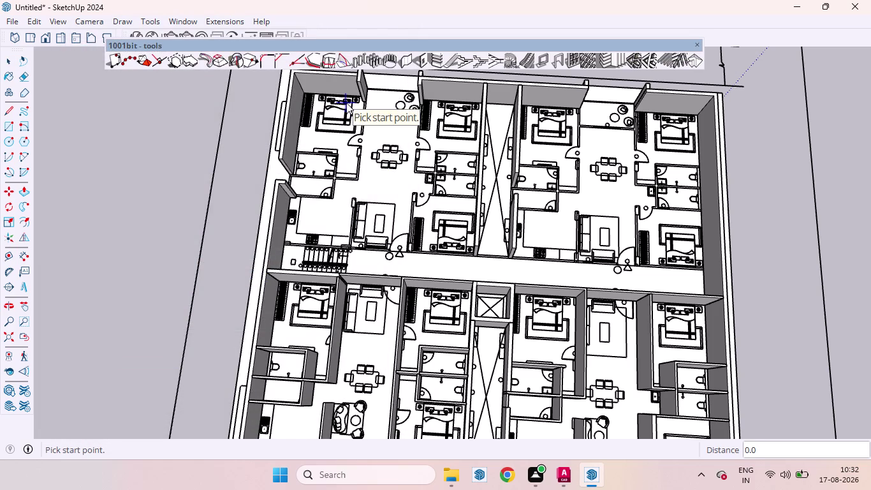
scroll(up, 3)
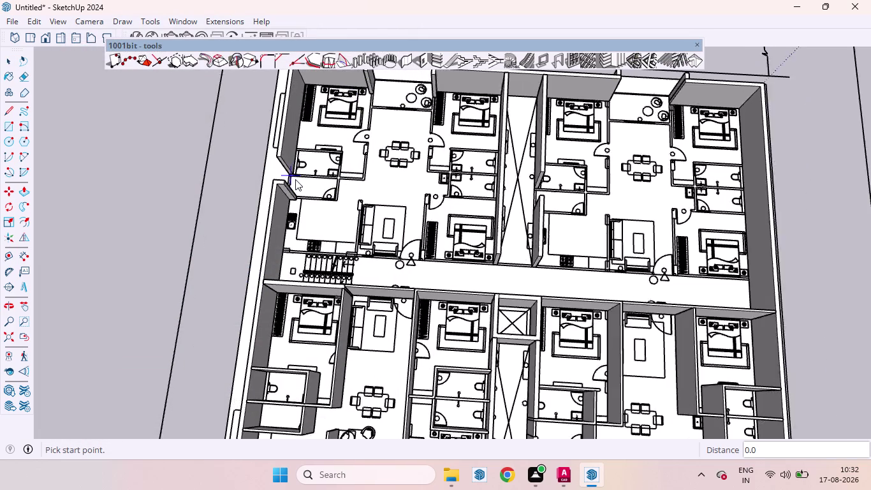
scroll(up, 3)
middle_drag(282, 168, 284, 299)
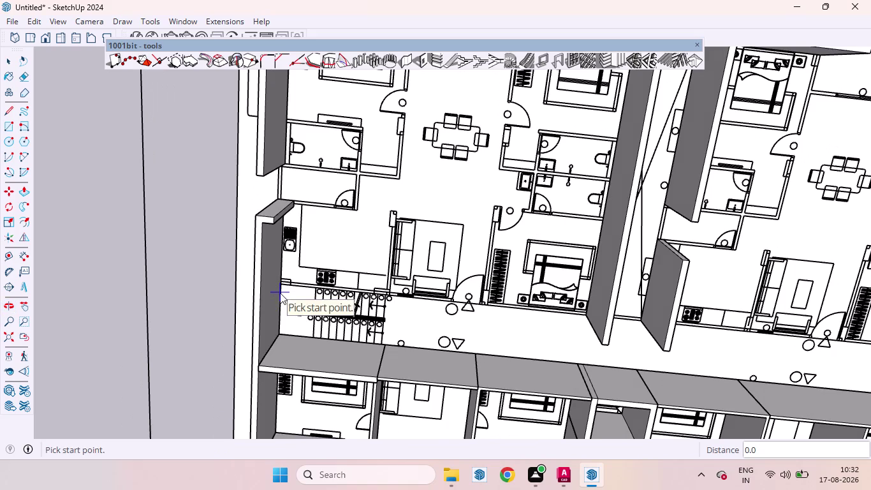
scroll(up, 3)
scroll(up, 3)
scroll(down, 3)
middle_drag(284, 227, 279, 190)
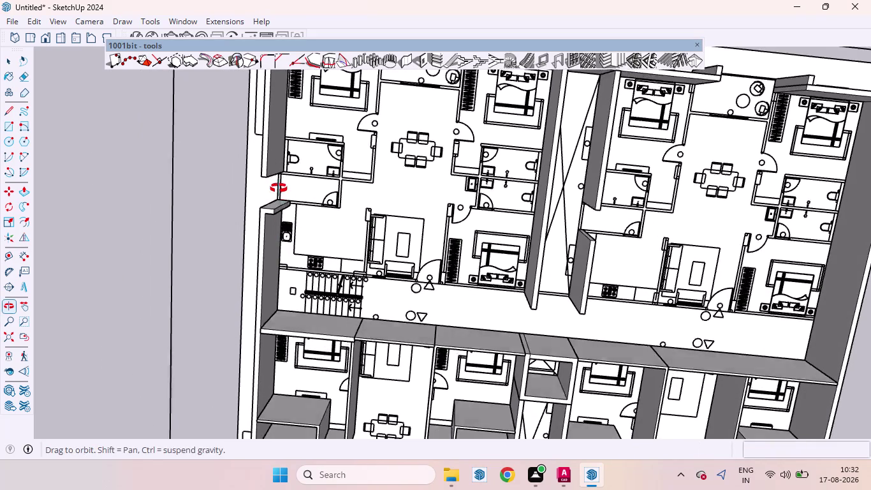
middle_drag(279, 190, 278, 179)
scroll(up, 3)
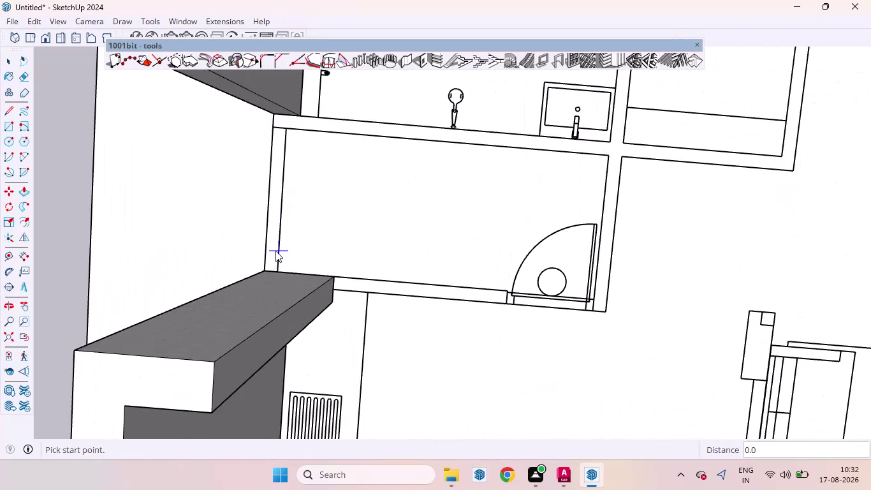
Draw the wall from the existing wall's end to the room's top corner, redoing a false start.
click(265, 270)
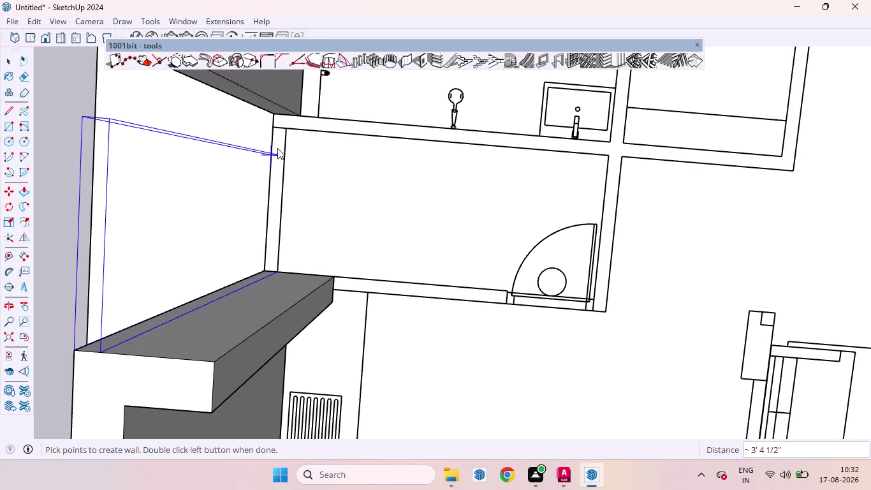
click(275, 131)
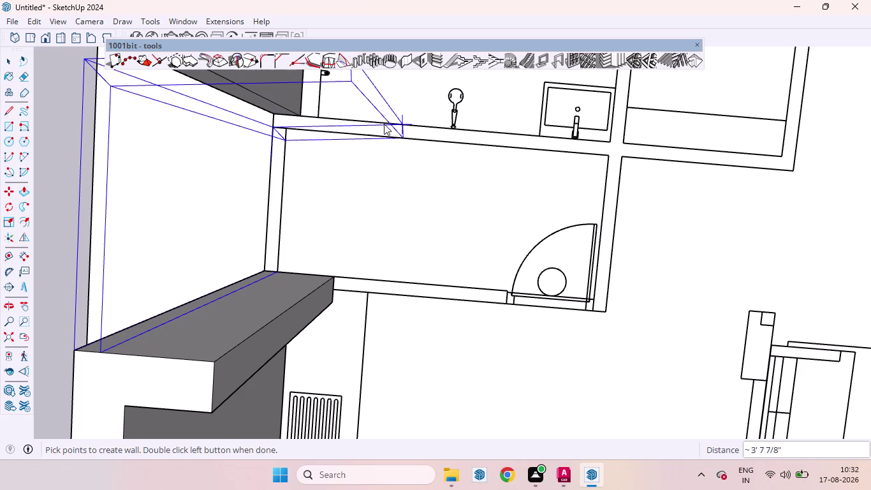
key(Escape)
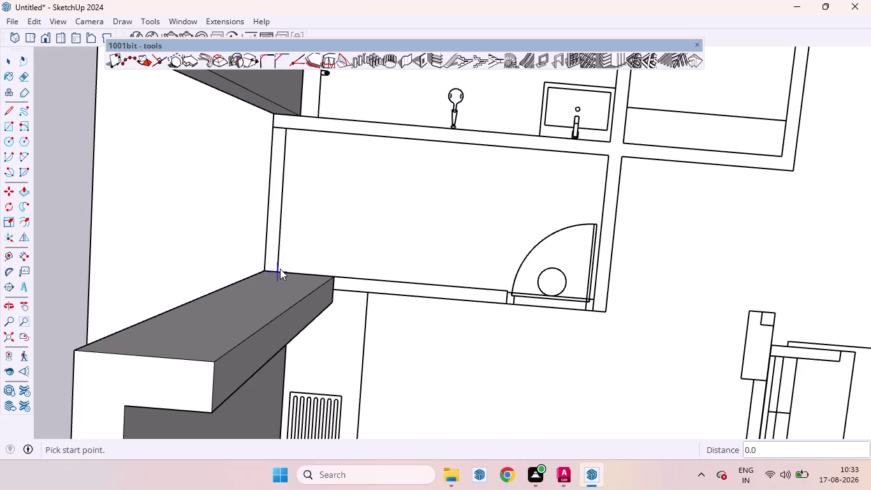
click(263, 270)
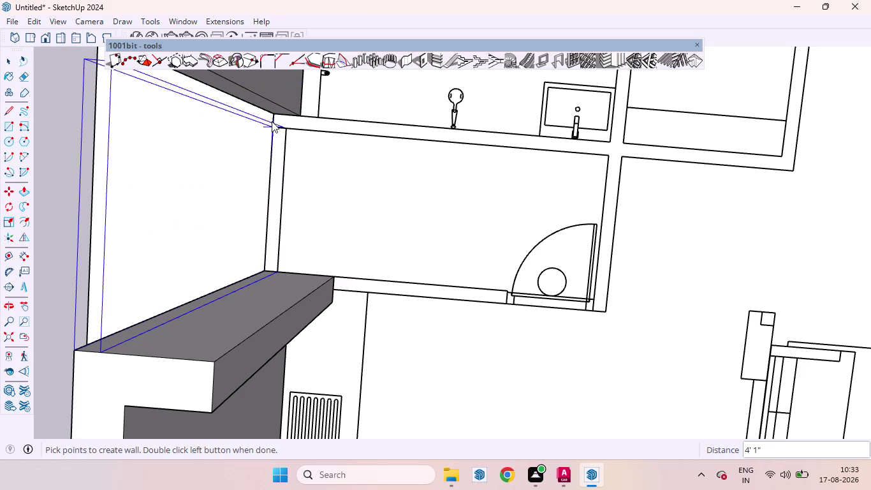
double_click(270, 126)
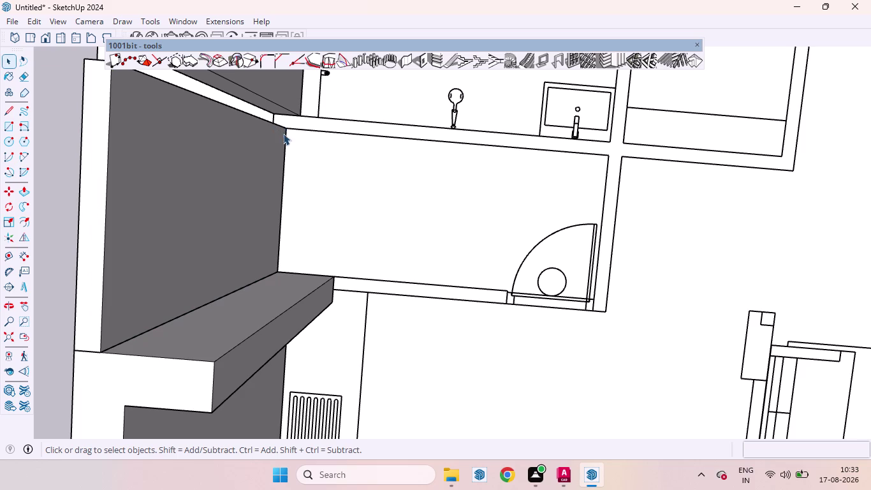
click(399, 60)
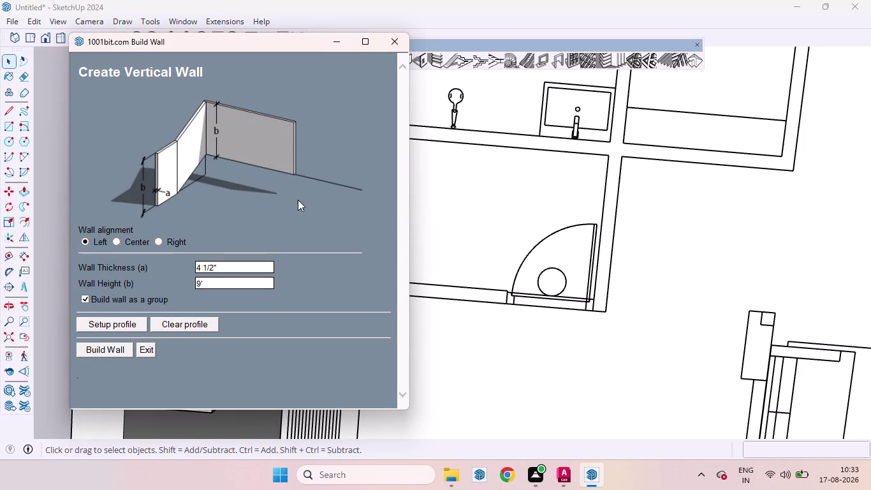
Start a 9' wall at the left-wall junction below the bathroom.
click(103, 351)
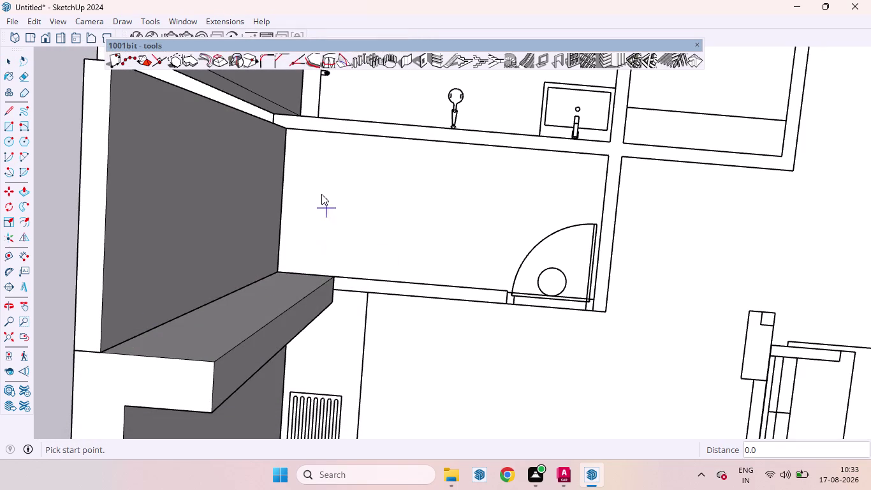
scroll(down, 3)
scroll(up, 3)
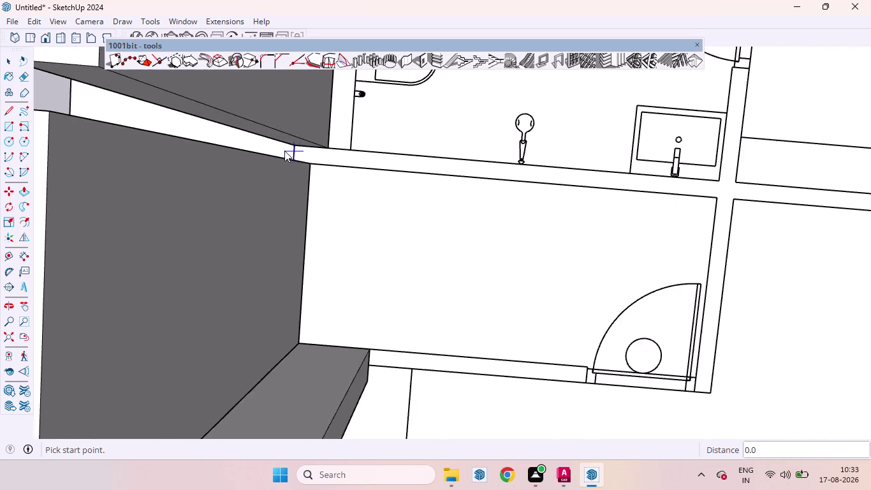
scroll(up, 3)
click(312, 138)
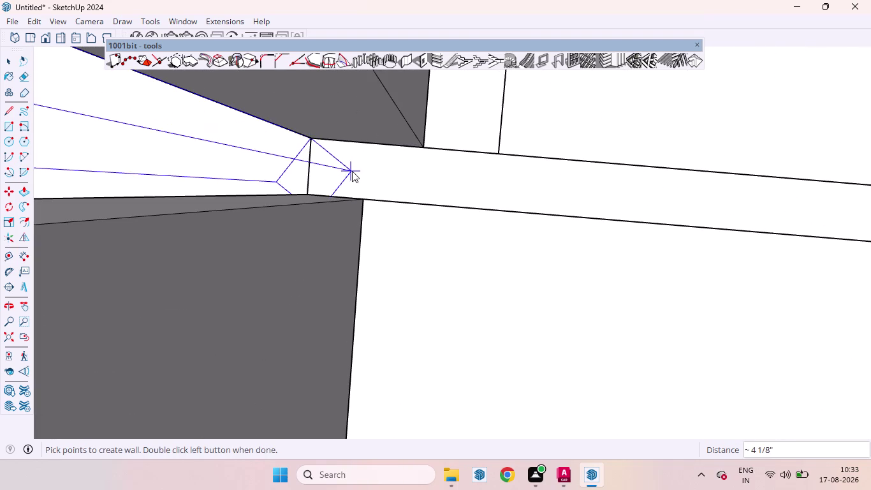
scroll(down, 3)
scroll(down, 3)
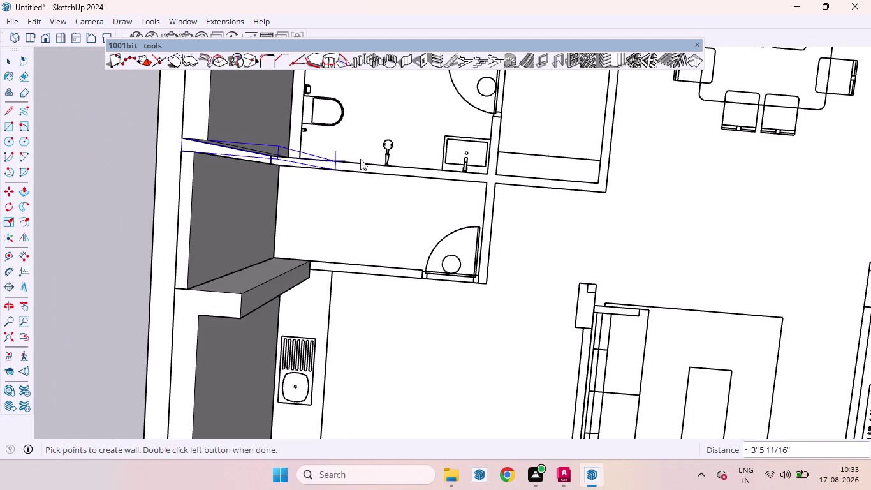
scroll(up, 3)
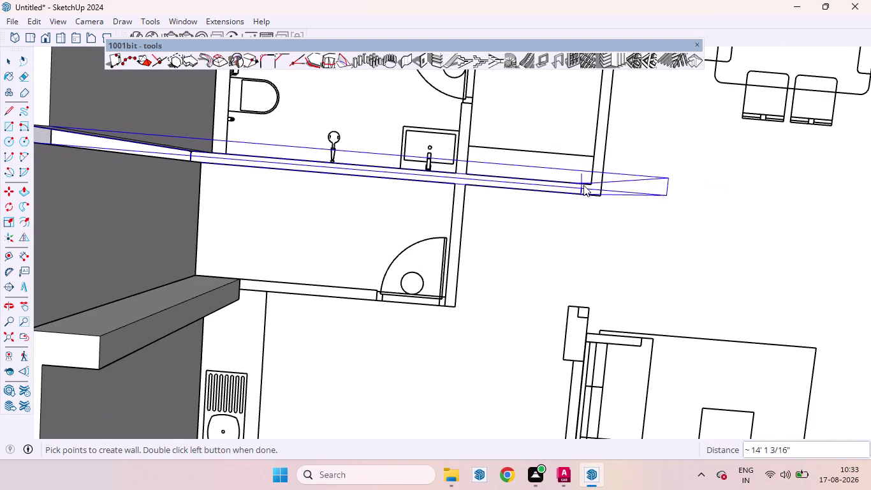
Turn the wall at the bedroom corner and end it at the top wall.
click(587, 184)
scroll(down, 3)
scroll(down, 3)
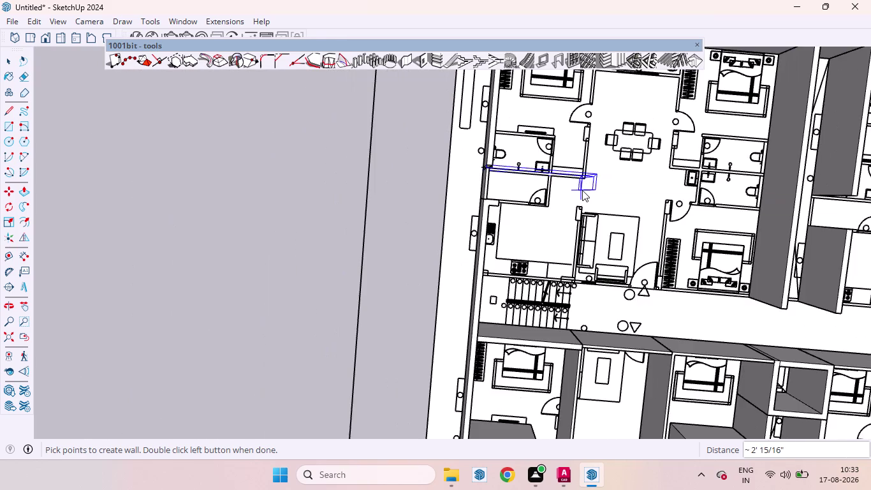
scroll(down, 3)
scroll(up, 3)
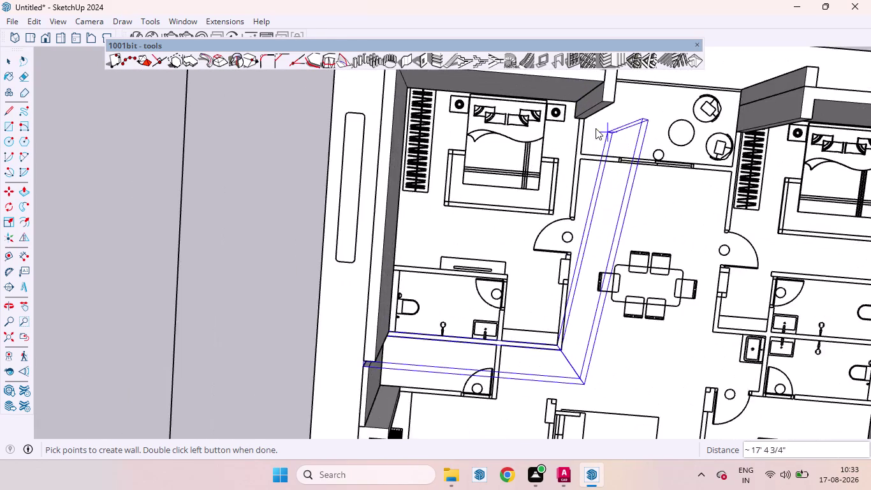
scroll(up, 3)
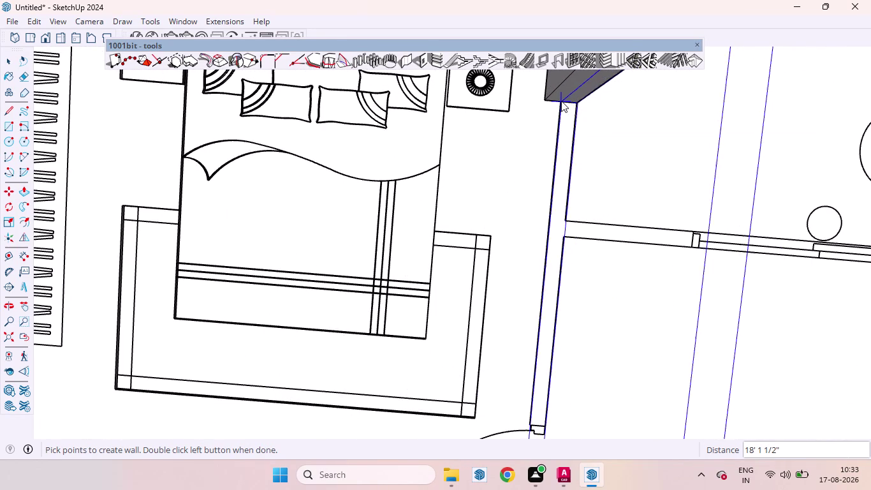
double_click(561, 101)
scroll(down, 3)
scroll(down, 3)
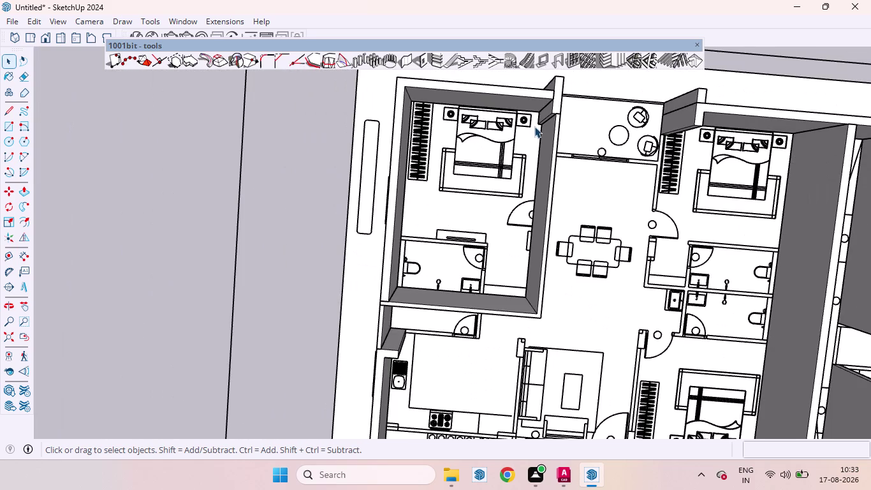
click(408, 63)
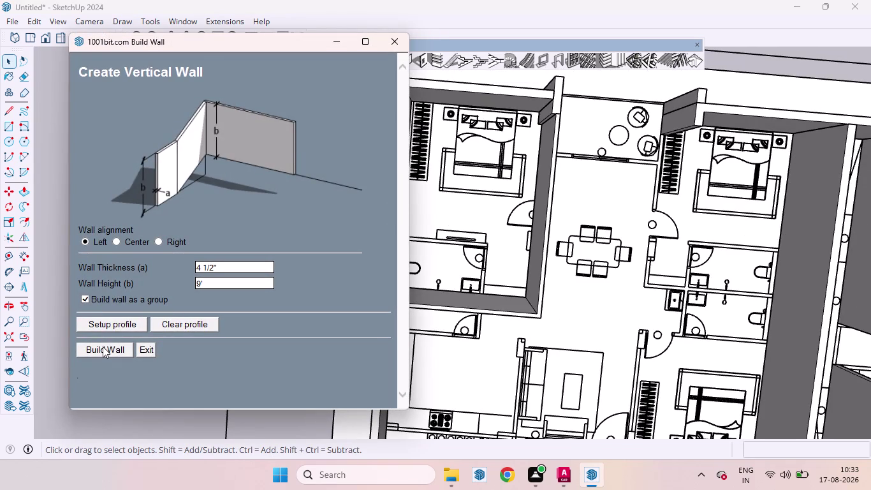
Start another 9' wall where the bathroom's top line meets the wall.
click(102, 347)
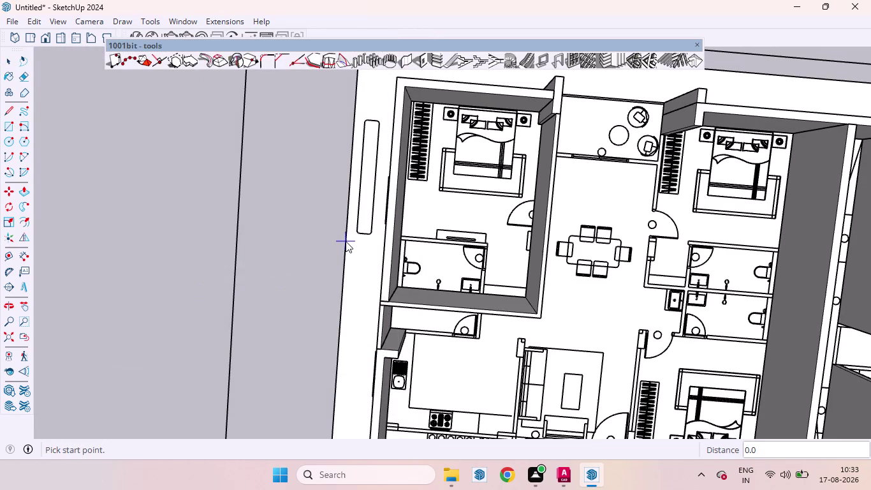
scroll(up, 3)
scroll(up, 3)
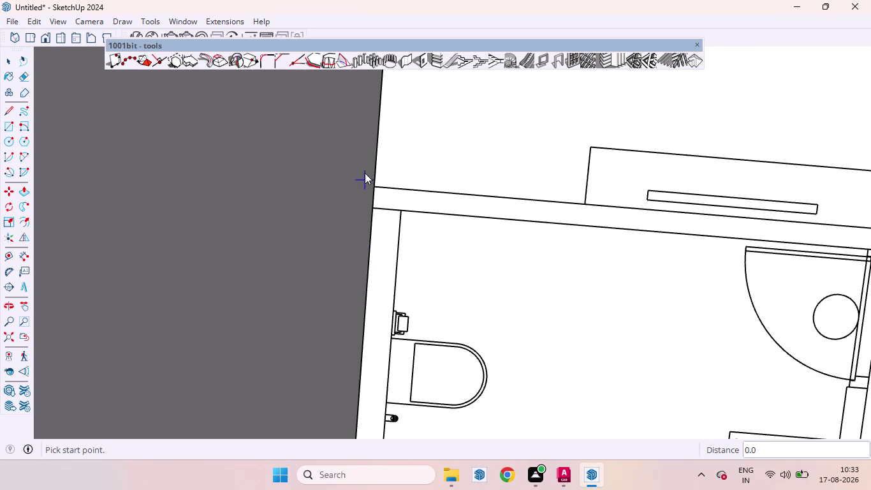
click(375, 186)
scroll(down, 3)
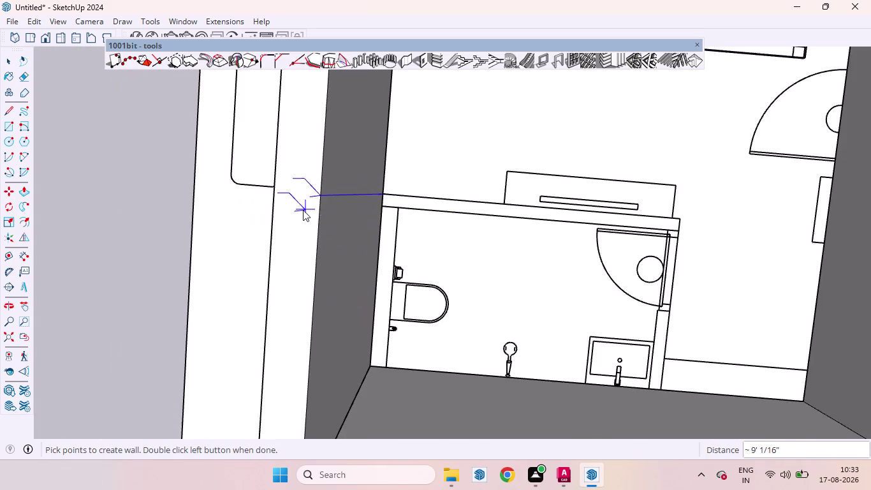
scroll(down, 3)
scroll(up, 3)
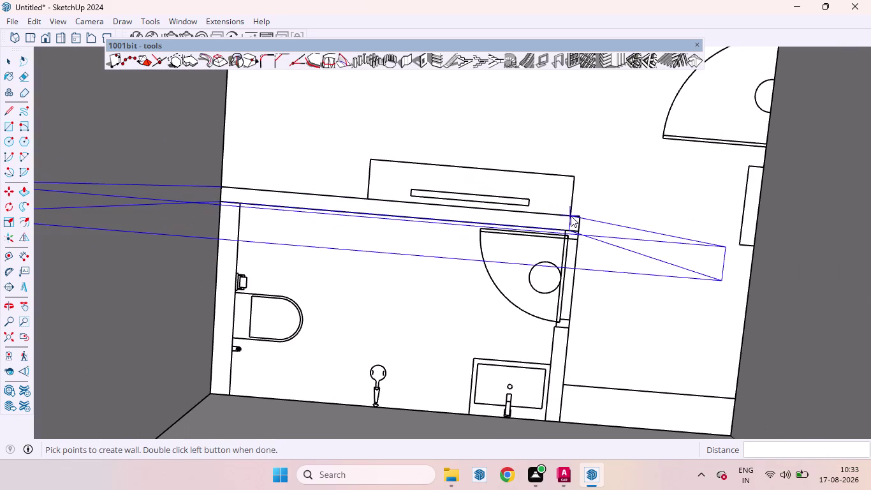
Turn the wall at the bathroom's upper right corner and end it at the lower wall.
click(581, 217)
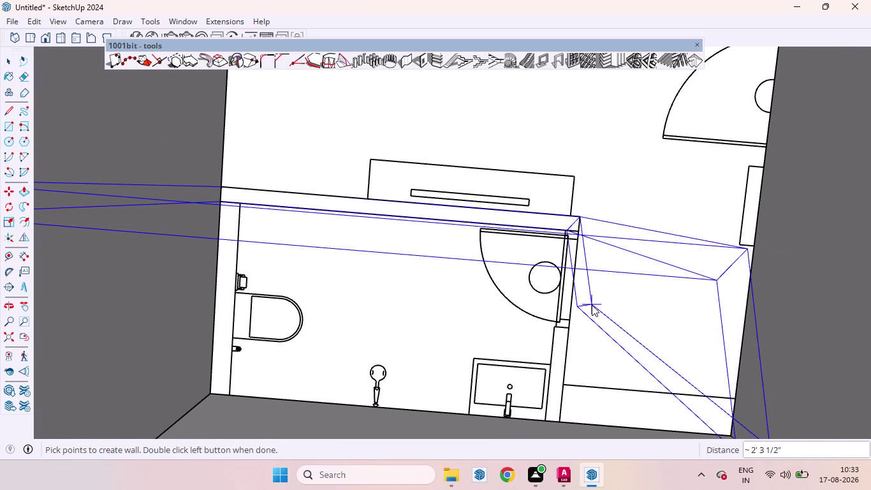
scroll(down, 3)
scroll(up, 3)
scroll(down, 3)
scroll(up, 3)
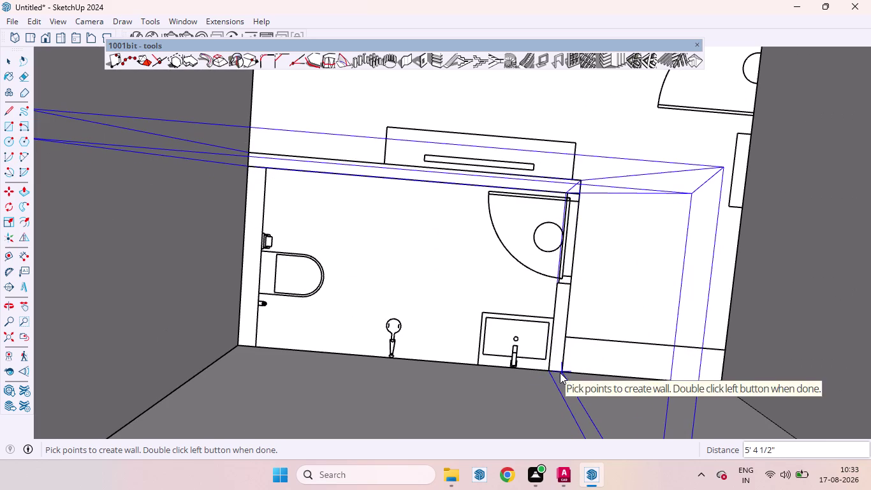
double_click(563, 371)
scroll(down, 3)
scroll(down, 3)
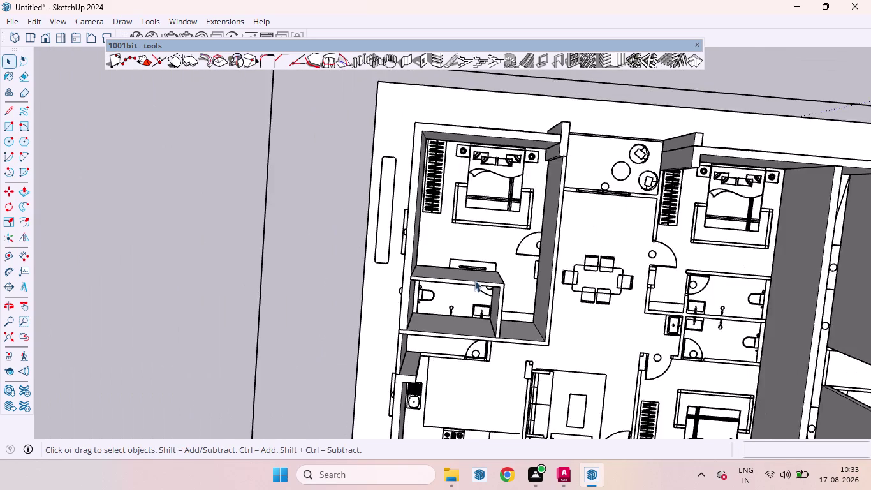
scroll(down, 3)
middle_drag(477, 317, 433, 135)
Launch another 9' wall from the 1001bit Build Wall settings.
scroll(up, 3)
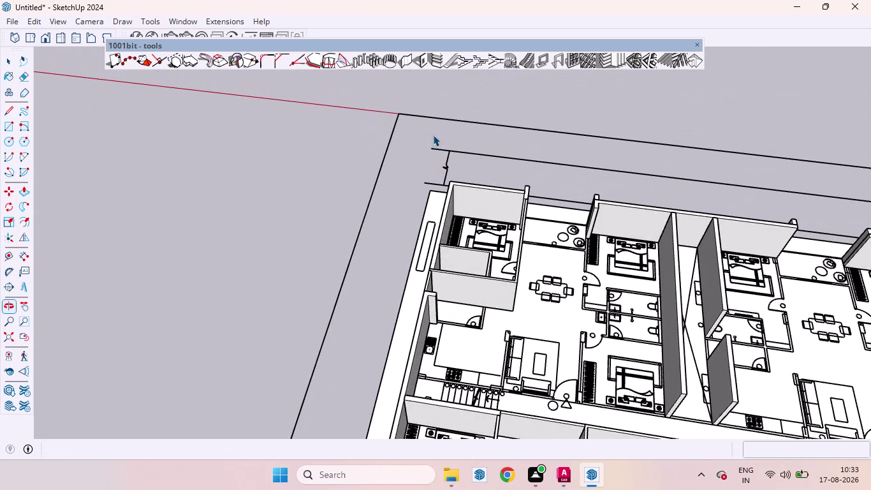
scroll(up, 3)
click(403, 55)
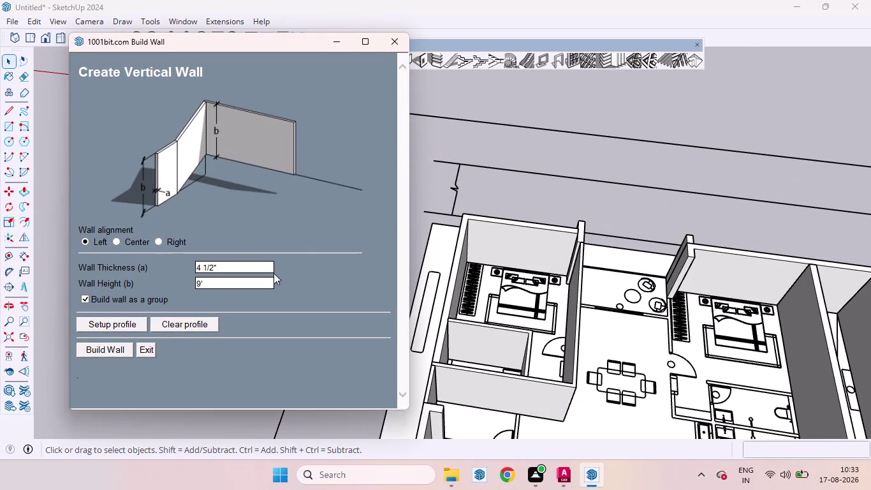
click(108, 350)
scroll(down, 3)
scroll(up, 3)
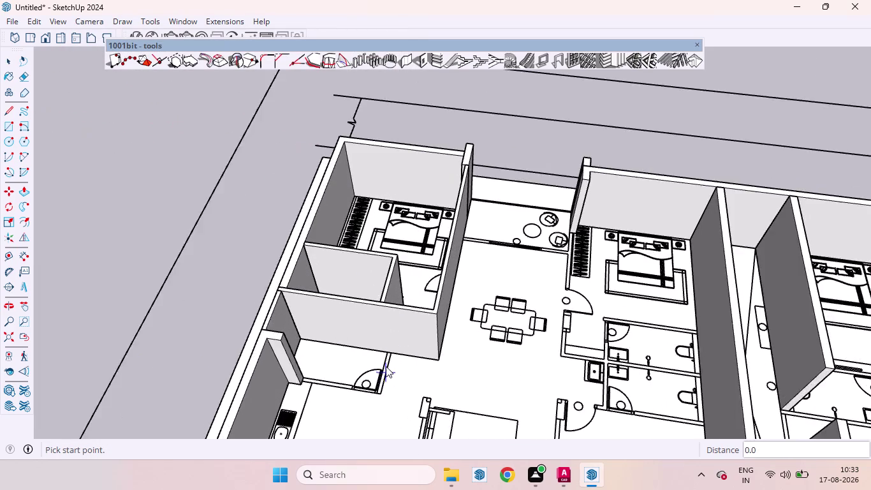
scroll(up, 3)
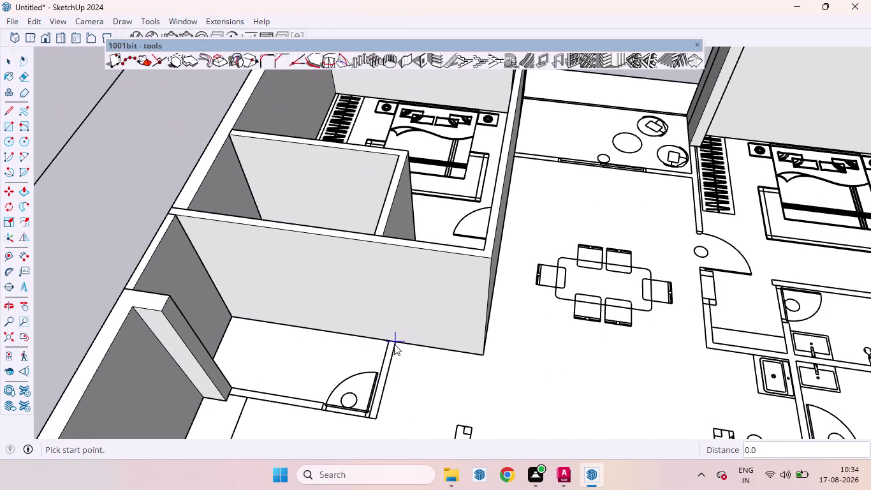
Run the wall from the existing wall's corner past the door corner to the left wall.
click(394, 342)
scroll(up, 3)
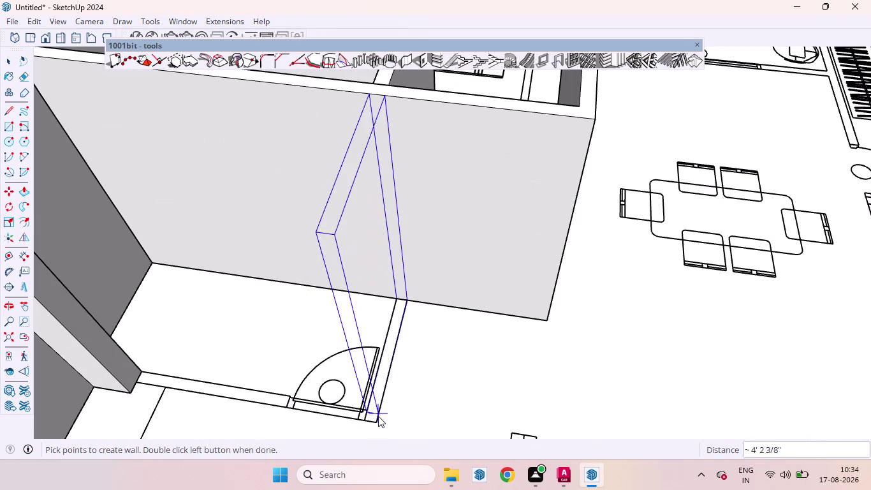
click(374, 421)
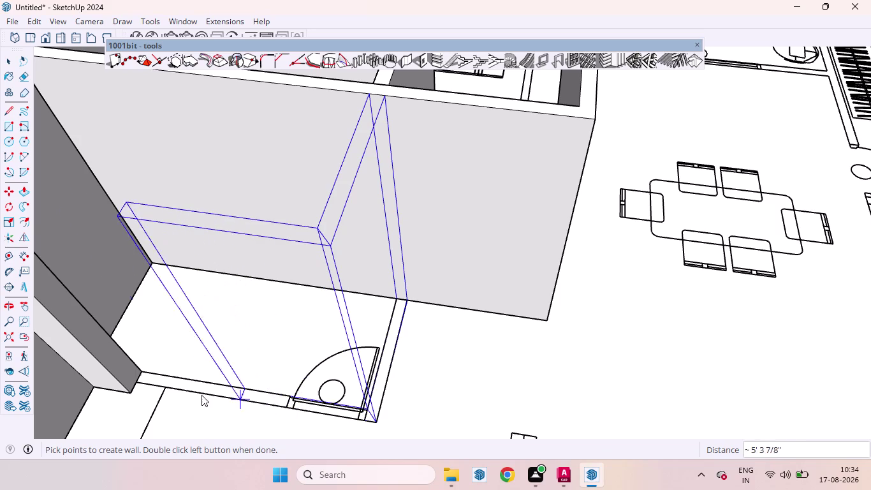
double_click(133, 380)
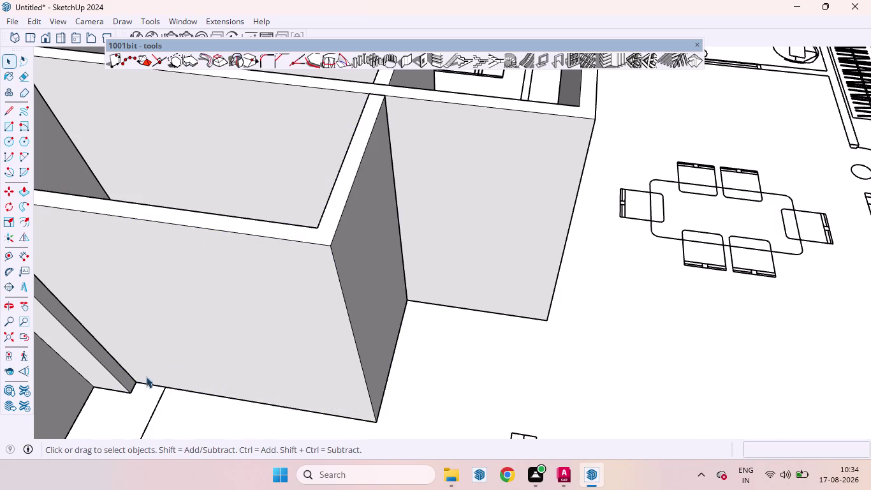
scroll(down, 3)
scroll(down, 3)
scroll(down, 3)
scroll(down, 3)
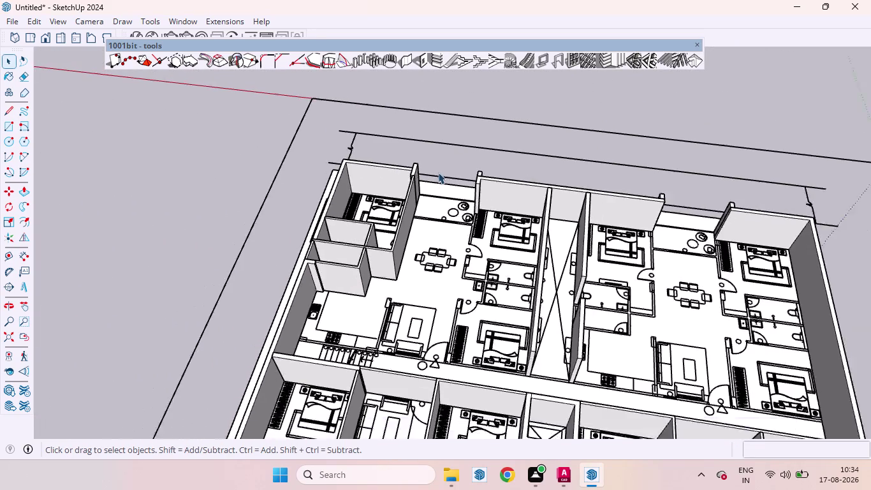
From a top view, build a 12' wall across the seating nook's front line.
scroll(down, 3)
scroll(up, 3)
middle_drag(448, 185, 473, 353)
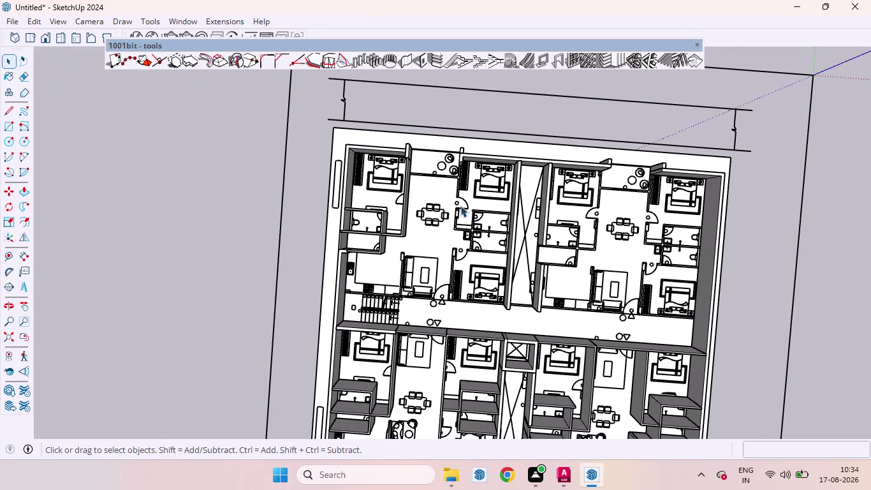
scroll(up, 3)
scroll(up, 3)
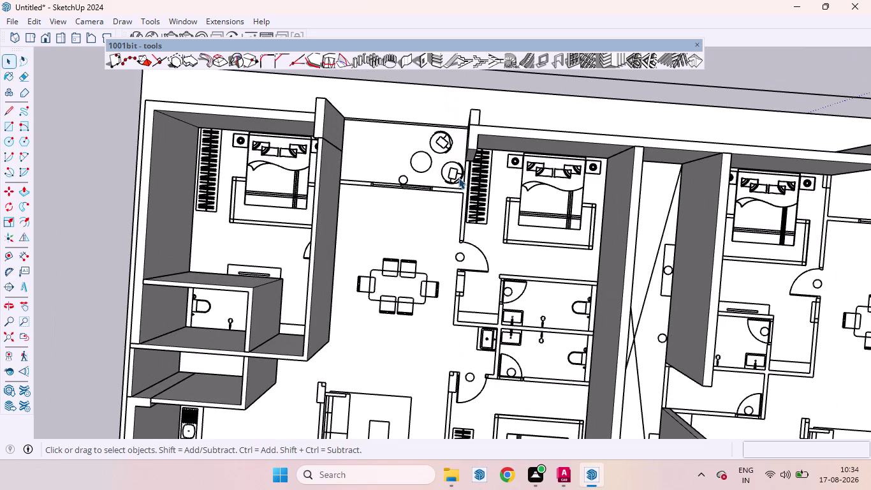
click(410, 63)
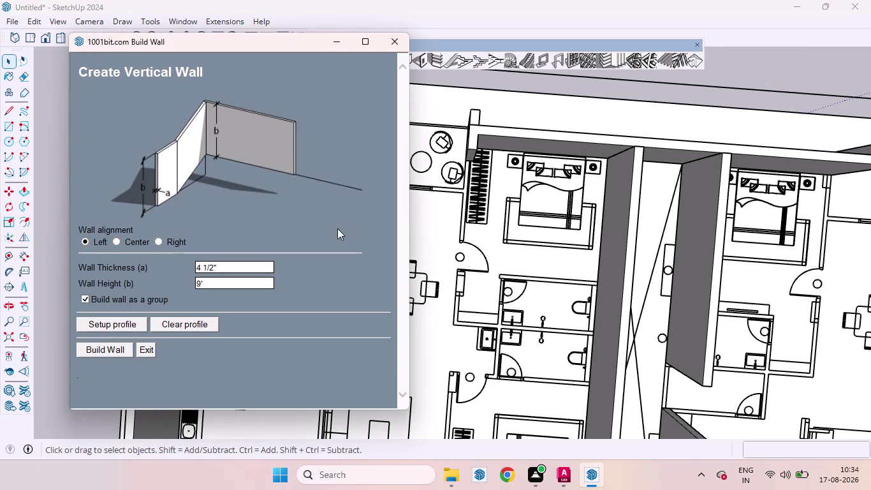
click(118, 344)
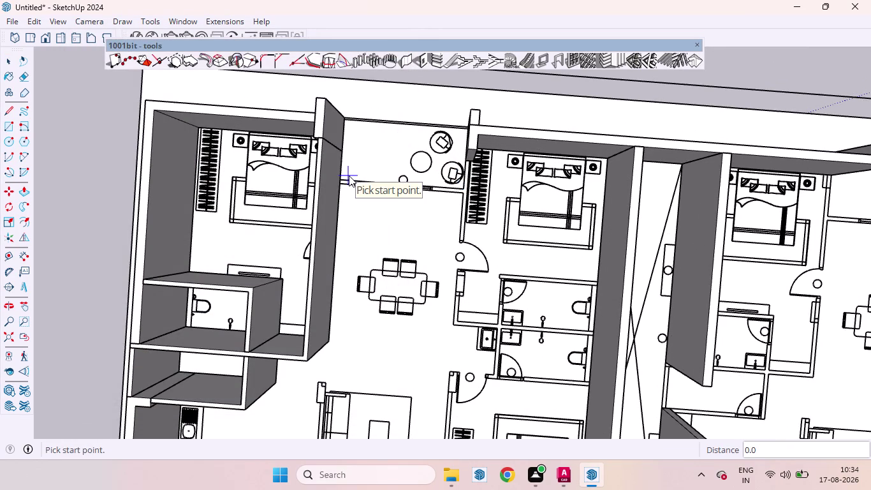
scroll(up, 3)
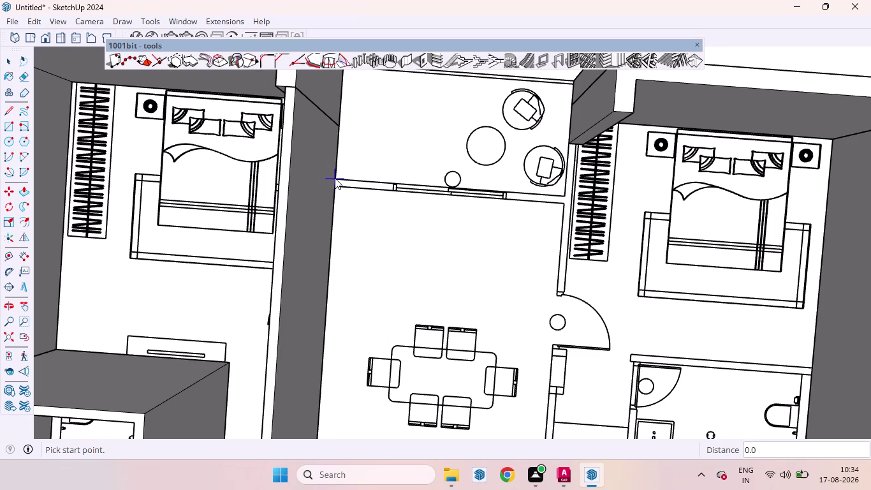
drag(335, 177, 488, 187)
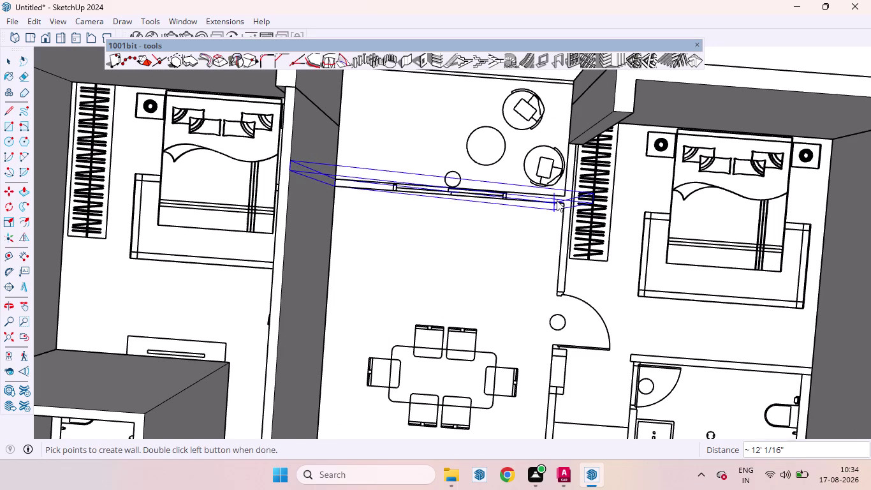
click(565, 196)
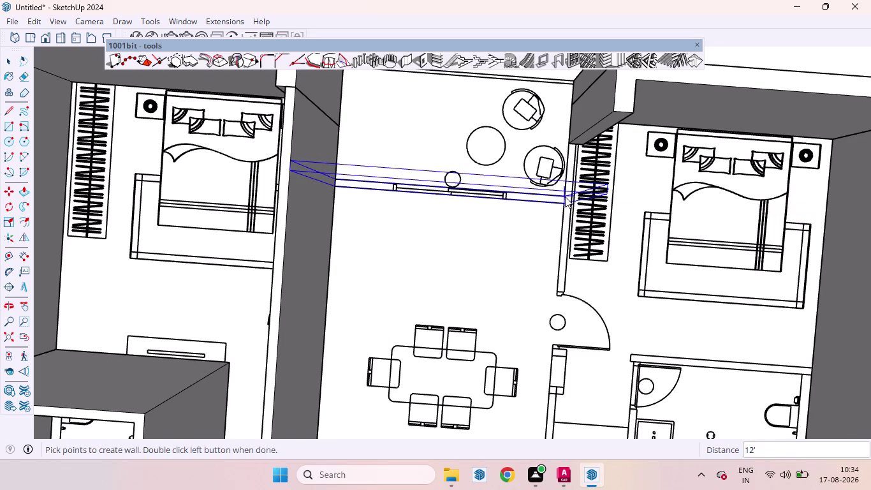
double_click(566, 142)
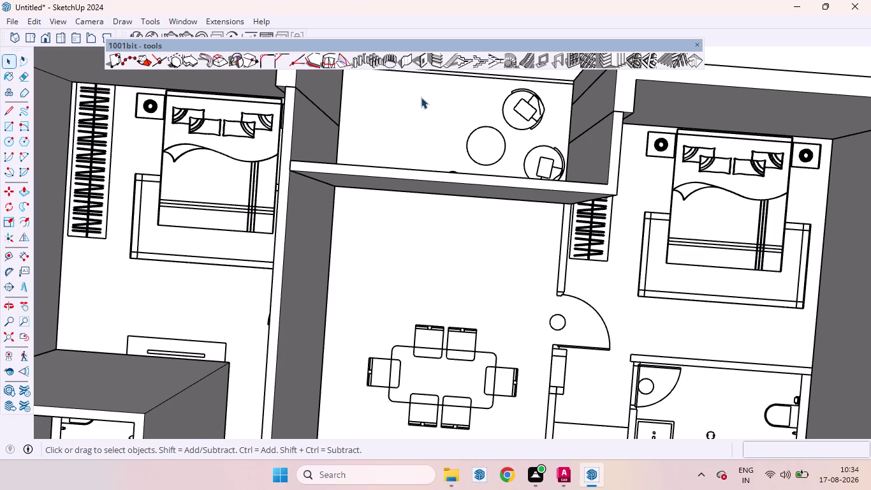
Start a new wall beside the wardrobe with the 1001bit Build Wall settings.
click(405, 62)
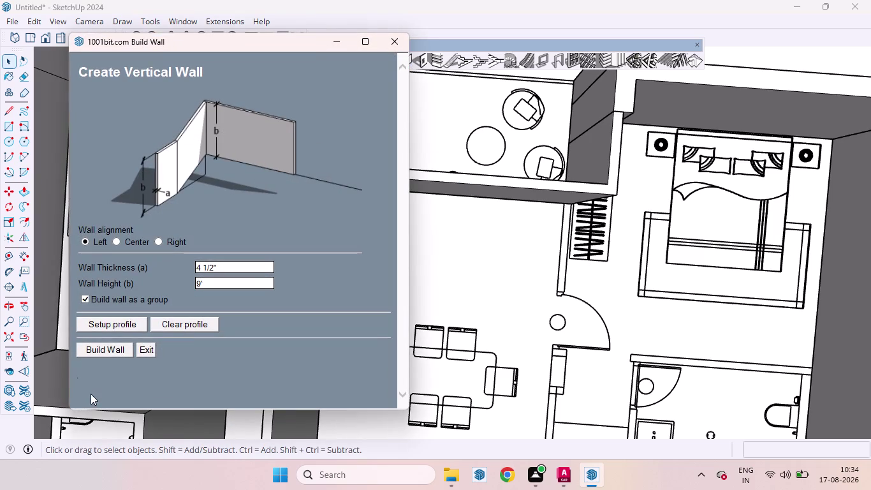
click(118, 351)
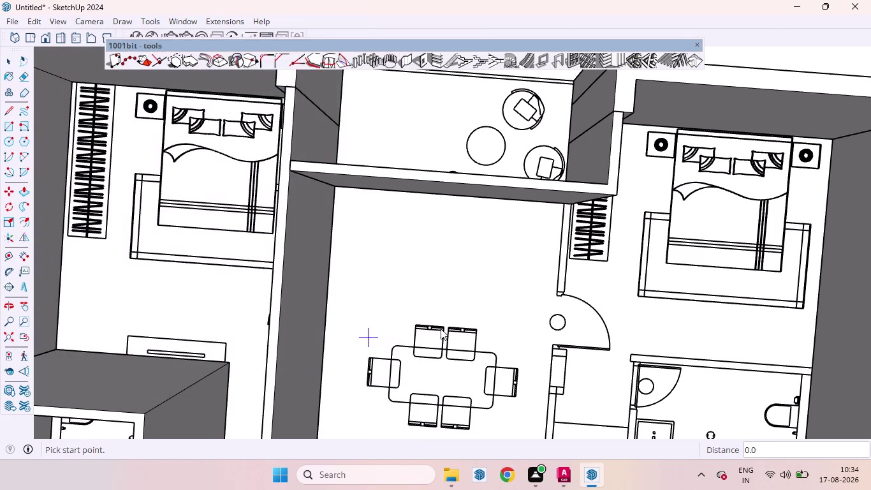
click(573, 204)
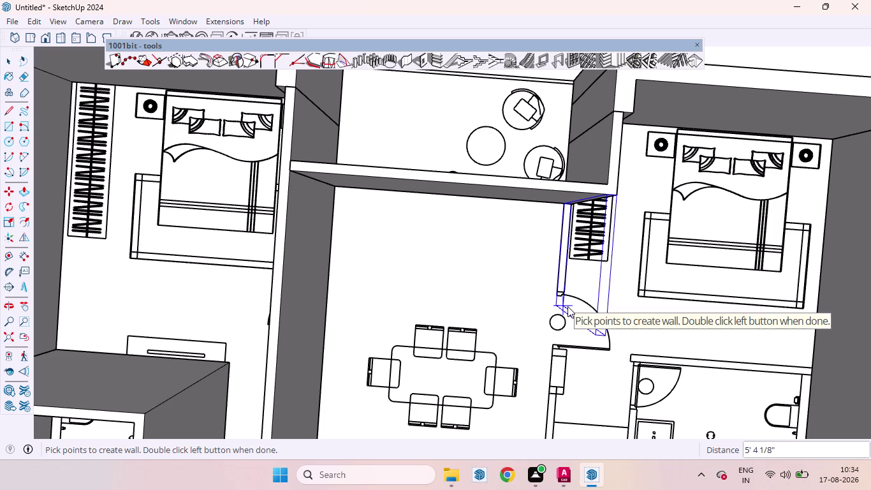
scroll(down, 3)
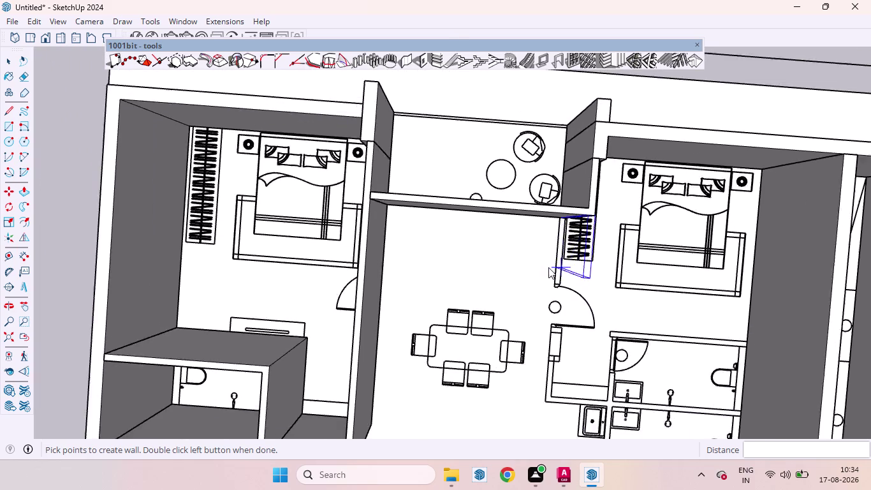
scroll(down, 3)
scroll(down, 3)
scroll(up, 3)
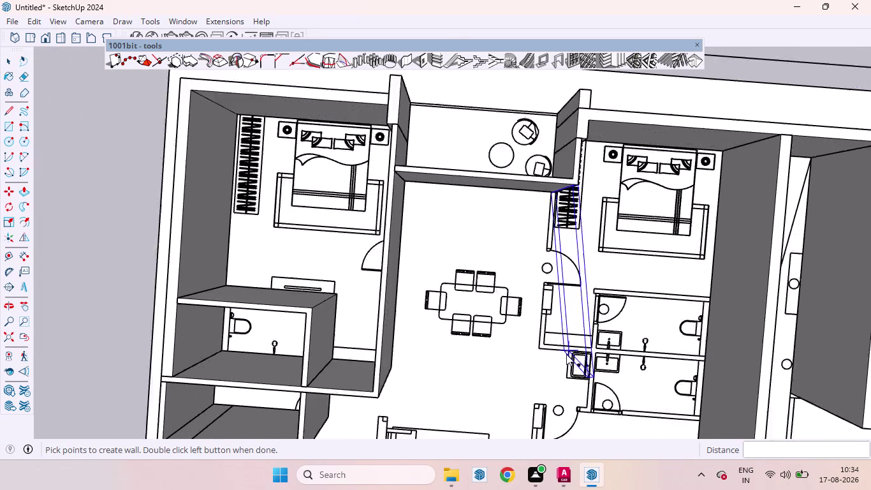
scroll(up, 3)
scroll(up, 3)
scroll(up, 3)
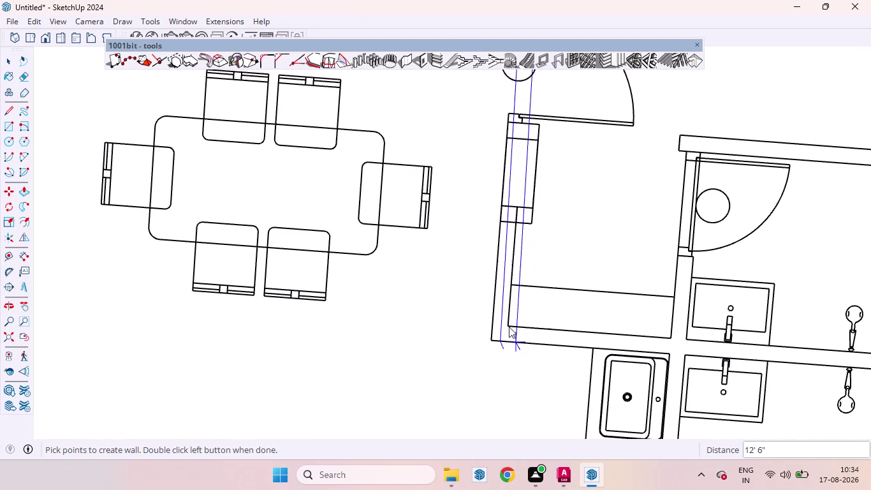
Route the wall through its corner and along the bathroom line to the exterior wall.
click(509, 325)
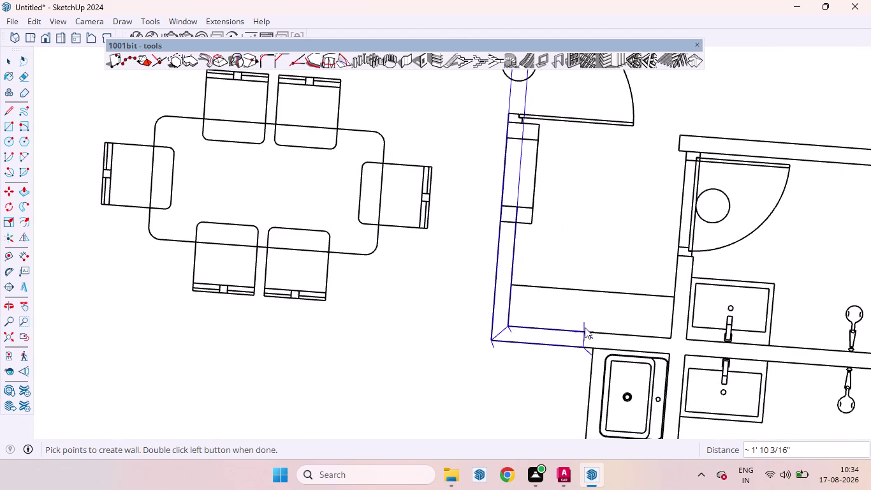
scroll(down, 3)
scroll(down, 3)
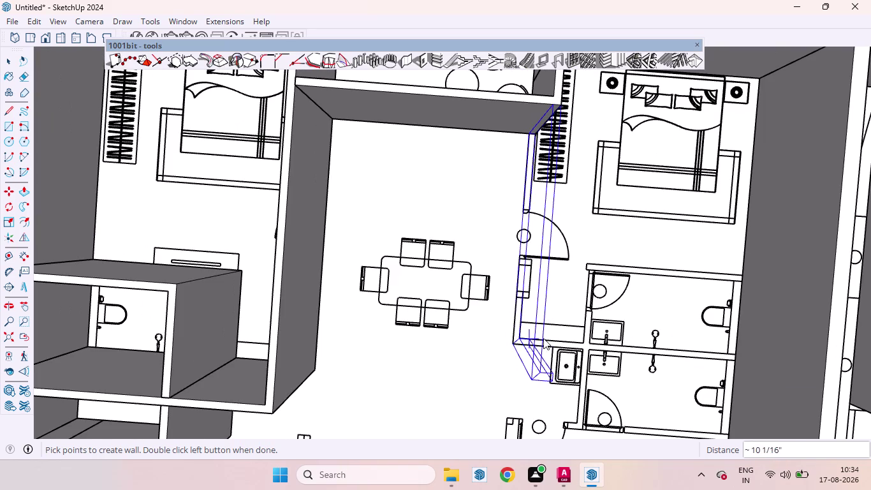
scroll(up, 3)
scroll(up, 3)
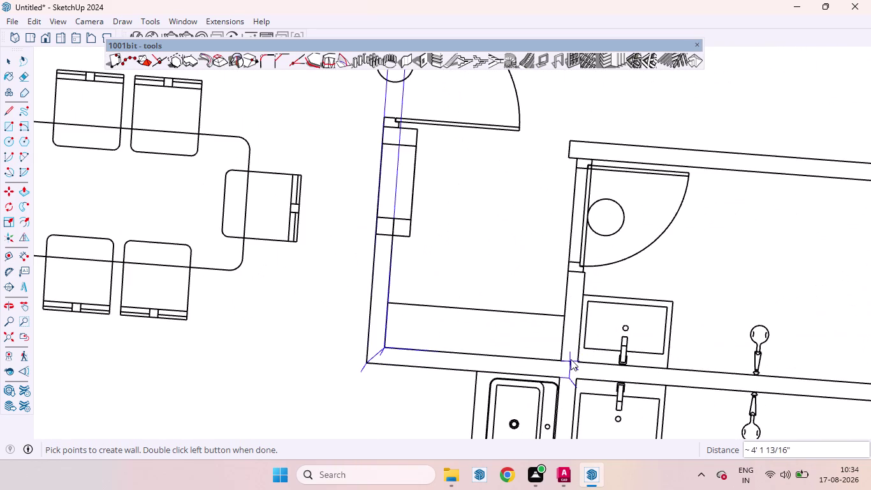
click(561, 360)
scroll(down, 3)
scroll(up, 3)
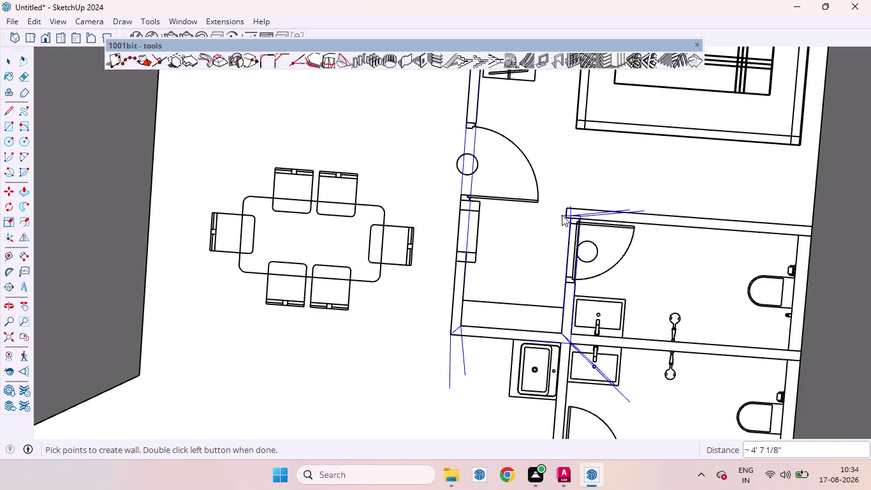
scroll(up, 3)
scroll(up, 3)
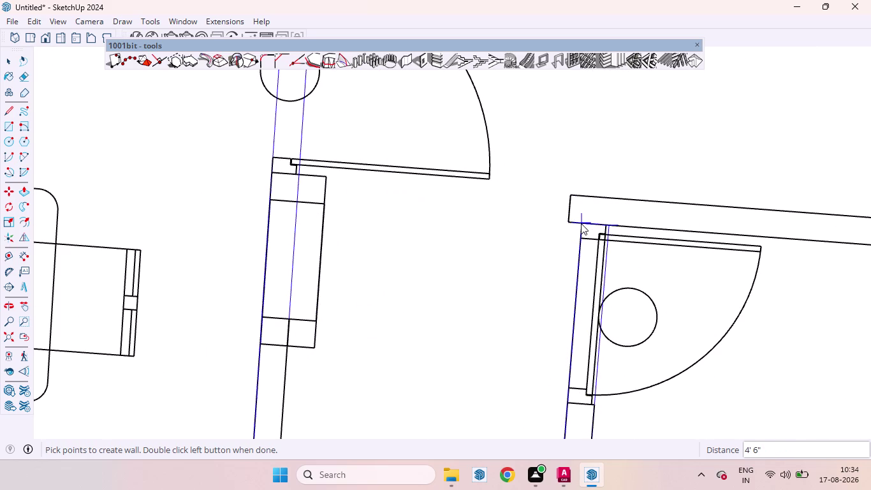
scroll(down, 3)
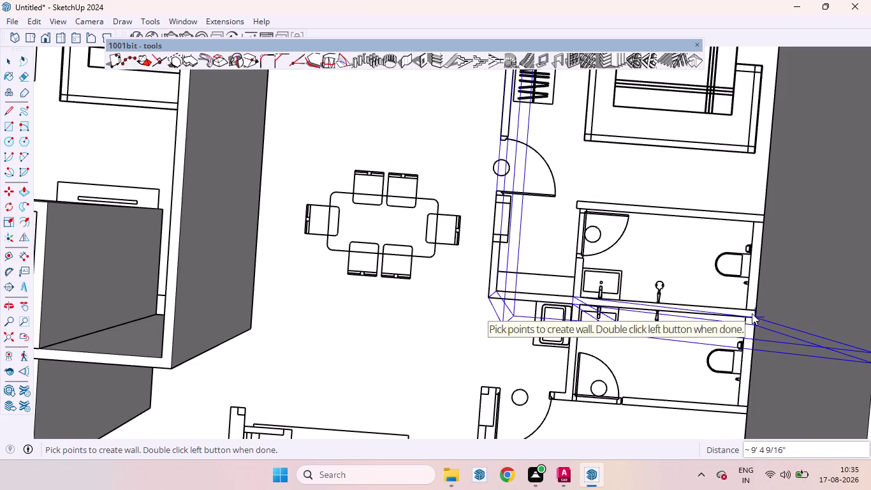
double_click(753, 308)
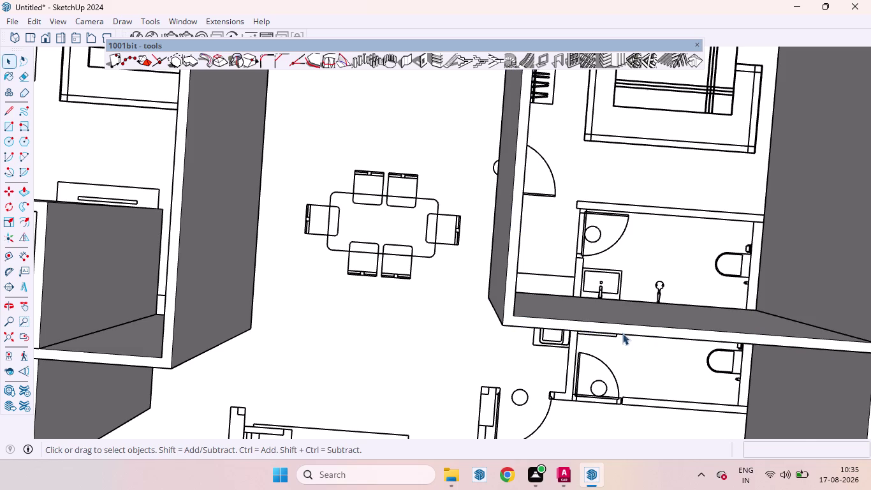
middle_drag(622, 336, 511, 207)
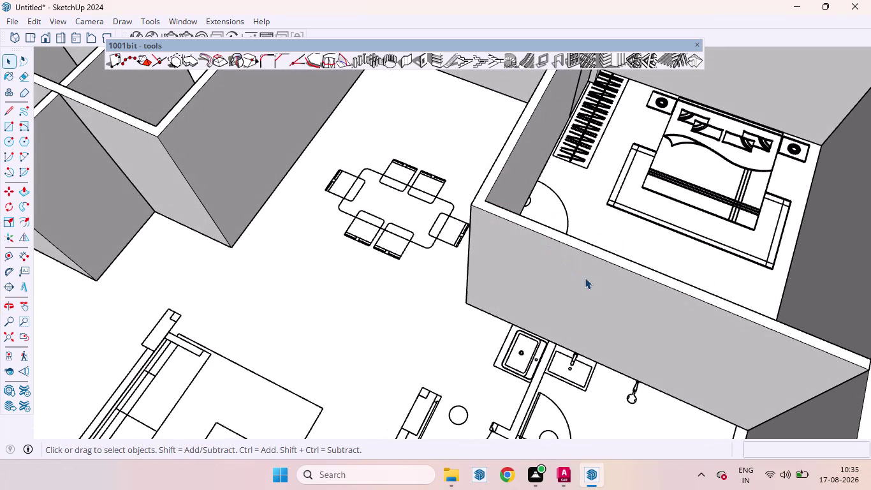
click(406, 63)
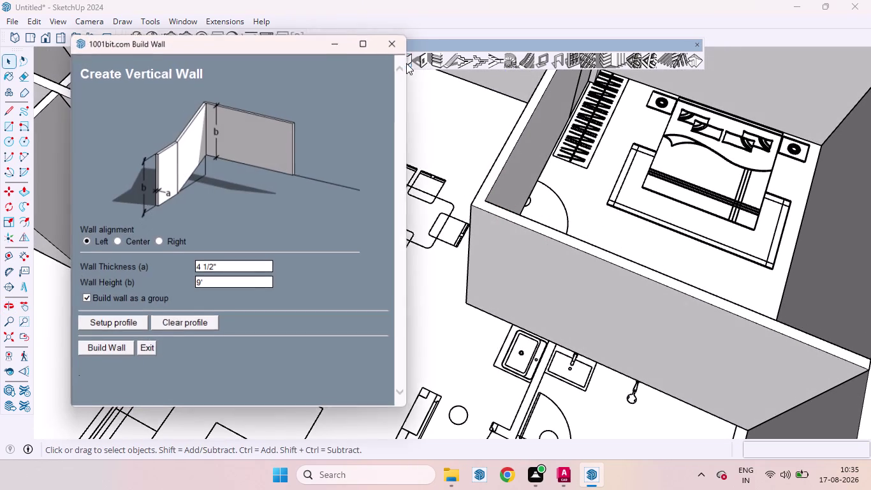
Build a wall starting at the bathroom corner along the partition.
click(106, 347)
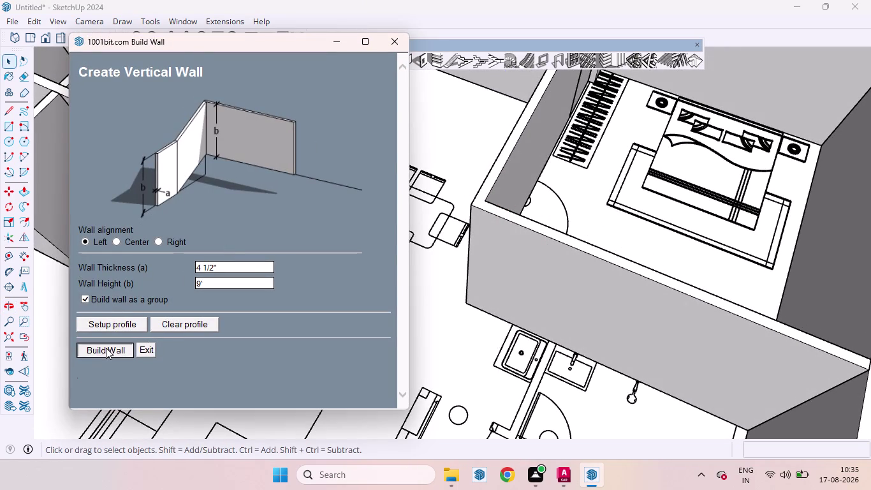
scroll(down, 3)
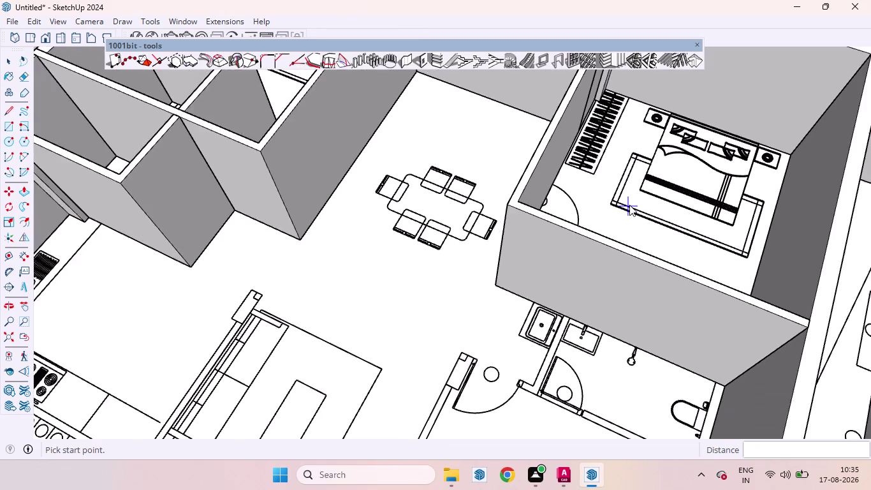
scroll(down, 3)
middle_drag(632, 200, 652, 378)
scroll(up, 3)
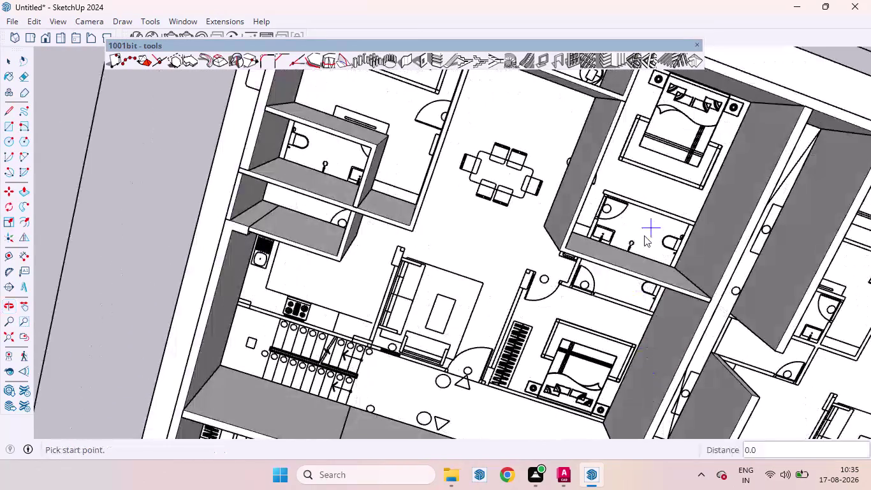
scroll(up, 3)
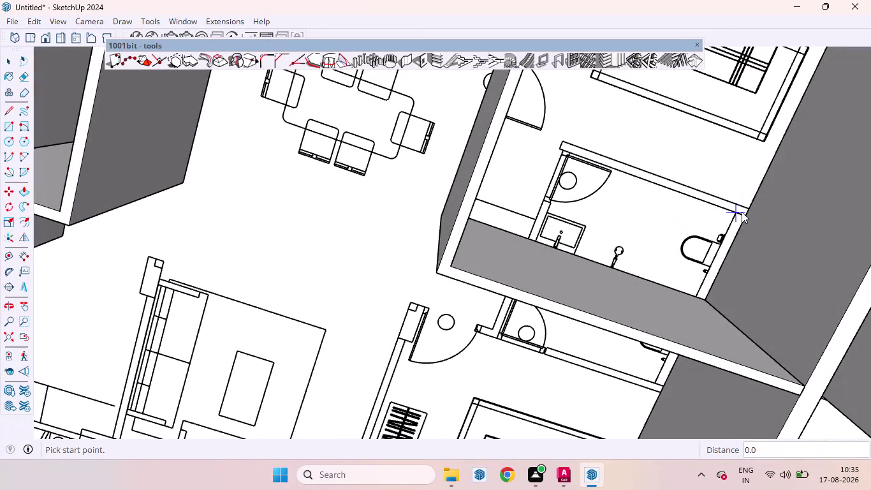
click(742, 214)
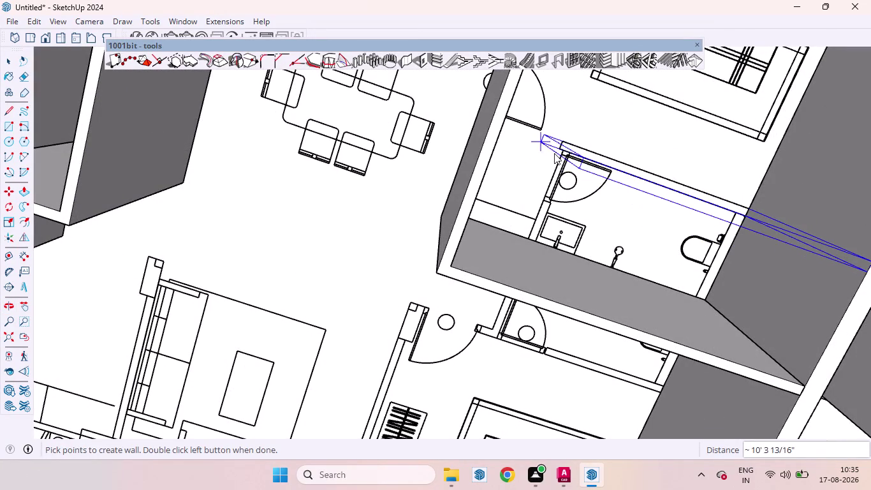
scroll(up, 3)
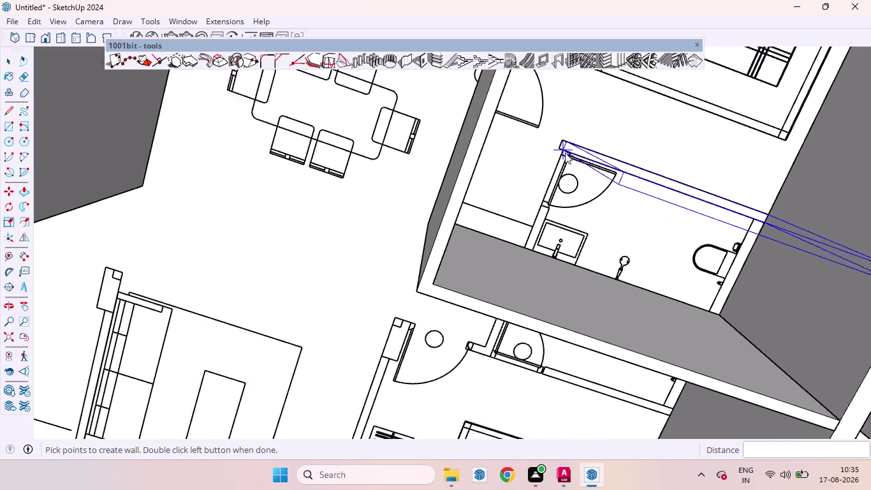
scroll(up, 3)
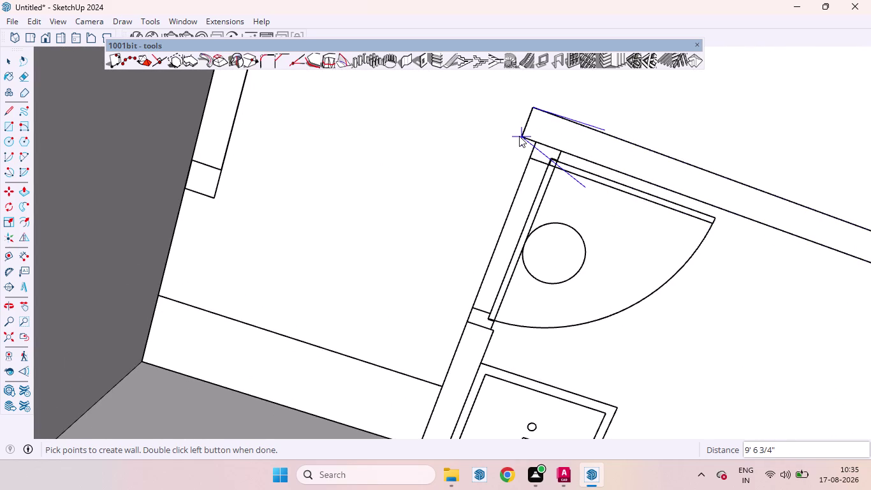
double_click(519, 137)
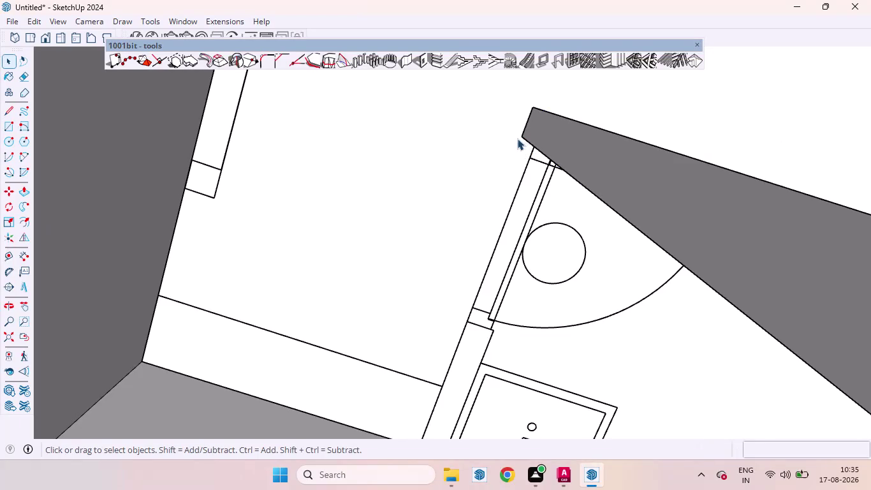
Build a second wall along the narrow partition line down to the exterior wall.
click(407, 62)
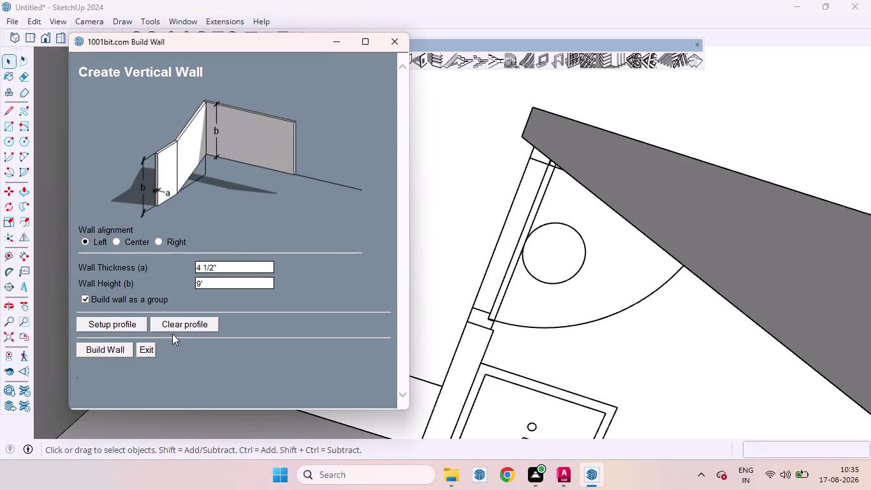
click(109, 348)
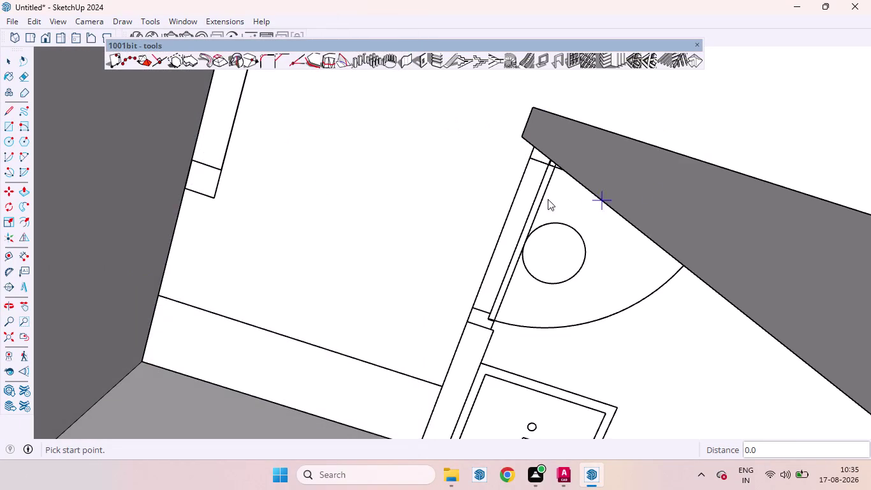
scroll(down, 3)
scroll(down, 3)
middle_drag(489, 258, 481, 149)
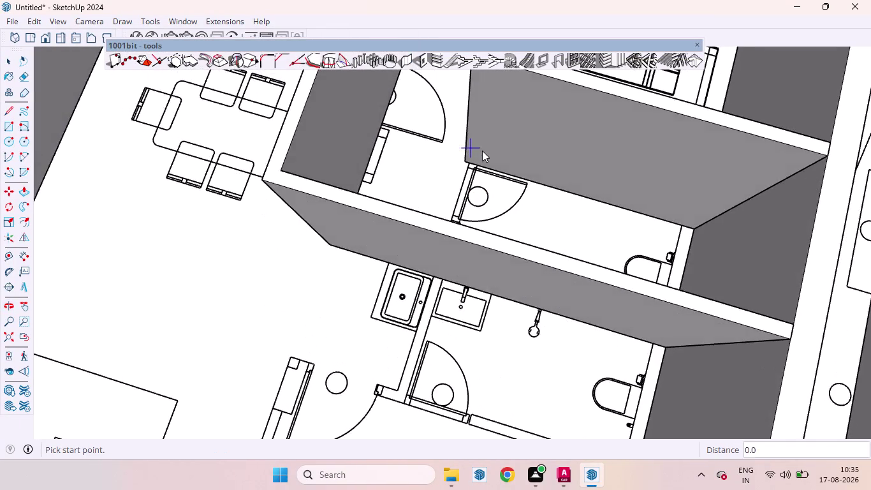
scroll(up, 3)
click(455, 171)
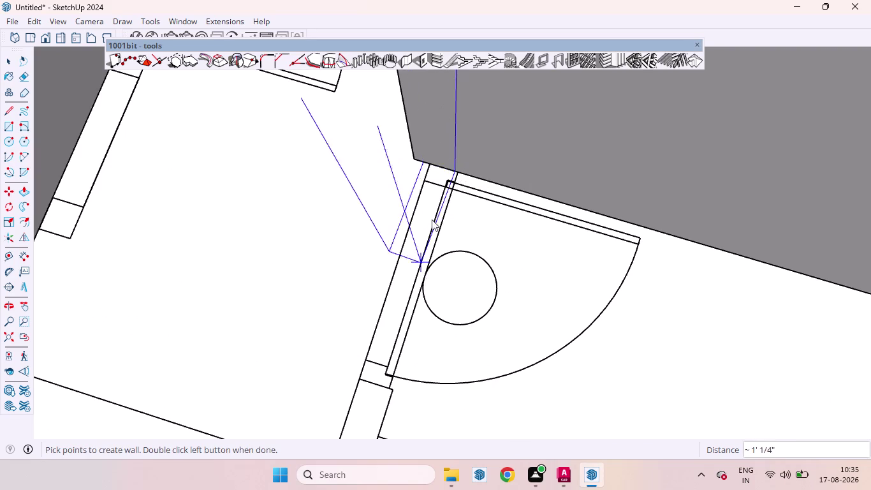
scroll(down, 3)
scroll(up, 3)
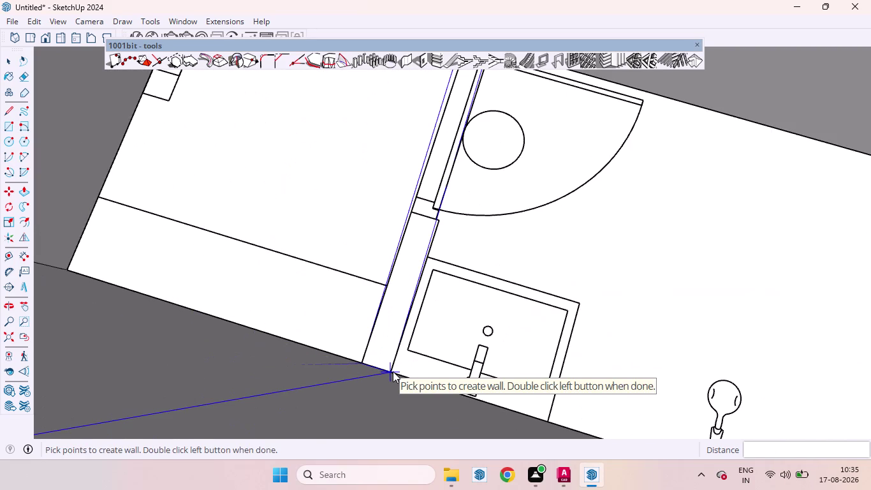
double_click(393, 371)
scroll(down, 3)
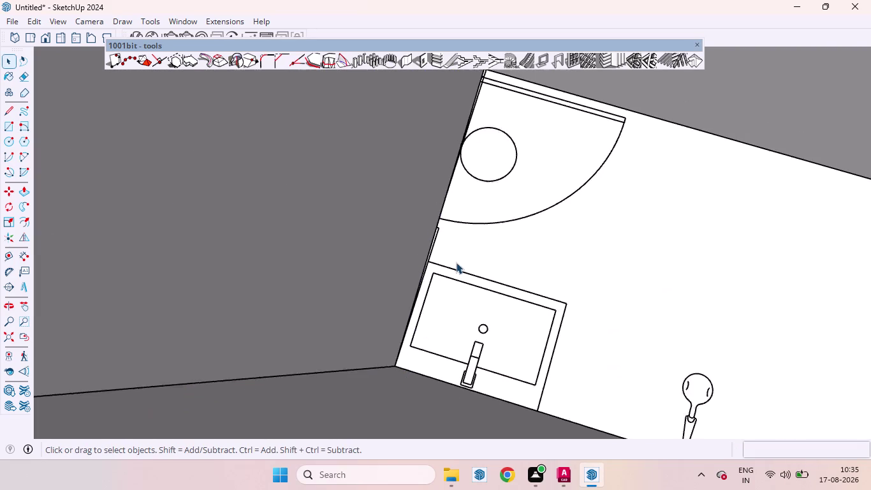
scroll(down, 3)
scroll(down, 3)
scroll(up, 3)
scroll(down, 3)
scroll(down, 3)
scroll(up, 3)
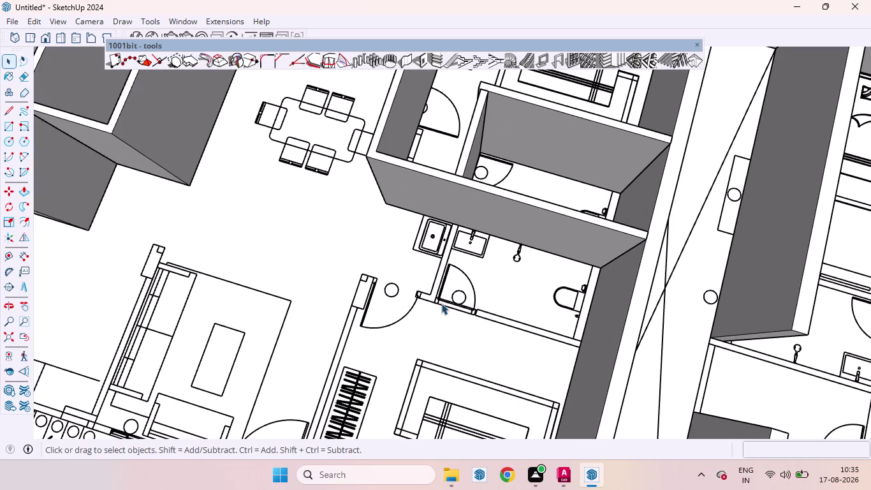
click(407, 65)
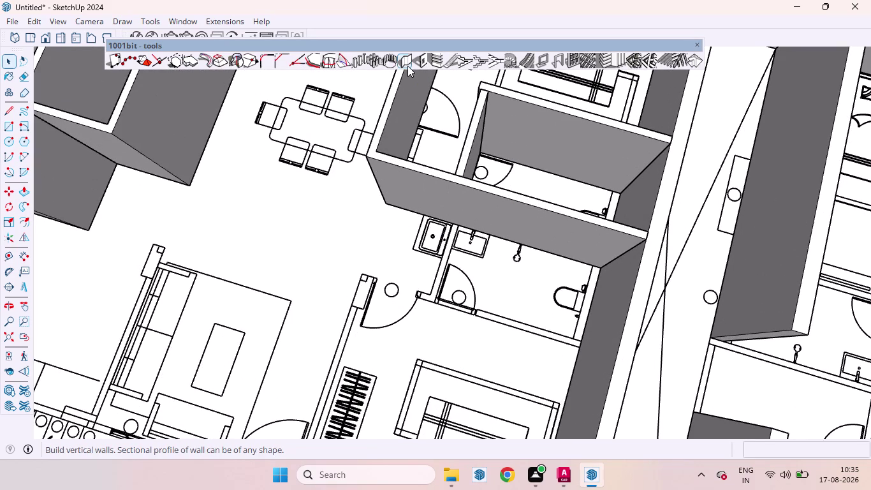
Accept the wall settings and start the wall at the bathroom's lower corner.
click(119, 351)
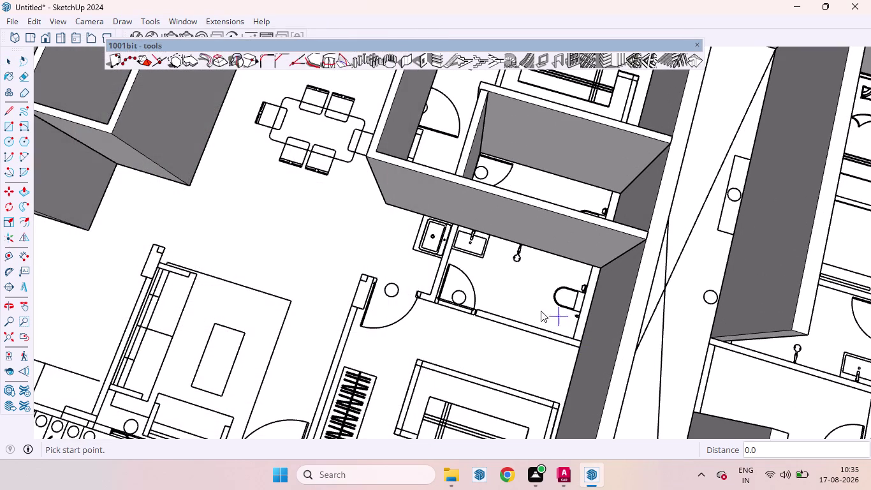
scroll(up, 3)
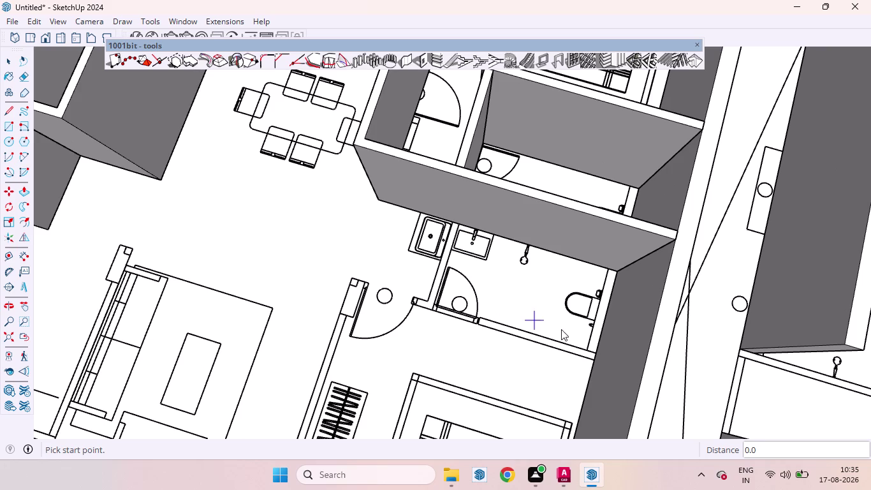
click(594, 359)
scroll(down, 3)
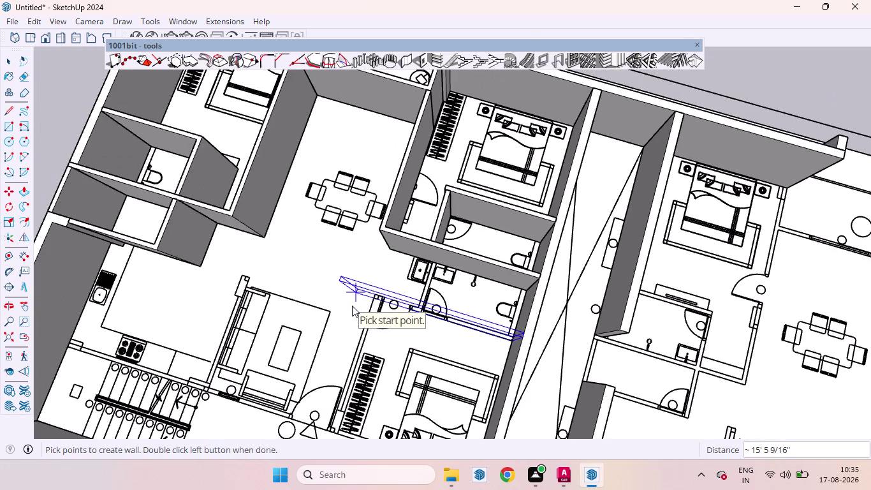
scroll(up, 3)
scroll(up, 3)
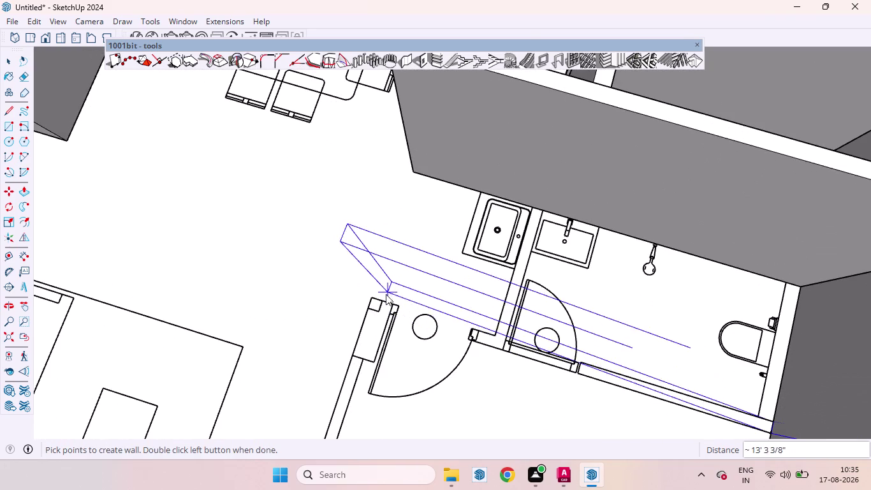
Turn the wall at the next corner and end it beside the wardrobe.
click(378, 308)
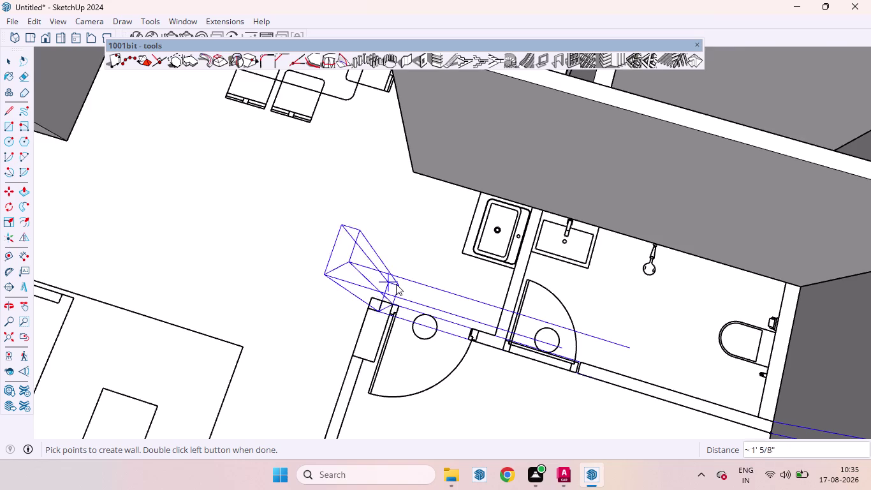
scroll(down, 3)
scroll(down, 3)
scroll(down, 3)
scroll(up, 3)
scroll(down, 3)
scroll(up, 3)
scroll(down, 3)
scroll(up, 3)
scroll(down, 3)
scroll(up, 3)
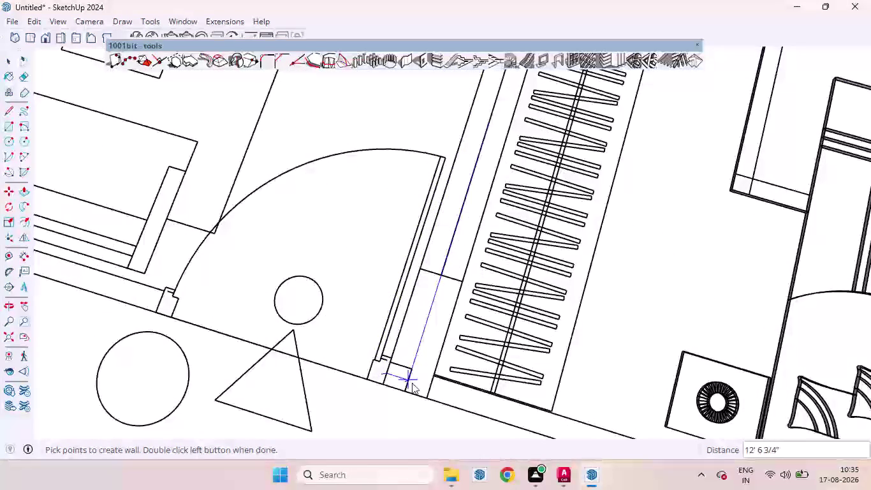
double_click(406, 390)
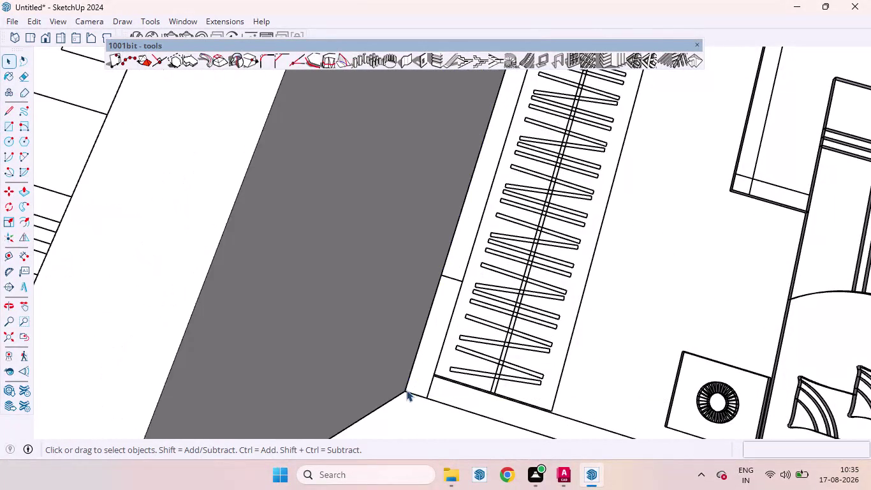
scroll(down, 3)
scroll(down, 3)
scroll(down, 3)
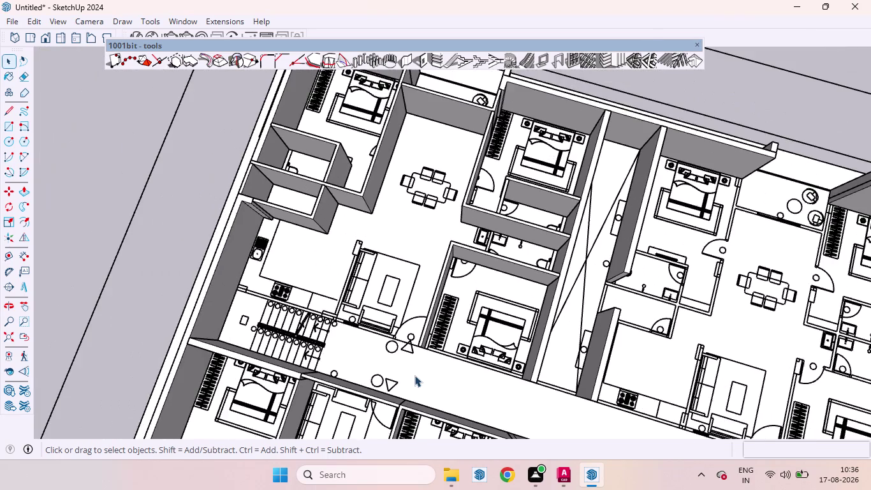
Orbit the walled plan back to a top view and start 1001bit Build Wall with current settings.
middle_drag(416, 381, 411, 310)
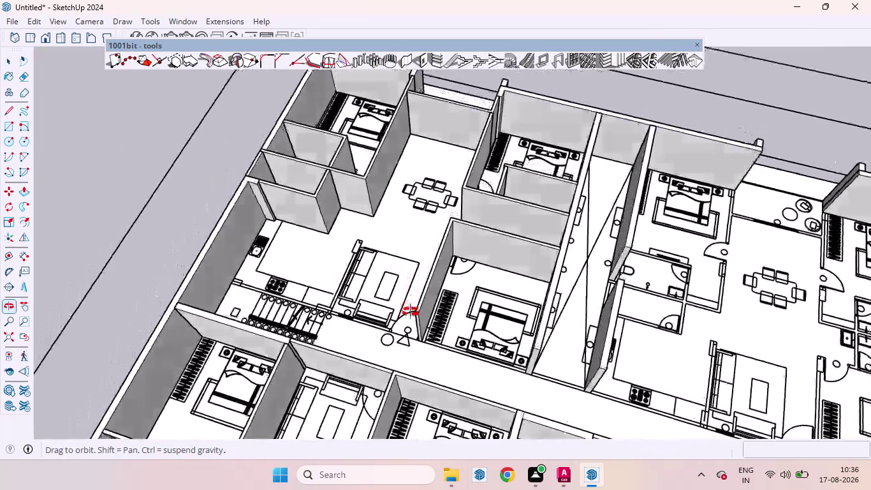
middle_drag(411, 310, 410, 326)
scroll(up, 3)
scroll(down, 3)
scroll(up, 3)
scroll(down, 3)
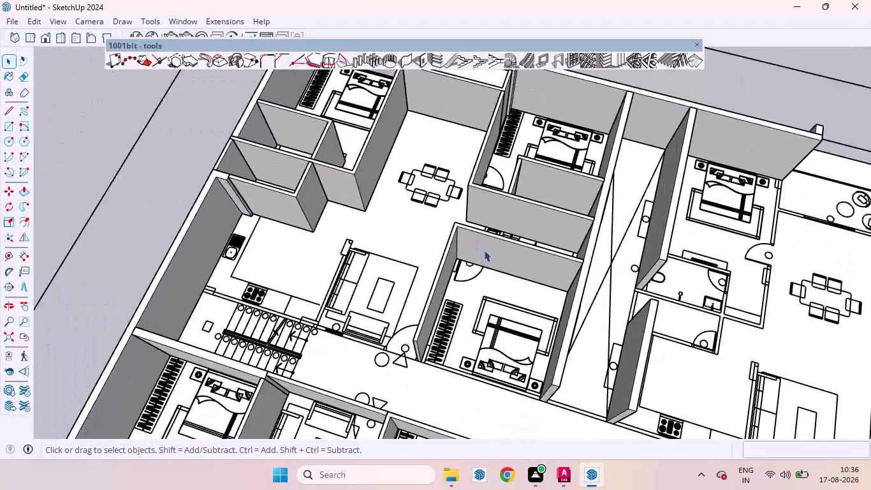
middle_drag(507, 215, 524, 355)
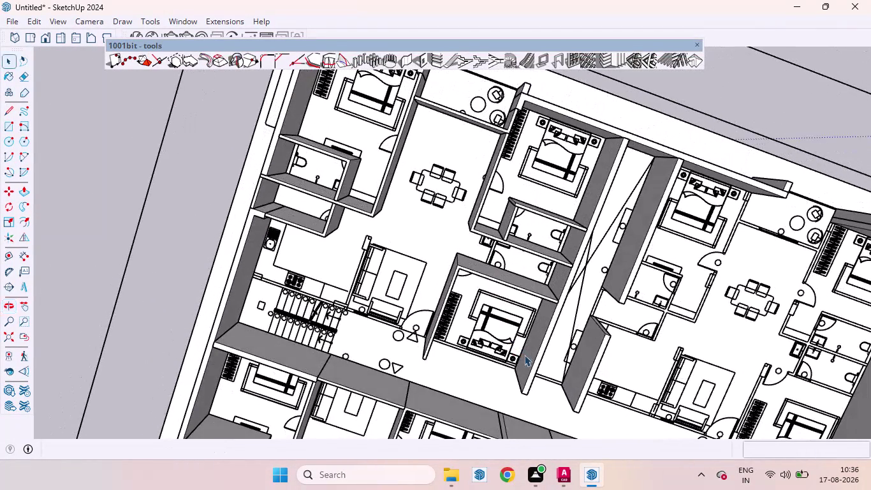
click(406, 58)
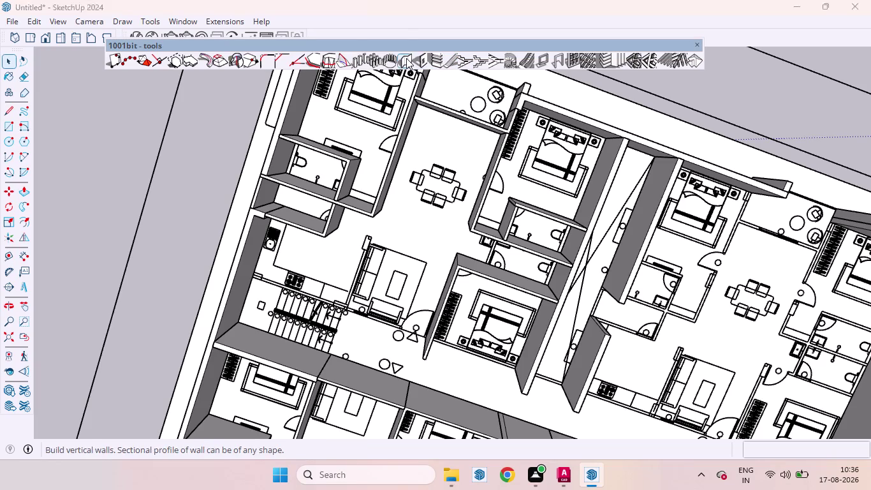
click(116, 350)
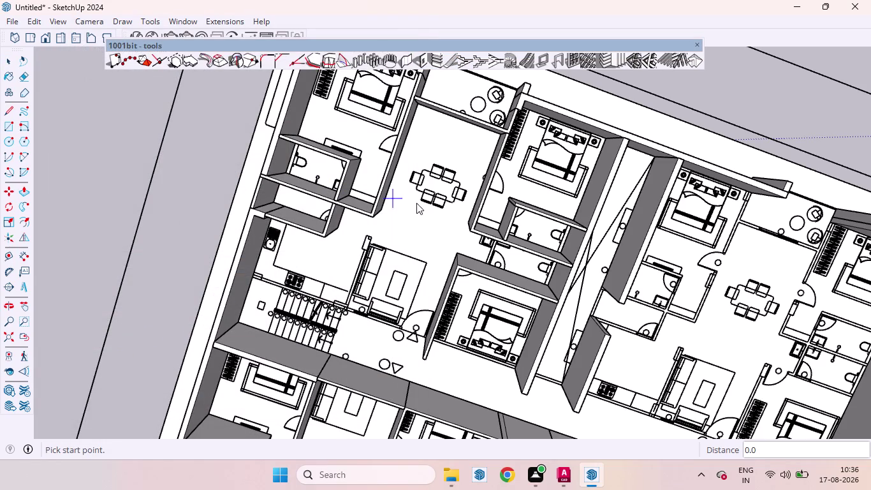
Draw a wall along the thin partition beside the washbasins, ending where it meets the wall.
scroll(up, 3)
middle_drag(449, 280, 446, 268)
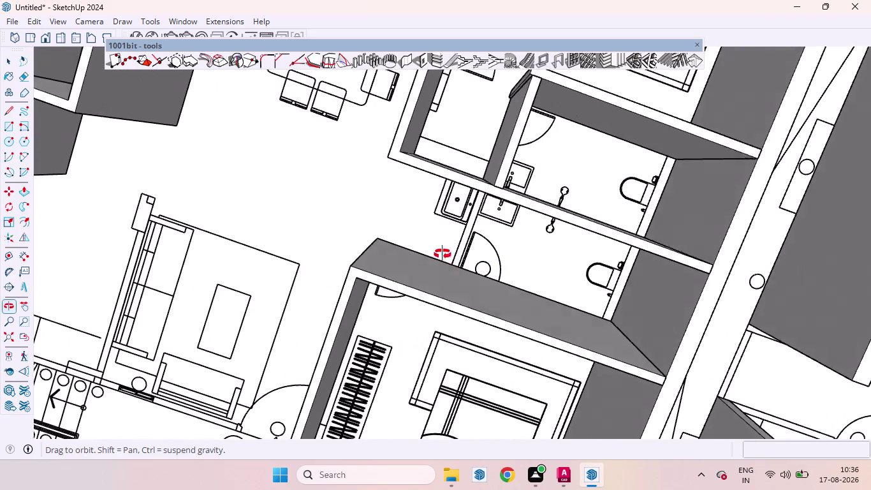
middle_drag(445, 268, 436, 202)
scroll(up, 3)
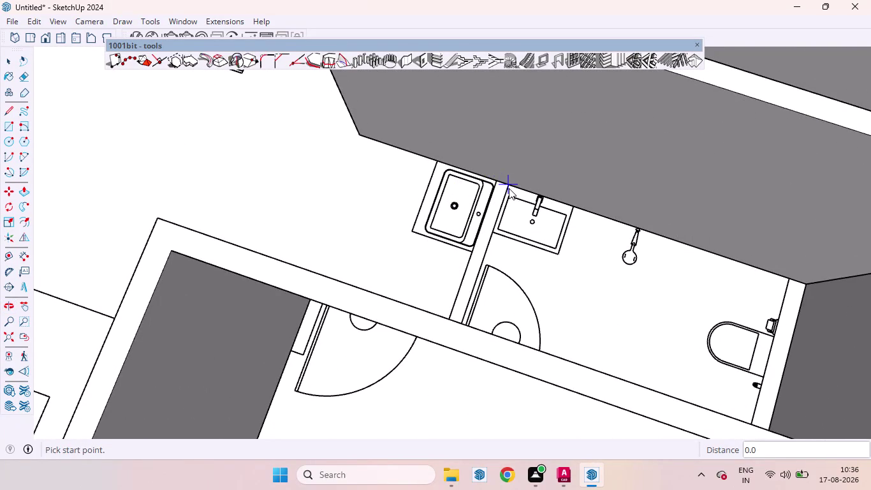
click(509, 188)
middle_drag(473, 266, 470, 326)
scroll(up, 3)
scroll(up, 3)
scroll(down, 3)
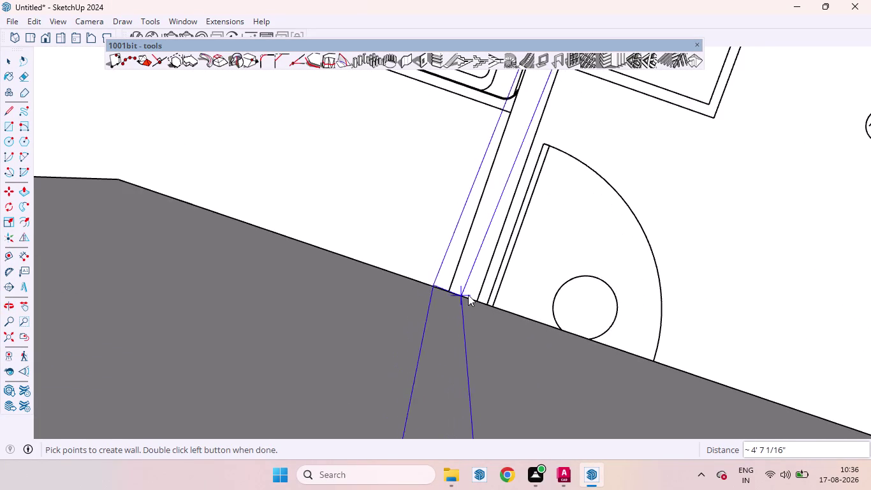
double_click(475, 301)
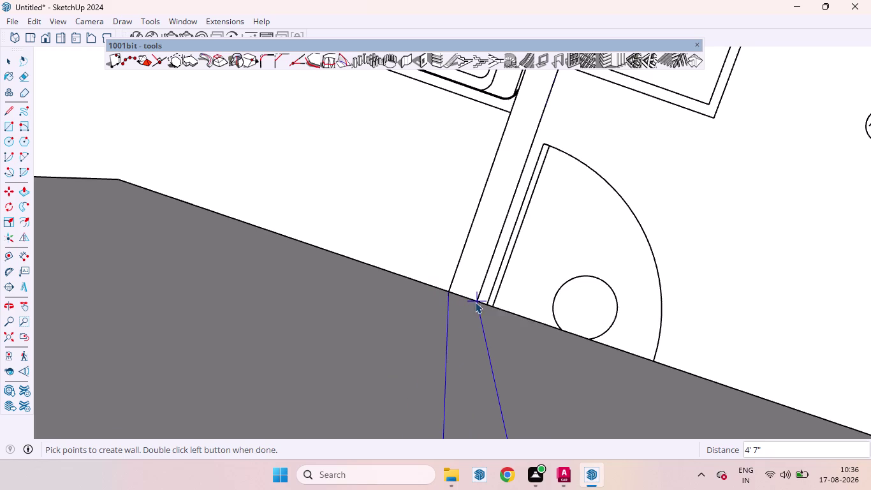
scroll(down, 3)
scroll(down, 3)
scroll(up, 3)
scroll(down, 3)
scroll(down, 3)
scroll(down, 3)
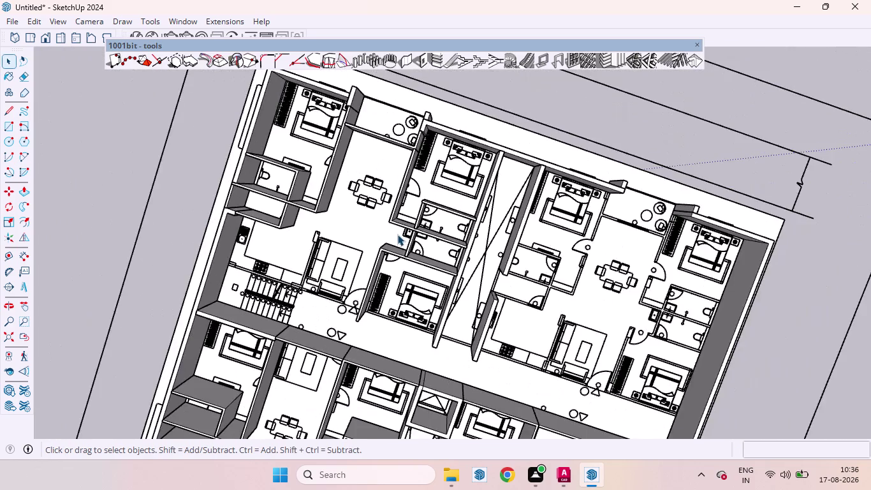
scroll(up, 3)
Orbit to inspect the new wall and bring up the Build Wall settings again.
middle_drag(352, 332, 357, 221)
scroll(up, 3)
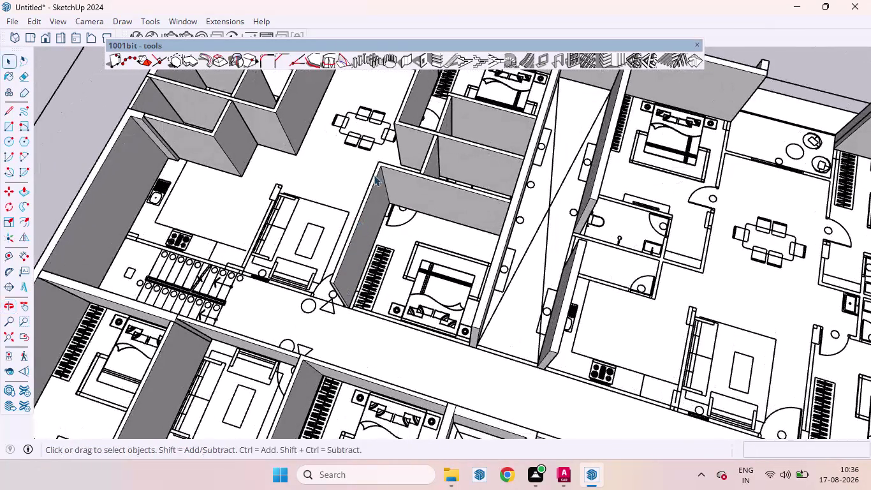
click(404, 61)
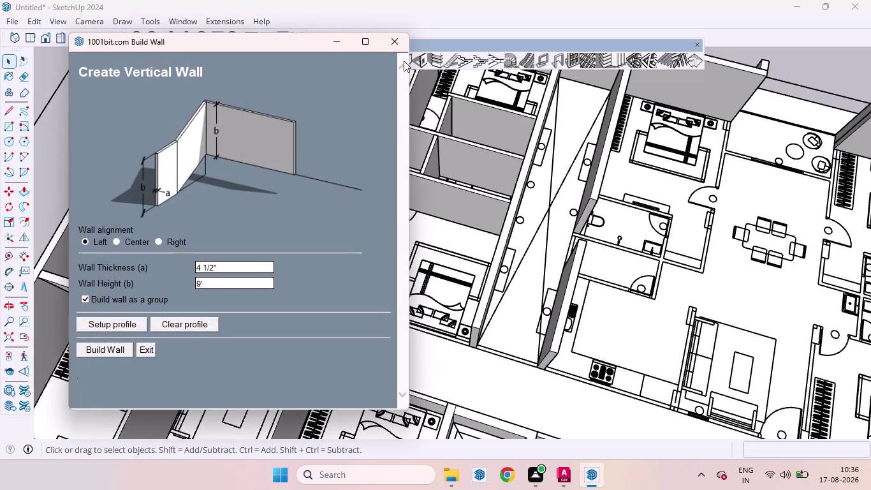
Accept the wall settings and start a new wall at the corner near the sofa.
click(100, 349)
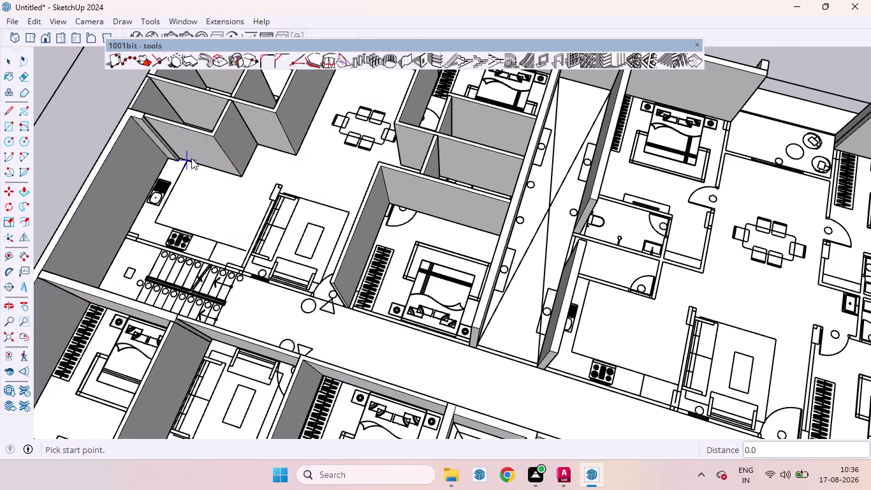
scroll(up, 3)
scroll(up, 3)
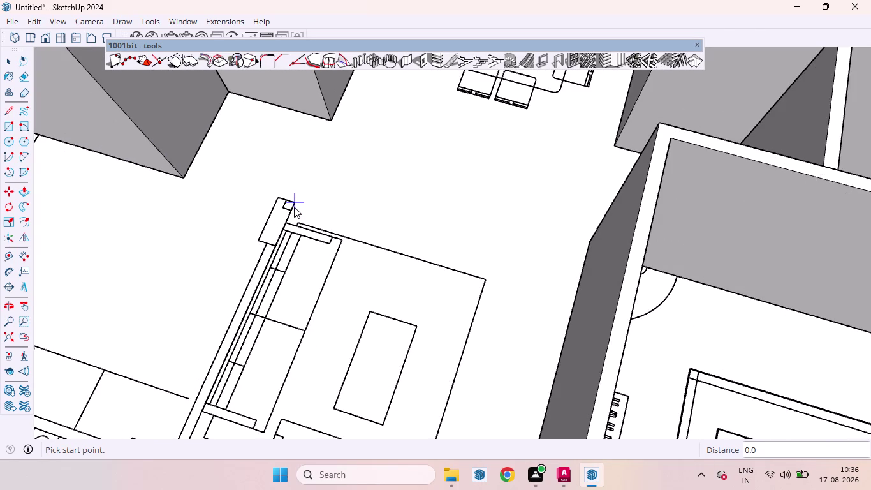
click(293, 201)
scroll(down, 3)
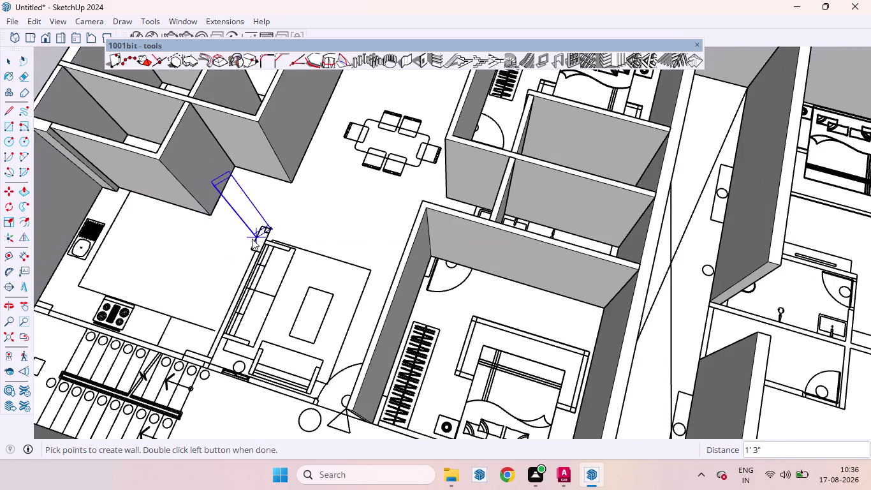
scroll(down, 3)
scroll(up, 3)
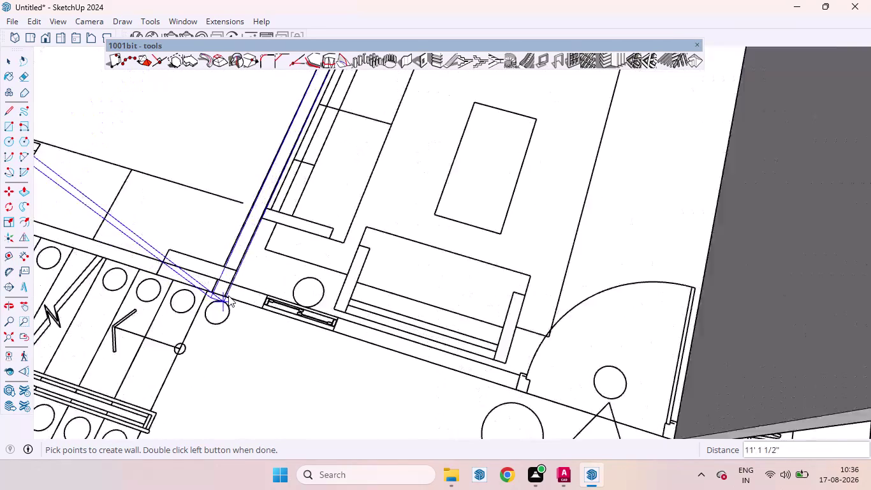
scroll(up, 3)
Run the wall past the staircase corner and finish it at the kitchen's outer wall.
click(226, 294)
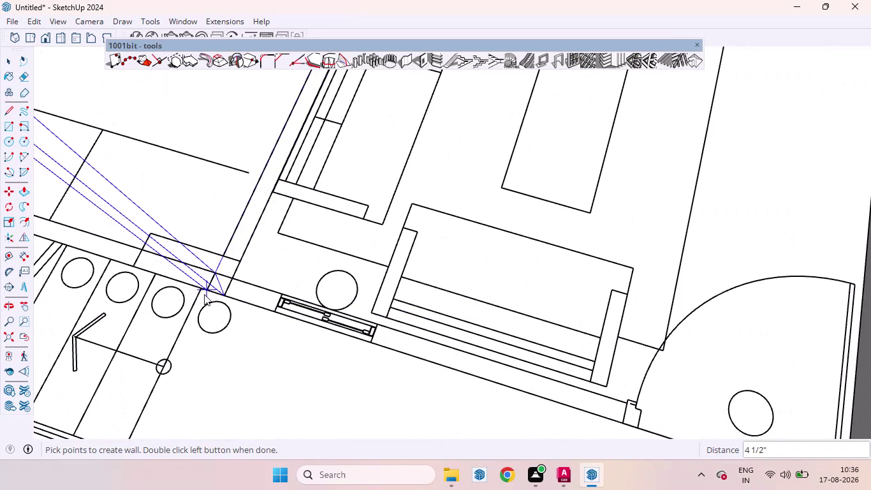
scroll(down, 3)
scroll(down, 3)
scroll(down, 3)
scroll(up, 3)
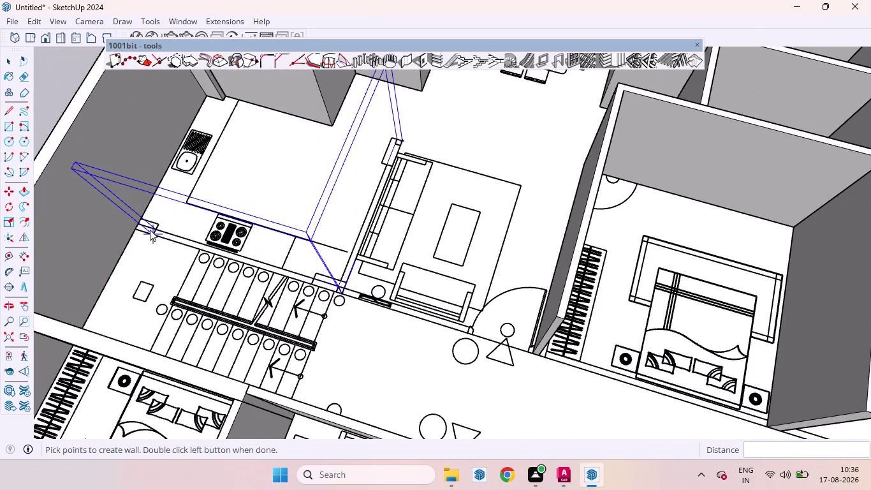
scroll(up, 3)
scroll(up, 3)
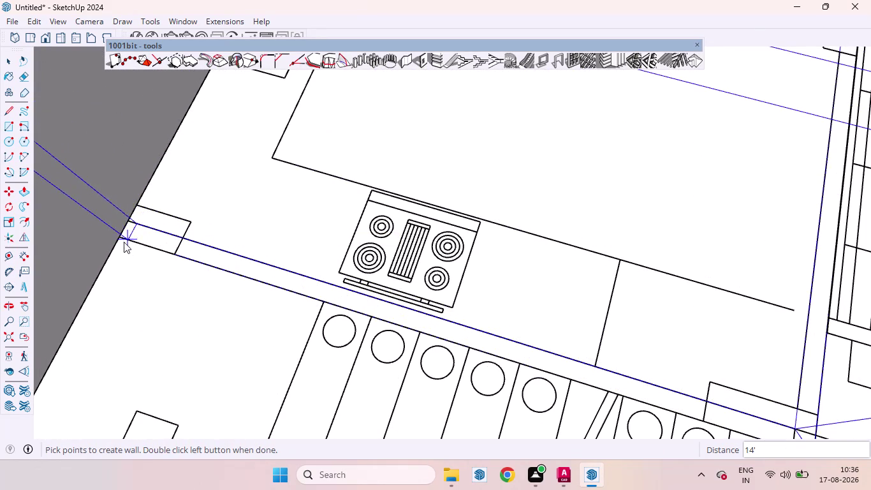
double_click(116, 235)
scroll(down, 3)
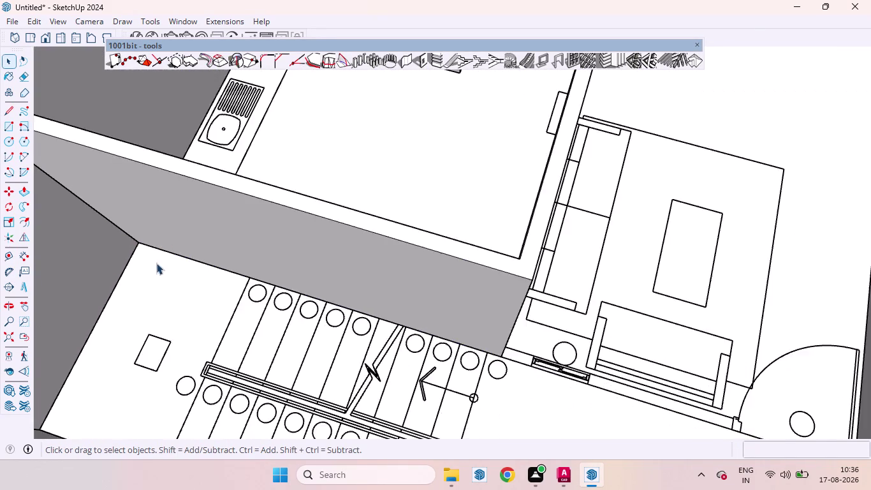
scroll(down, 3)
scroll(up, 3)
scroll(down, 3)
scroll(down, 3)
scroll(down, 3)
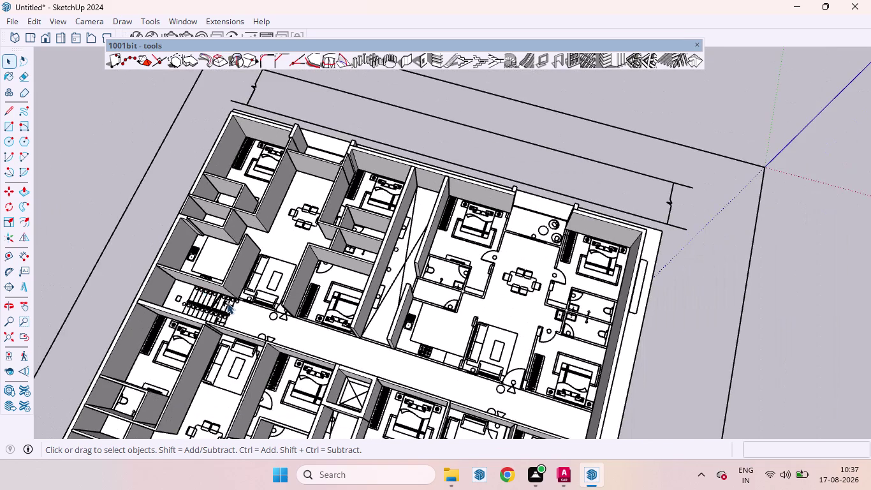
Orbit toward the living room corner and launch Build Wall with the current settings.
scroll(up, 3)
scroll(up, 3)
scroll(up, 3)
scroll(down, 3)
middle_drag(242, 300, 256, 270)
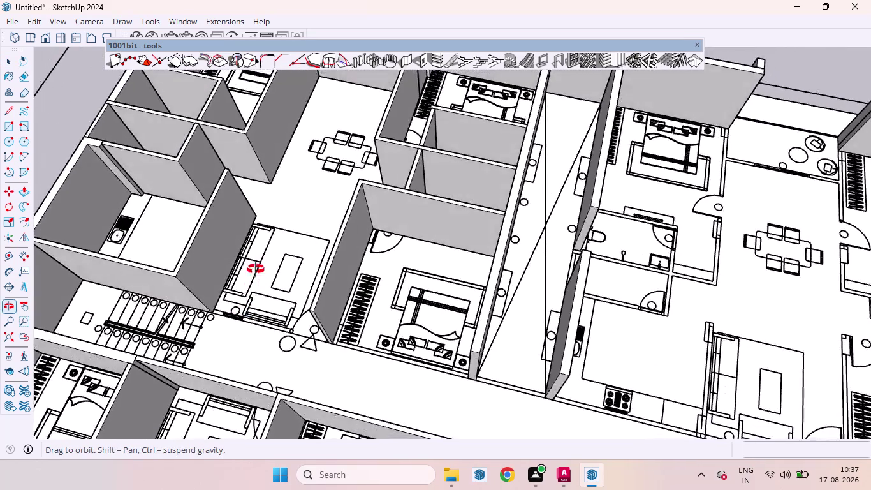
middle_drag(256, 270, 268, 245)
scroll(up, 3)
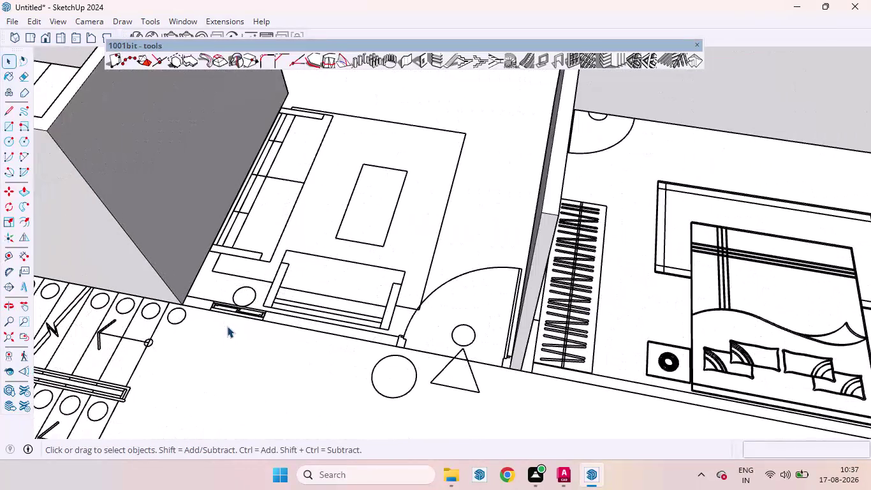
click(405, 53)
click(99, 349)
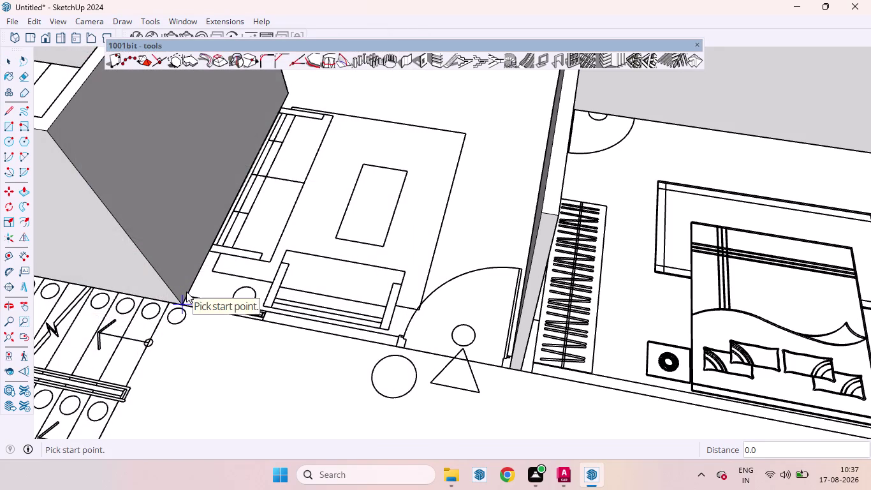
Start the new wall at the existing wall's corner by the living room.
drag(186, 295, 361, 371)
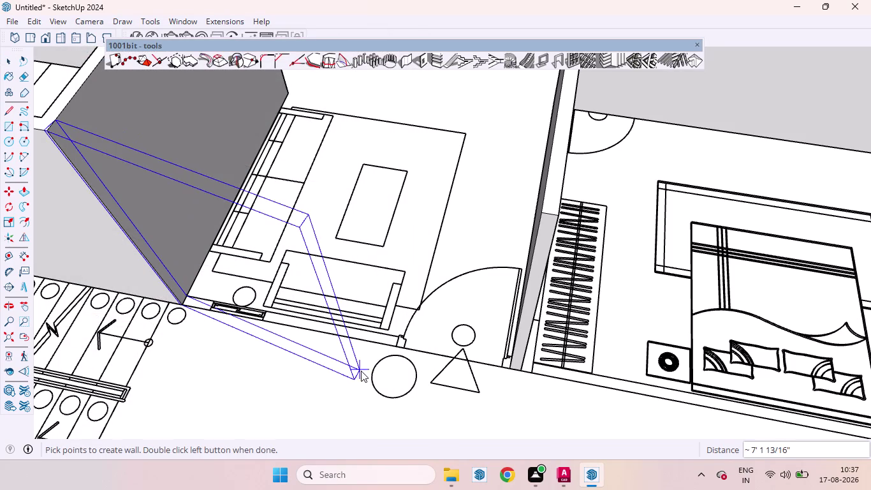
scroll(up, 3)
middle_click(508, 356)
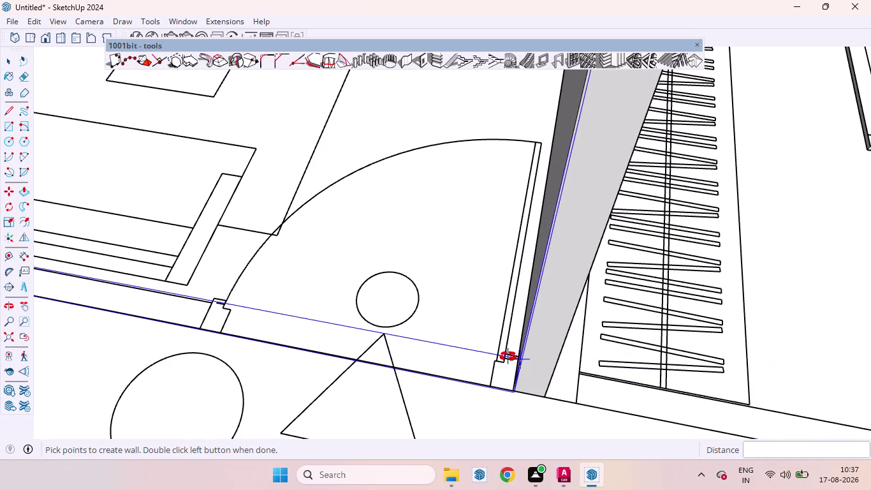
scroll(up, 3)
scroll(up, 3)
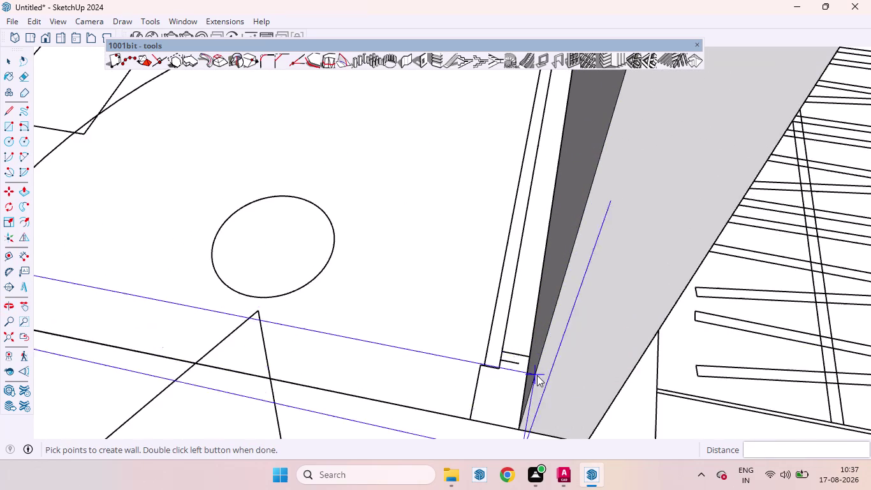
scroll(up, 3)
scroll(down, 3)
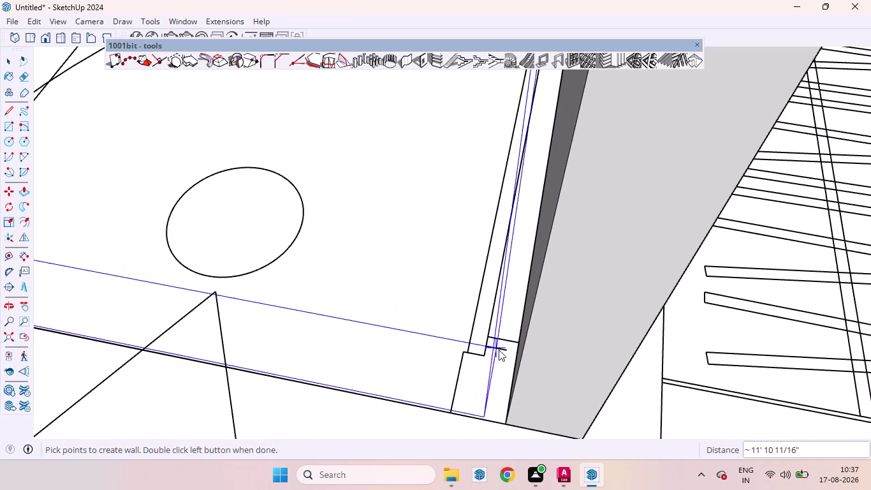
scroll(up, 3)
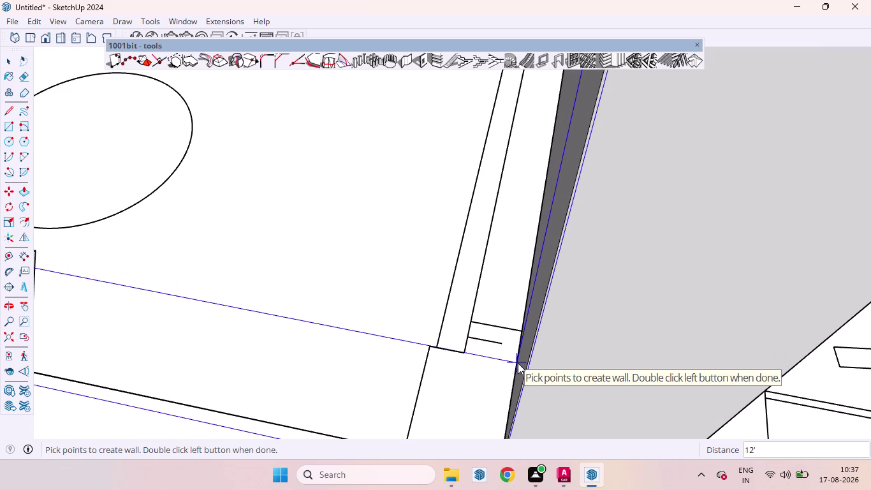
scroll(down, 3)
Finish the 12-foot corridor wall at the adjacent wall's face and orbit out to check it.
middle_drag(514, 354, 588, 372)
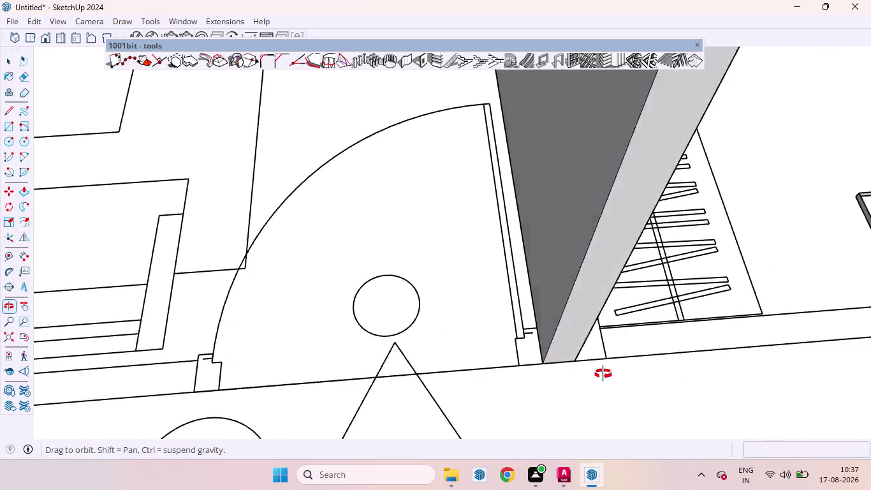
middle_drag(588, 372, 713, 392)
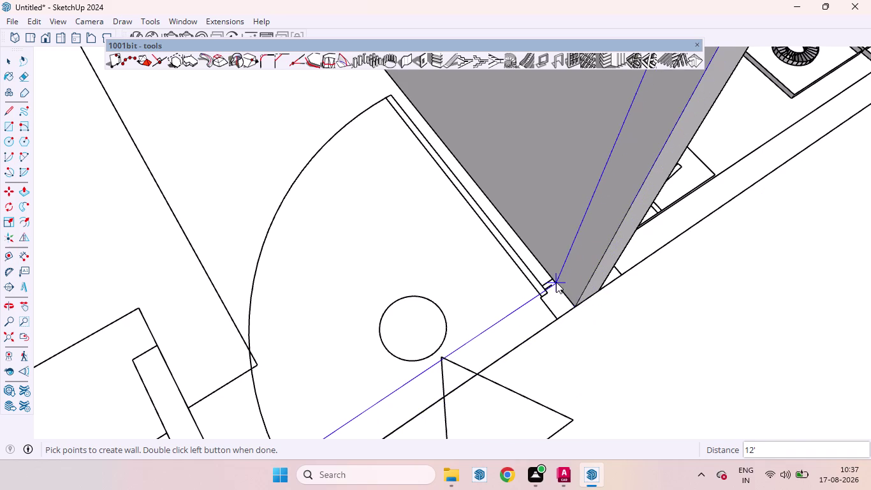
double_click(556, 282)
scroll(down, 3)
scroll(down, 3)
scroll(down, 3)
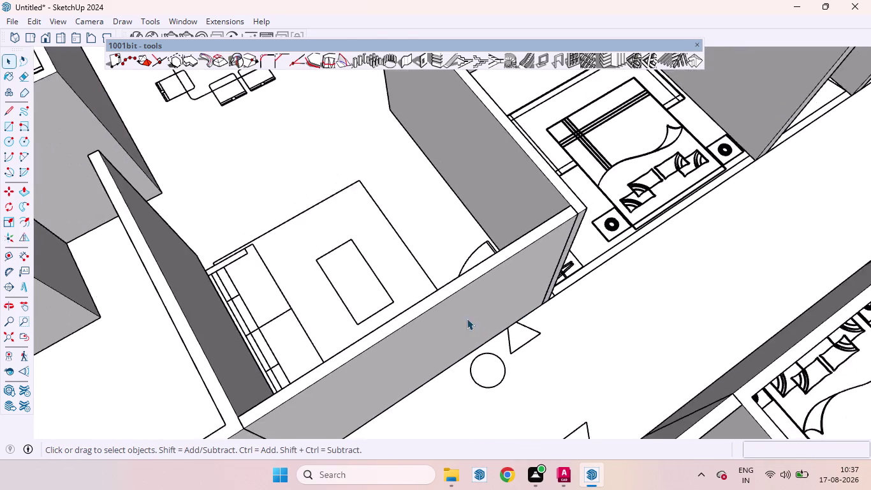
scroll(down, 3)
middle_drag(507, 331, 341, 278)
scroll(up, 3)
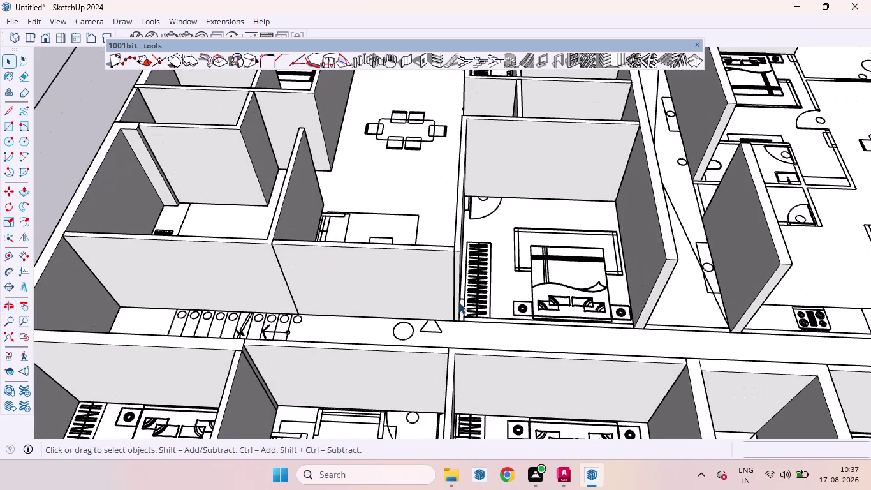
Start 1001bit Build Wall with 4 1/2" thickness and 9' height.
drag(459, 302, 523, 161)
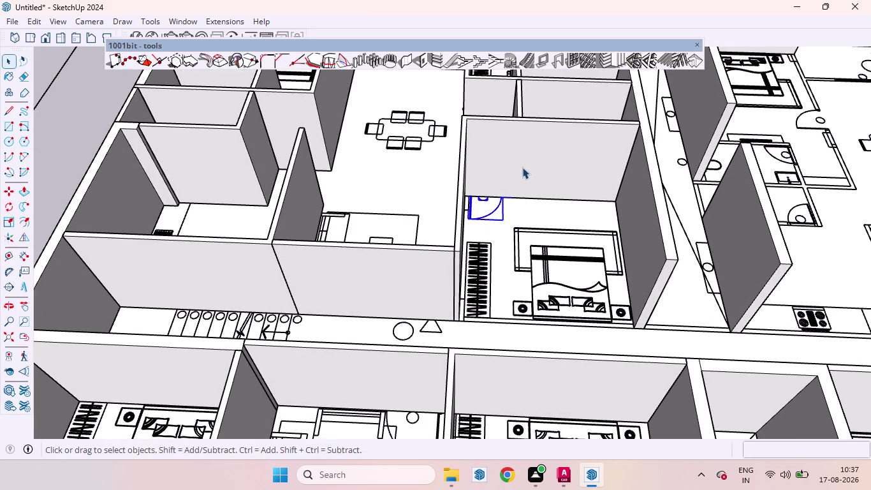
click(64, 141)
click(408, 62)
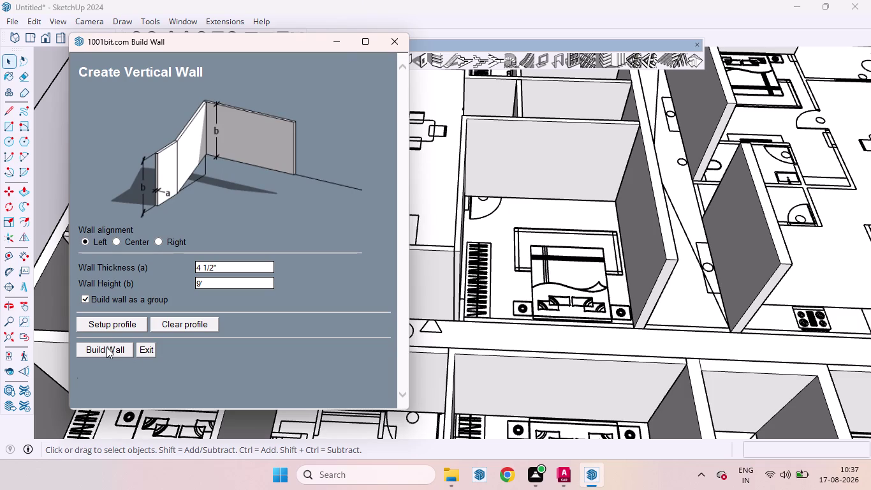
click(107, 347)
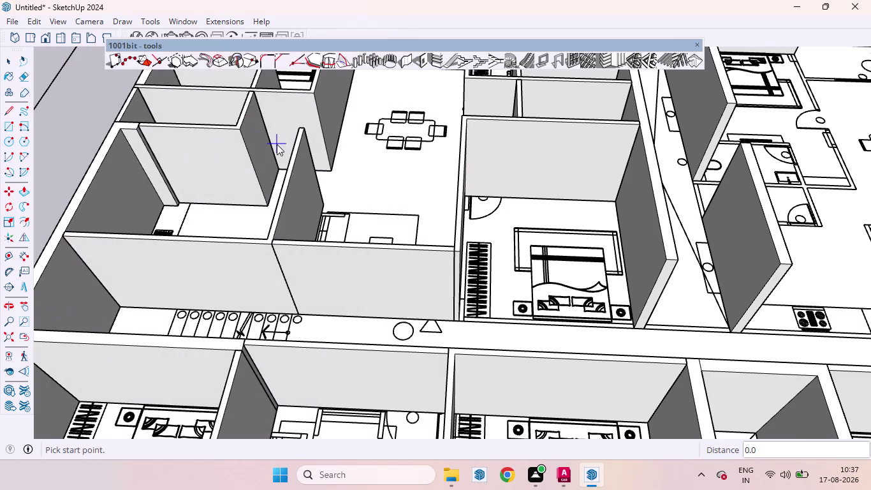
Start the corridor wall beside the wardrobe and place its next point at the corridor edge.
scroll(up, 3)
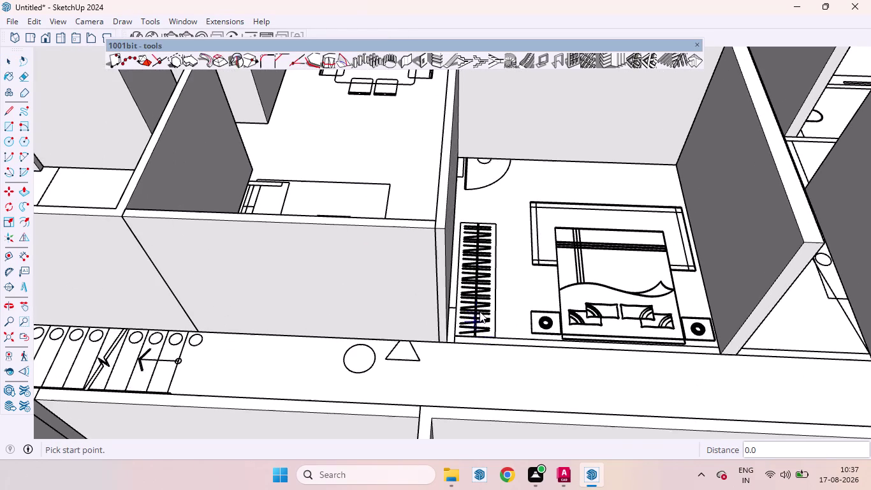
scroll(up, 3)
scroll(down, 3)
scroll(up, 3)
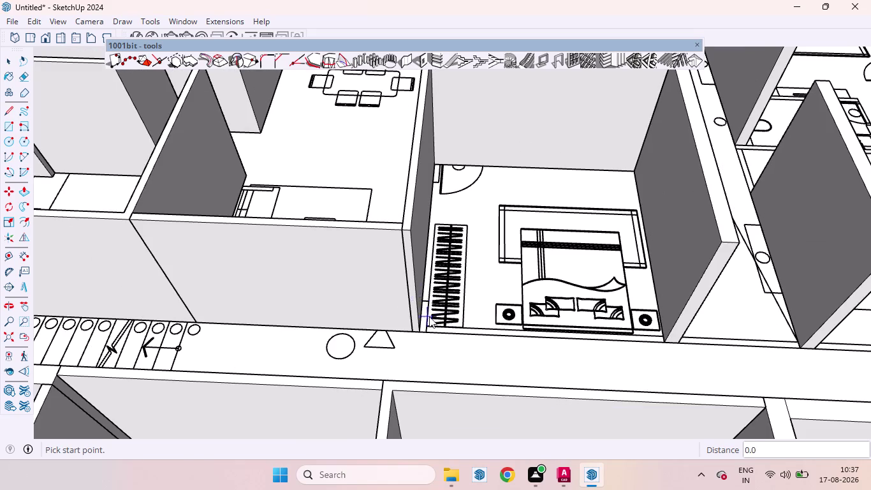
scroll(up, 3)
scroll(up, 3)
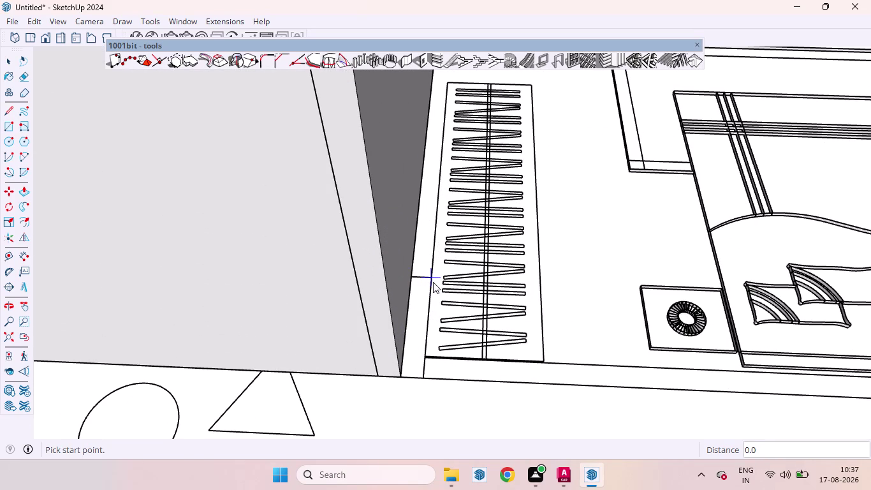
click(428, 278)
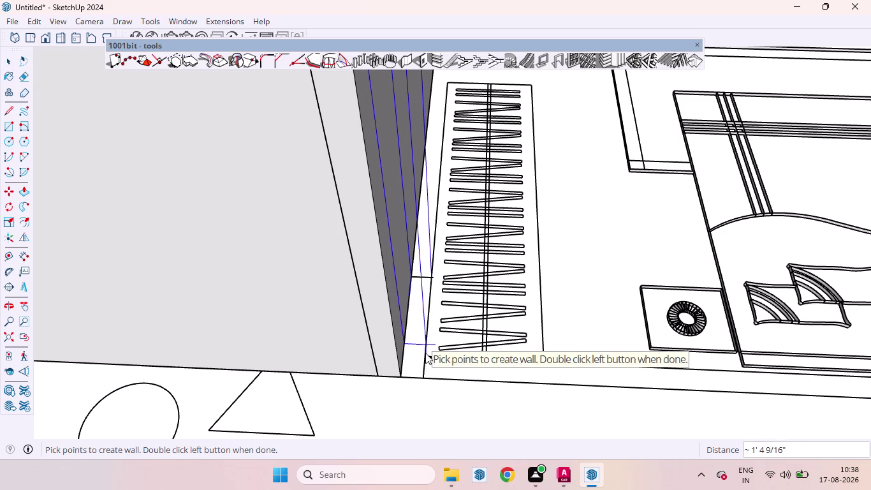
click(425, 358)
Extend the wall about 60 feet past the bedrooms, finishing at the exterior end wall.
scroll(down, 3)
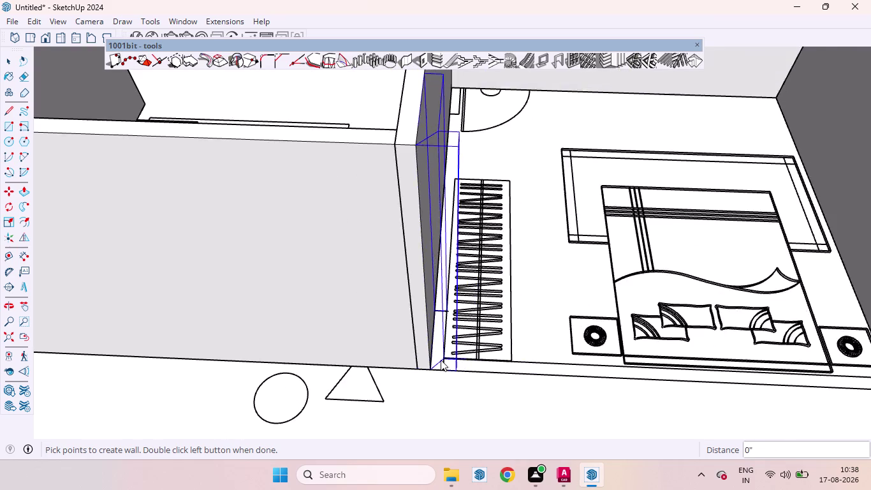
scroll(down, 3)
scroll(up, 3)
scroll(down, 3)
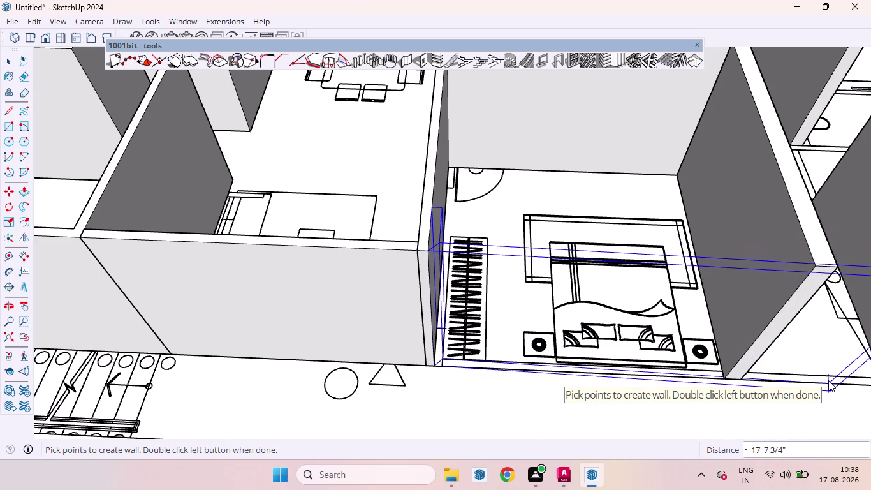
scroll(down, 3)
scroll(down, 3)
scroll(up, 3)
scroll(down, 3)
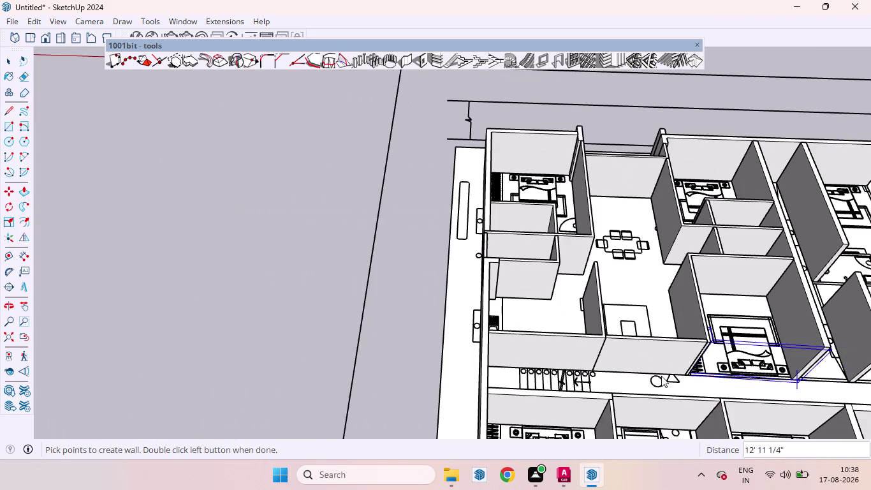
scroll(down, 3)
scroll(down, 3)
scroll(down, 3)
scroll(up, 3)
scroll(down, 3)
scroll(down, 3)
scroll(up, 3)
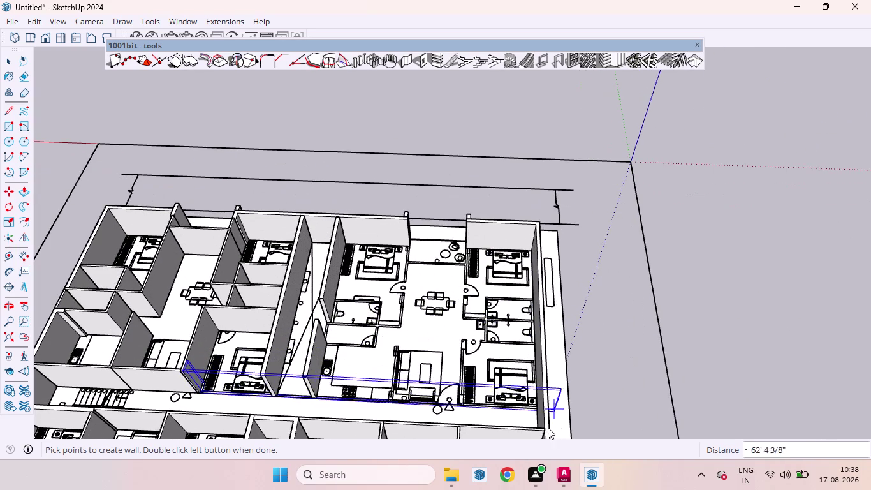
scroll(up, 3)
scroll(up, 3)
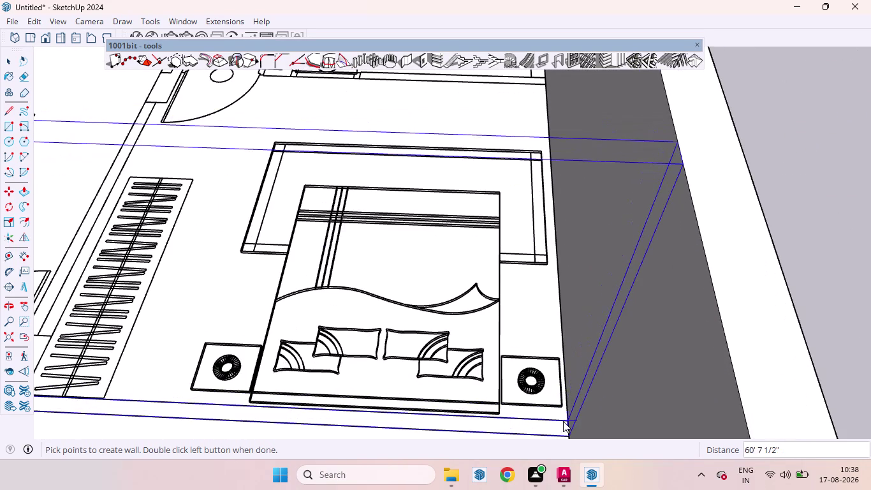
double_click(569, 420)
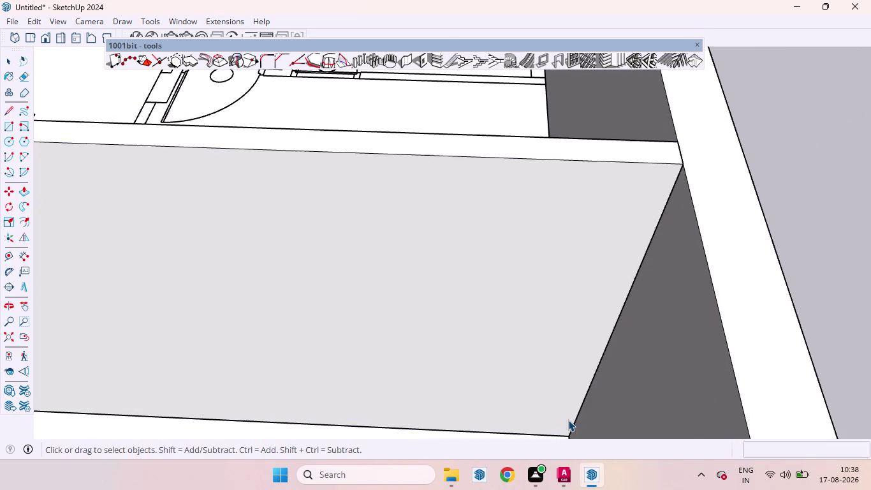
scroll(down, 3)
scroll(down, 3)
scroll(down, 3)
scroll(up, 3)
scroll(down, 3)
scroll(down, 3)
scroll(up, 3)
scroll(down, 3)
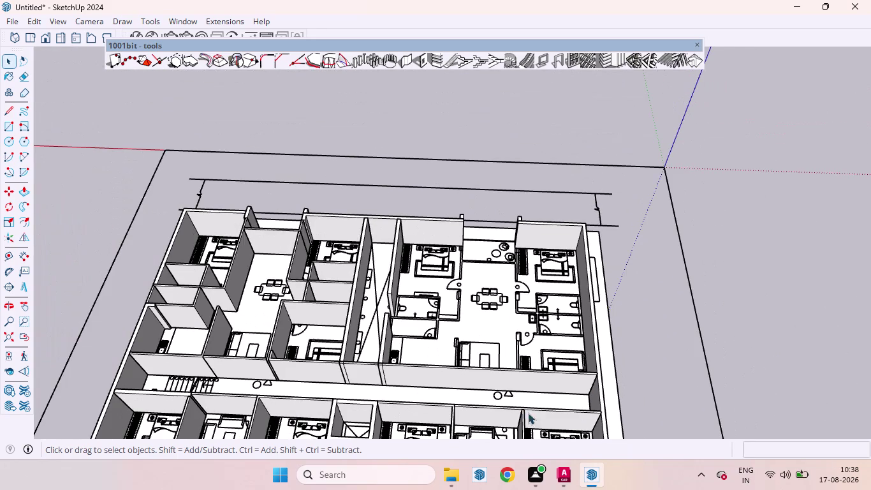
Zoom and orbit along the new corridor wall to inspect it.
scroll(up, 3)
scroll(up, 3)
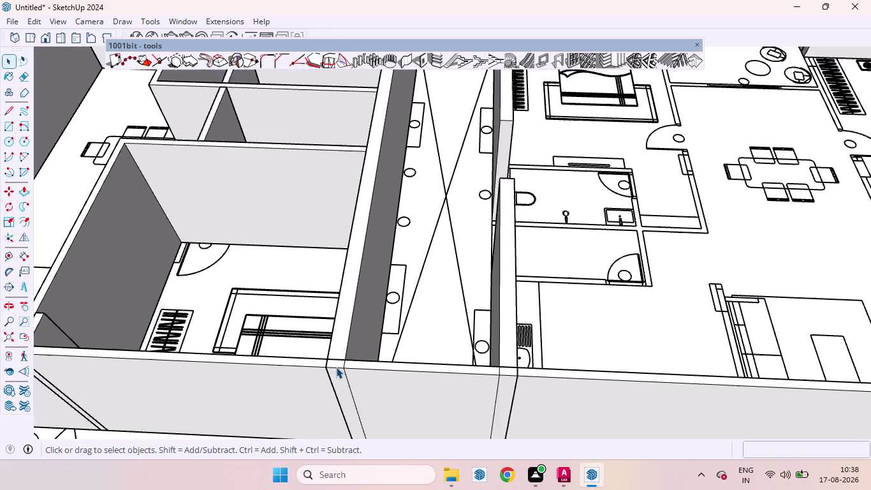
scroll(up, 3)
middle_drag(336, 367, 400, 331)
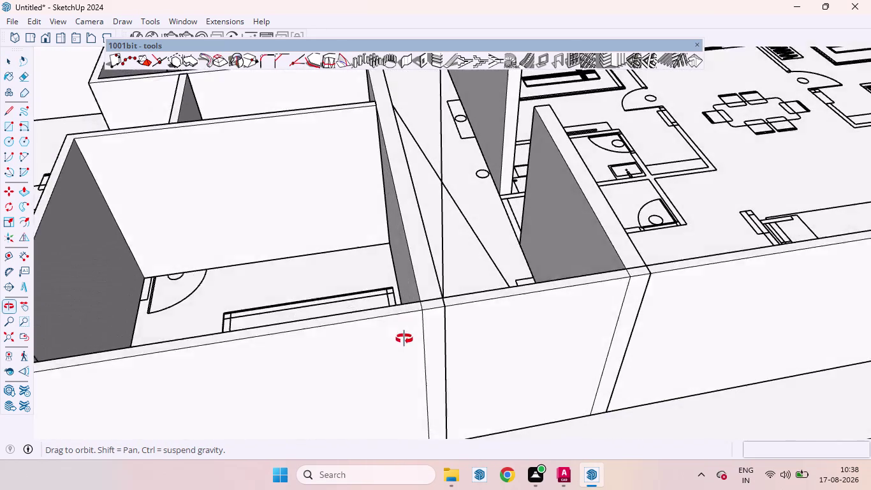
middle_drag(400, 331, 420, 362)
scroll(down, 3)
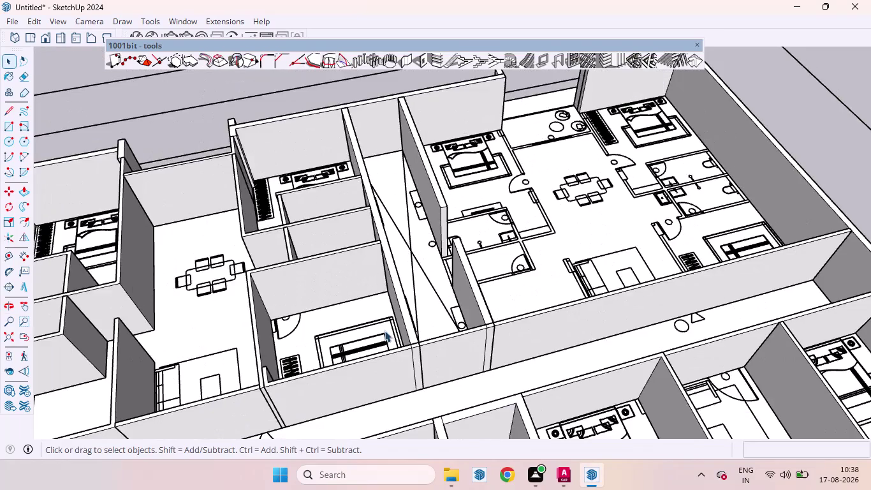
scroll(down, 3)
scroll(down, 3)
scroll(up, 3)
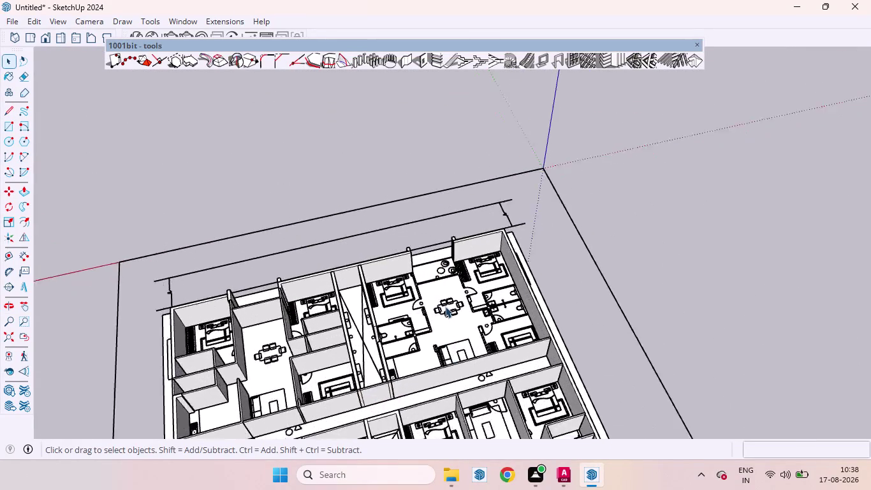
scroll(up, 3)
Zoom onto the dining area and bathrooms, then start a new Build Wall run.
middle_drag(445, 307, 321, 415)
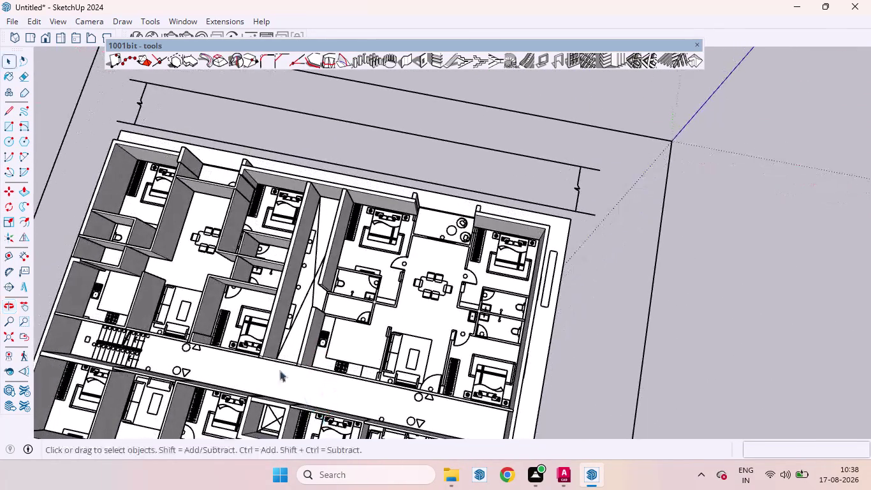
scroll(up, 3)
scroll(down, 3)
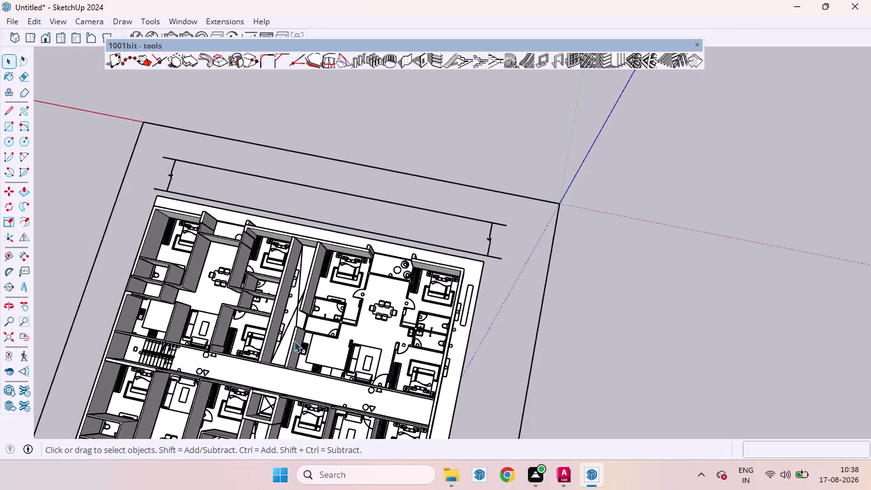
scroll(up, 3)
scroll(up, 3)
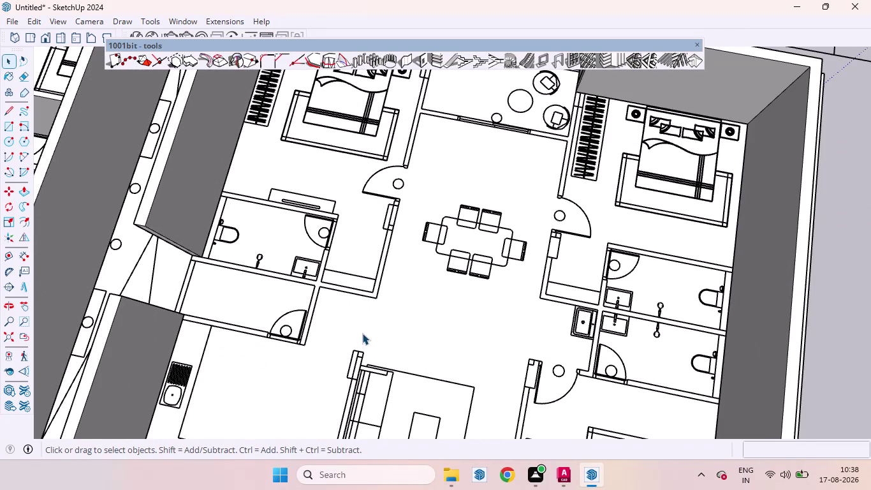
click(404, 67)
click(111, 348)
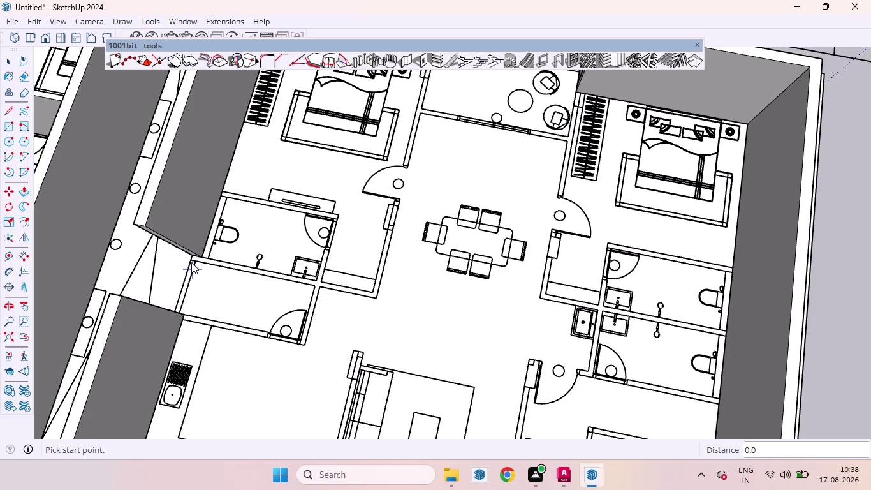
Start the wall at the existing corner and set its bend at the bathroom's far end.
scroll(up, 3)
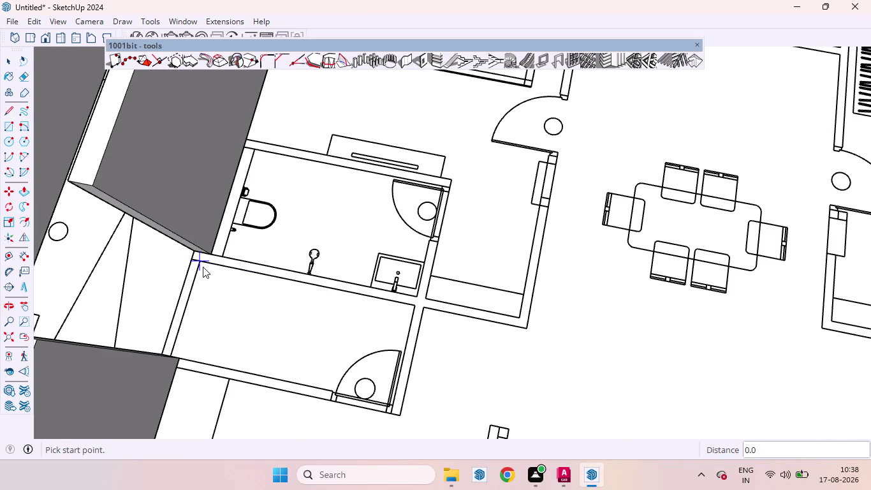
click(191, 257)
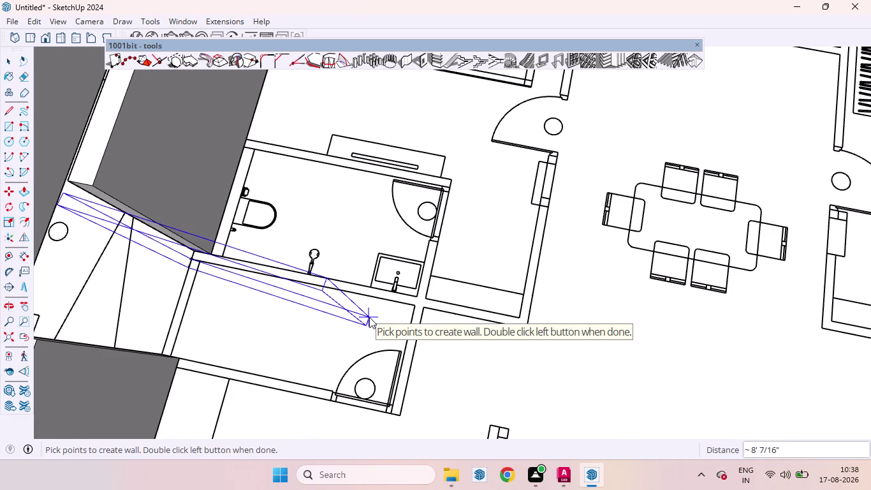
key(Escape)
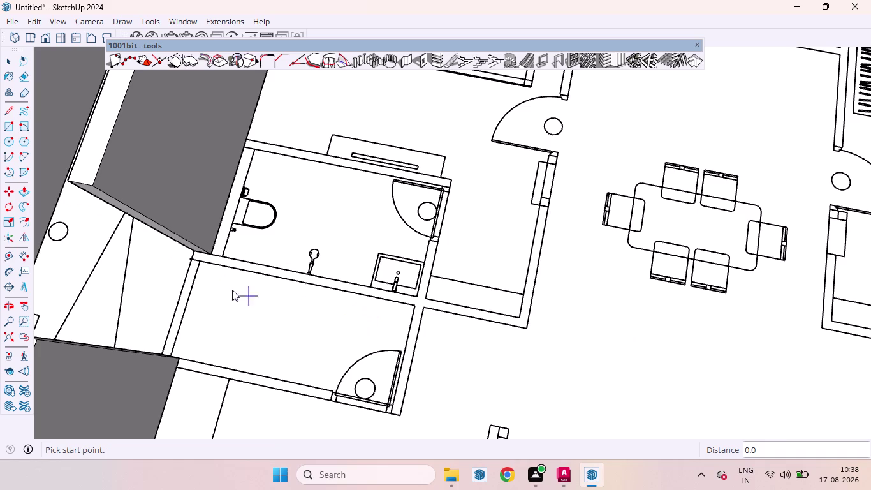
click(191, 251)
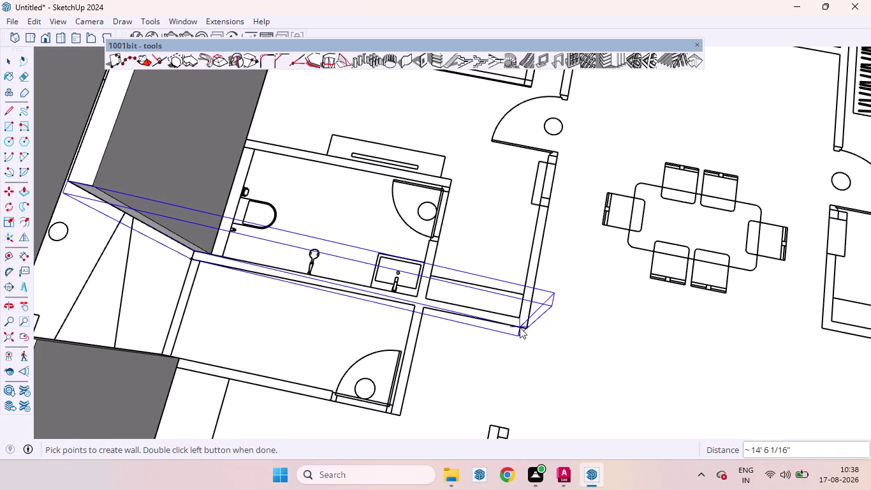
click(520, 317)
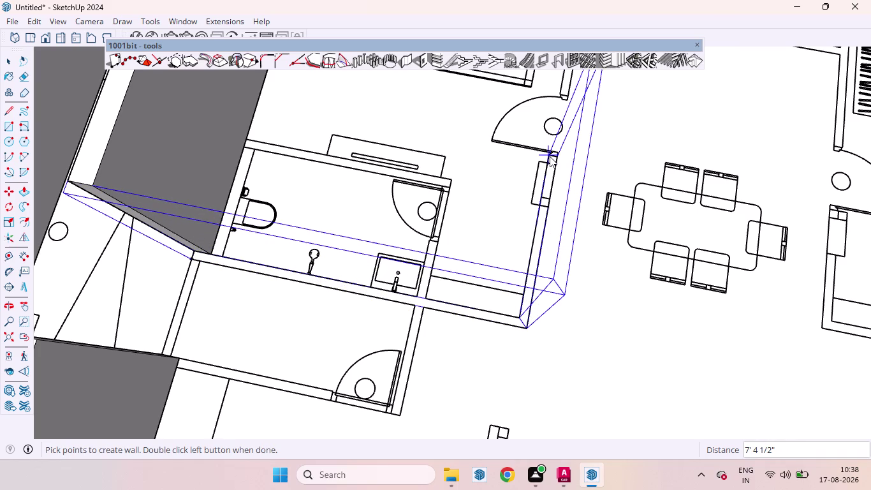
Run the L-shaped wall up beside the bedroom and finish it at the top wall.
scroll(down, 3)
scroll(down, 3)
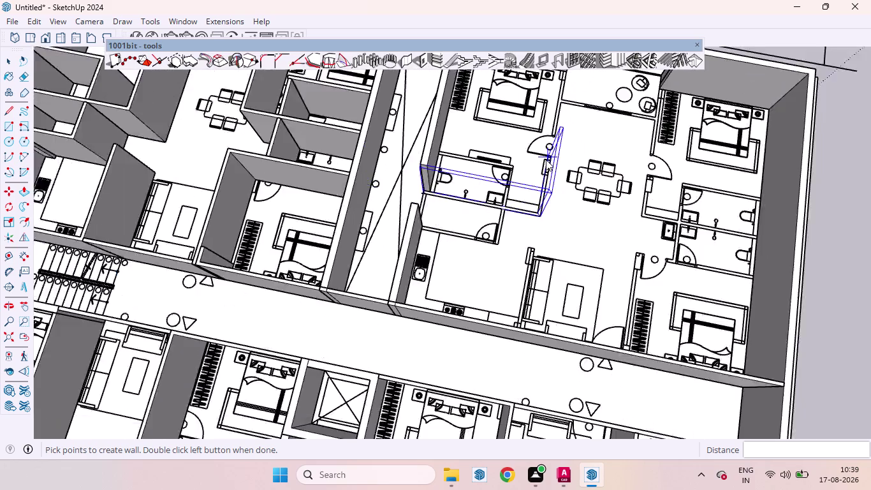
scroll(down, 3)
scroll(up, 3)
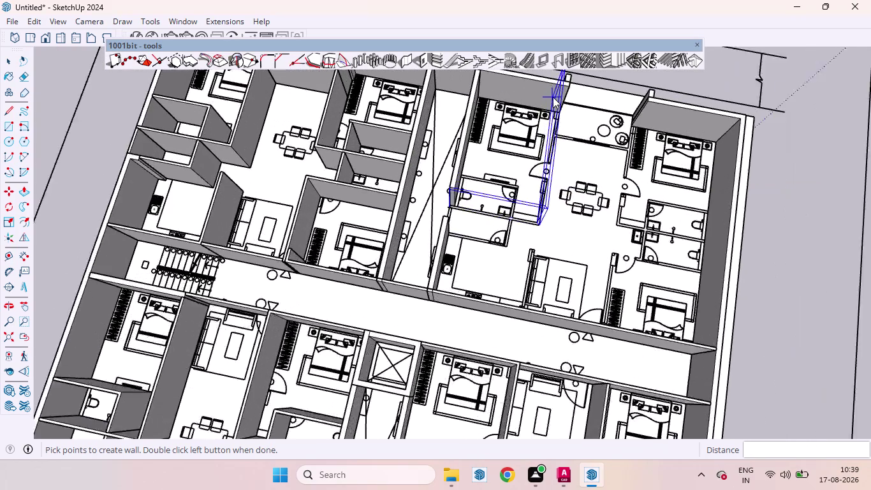
scroll(up, 3)
scroll(up, 3)
scroll(up, 3)
scroll(up, 3)
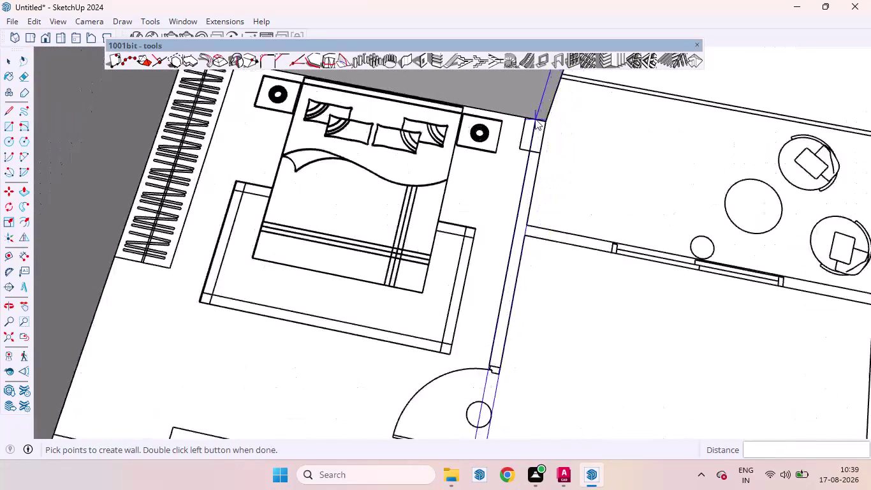
scroll(up, 3)
double_click(535, 120)
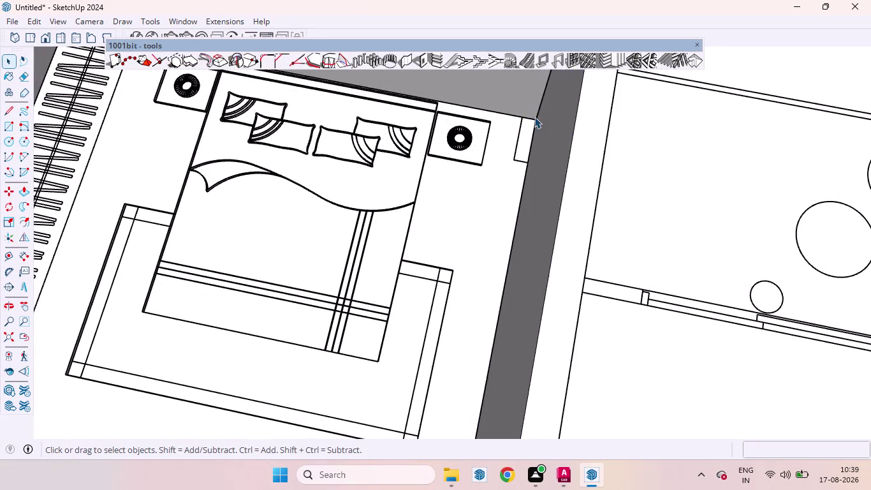
scroll(down, 3)
scroll(up, 3)
scroll(down, 3)
scroll(down, 3)
scroll(down, 3)
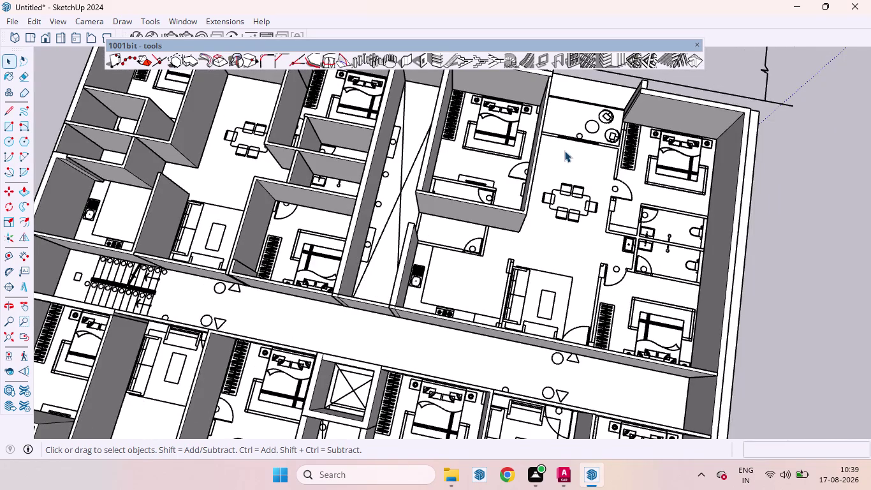
click(403, 59)
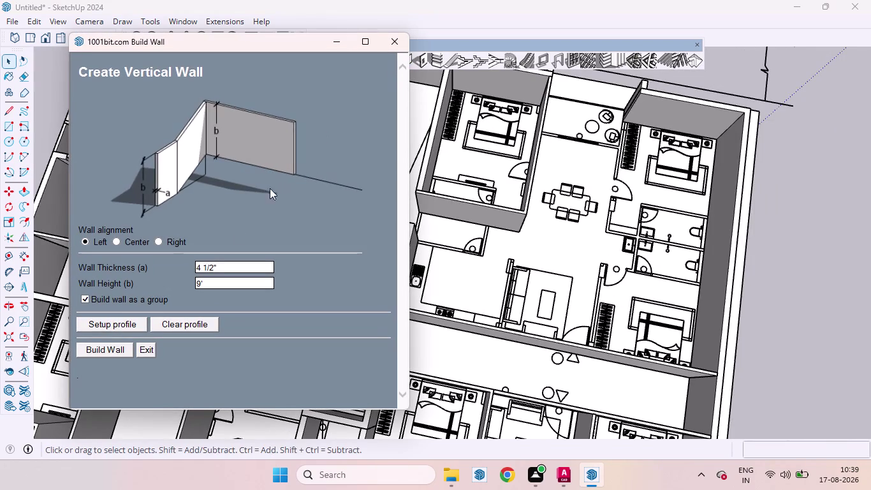
Build a short 9' wall from the bathroom wall's end to the wall beside the kitchen sink.
click(115, 348)
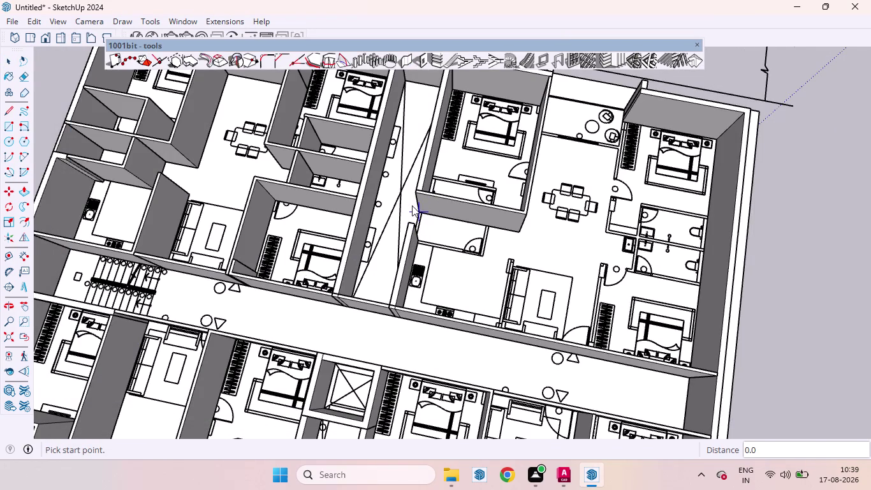
scroll(up, 3)
scroll(up, 3)
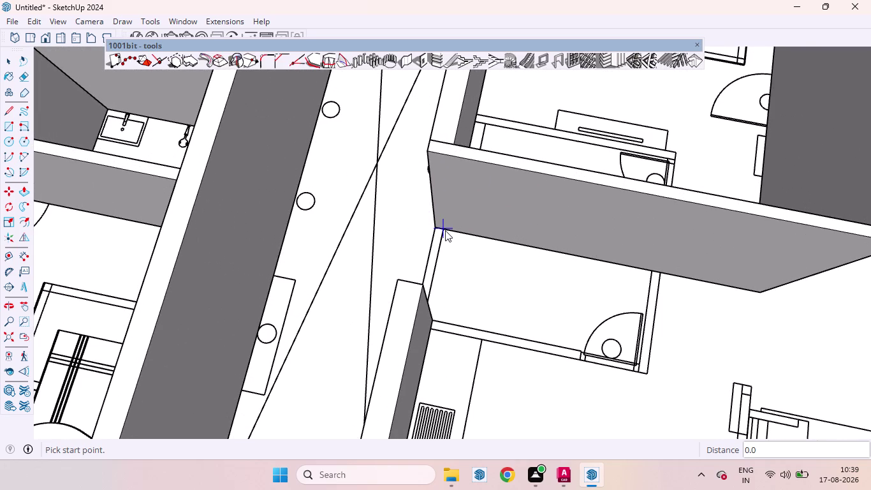
click(445, 230)
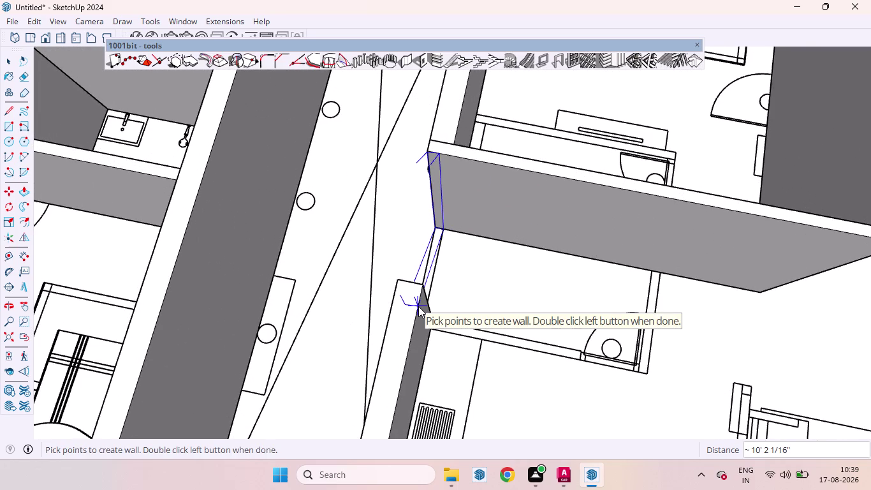
scroll(down, 3)
middle_drag(436, 264, 444, 353)
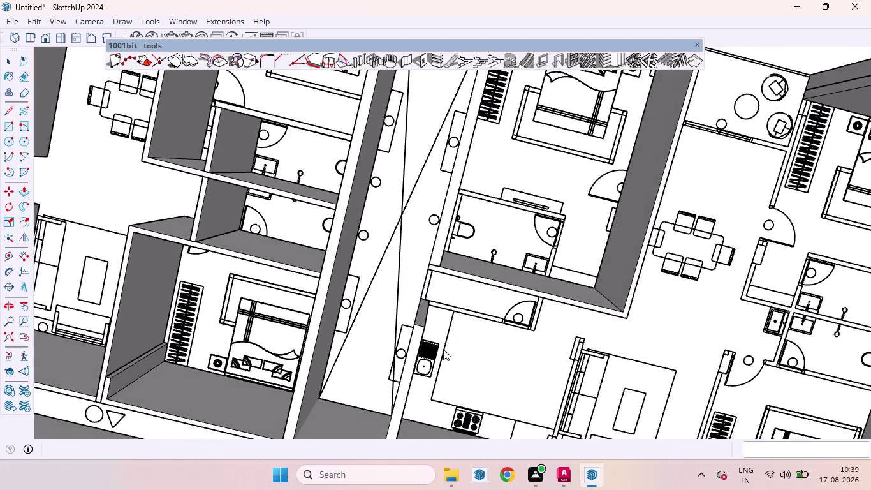
scroll(up, 3)
scroll(up, 3)
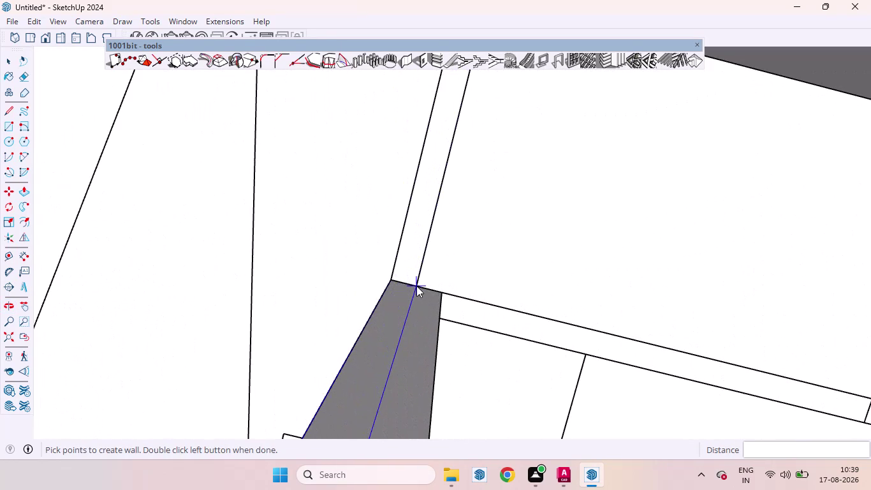
double_click(416, 286)
scroll(down, 3)
scroll(down, 3)
Orbit the model to inspect the new wall and the unit's walls in 3D.
middle_drag(483, 304, 408, 287)
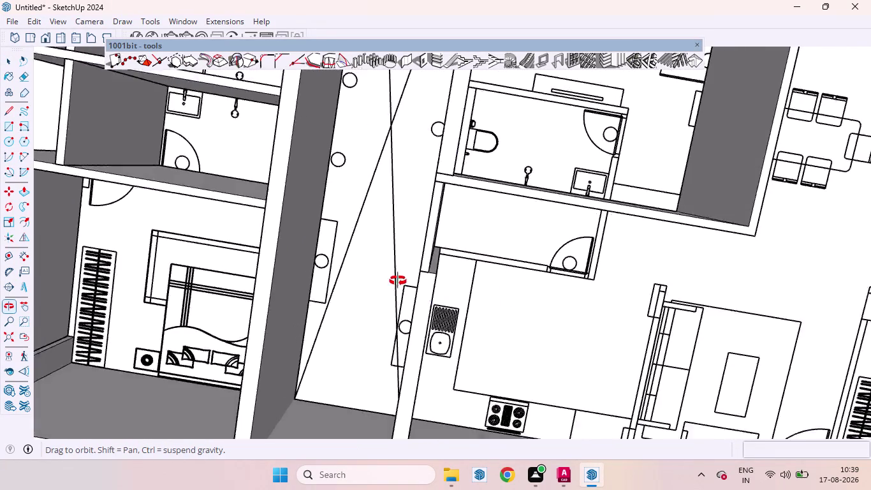
middle_drag(408, 287, 341, 208)
scroll(up, 3)
middle_drag(495, 266, 490, 270)
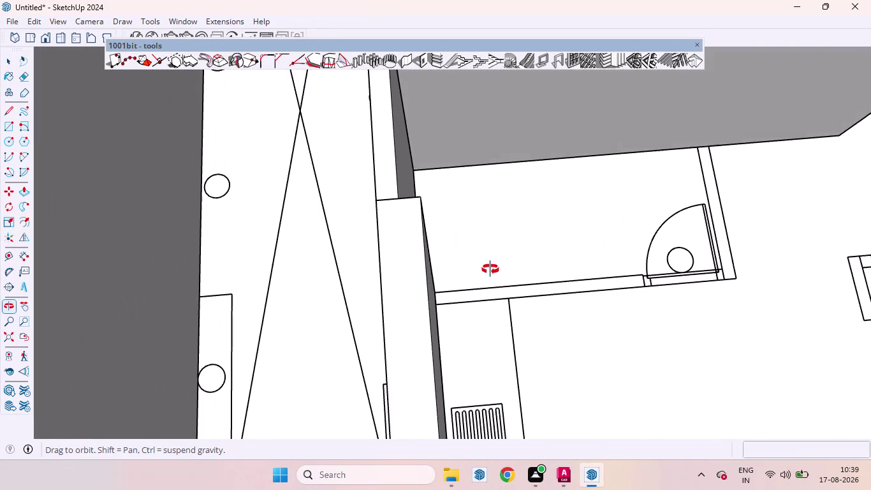
middle_drag(490, 269, 112, 242)
scroll(down, 3)
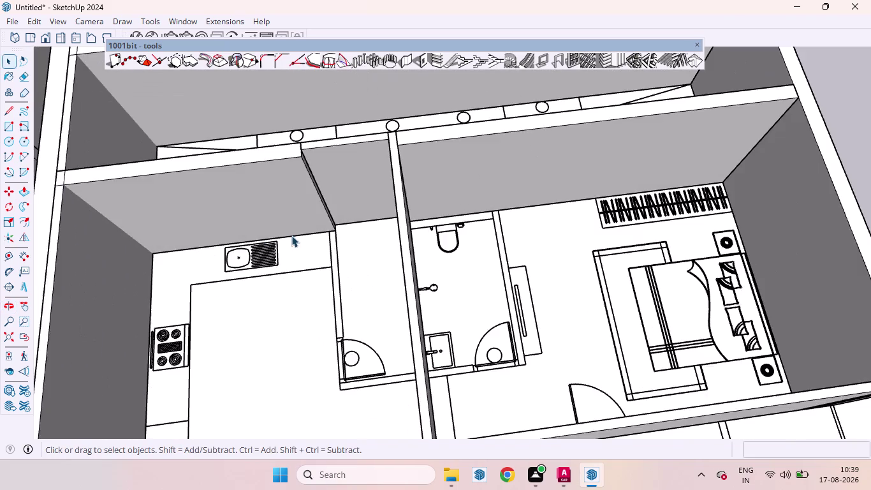
scroll(down, 3)
scroll(up, 3)
middle_drag(392, 310, 449, 253)
scroll(up, 3)
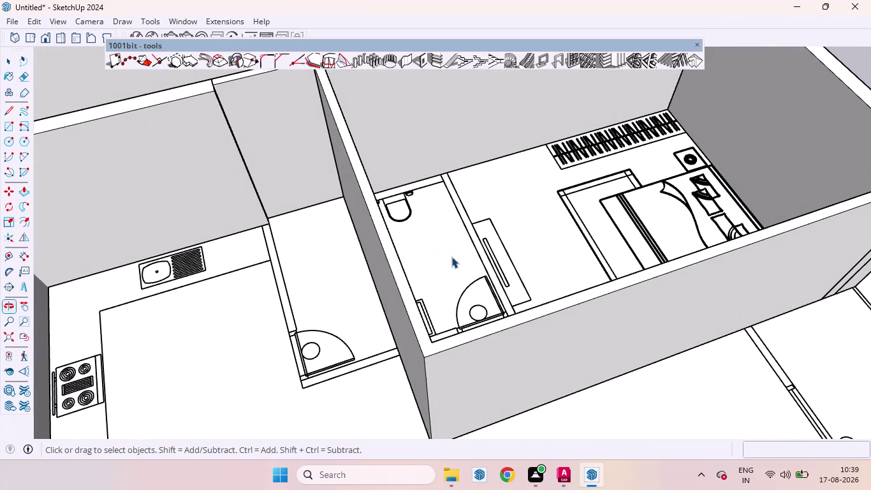
click(409, 53)
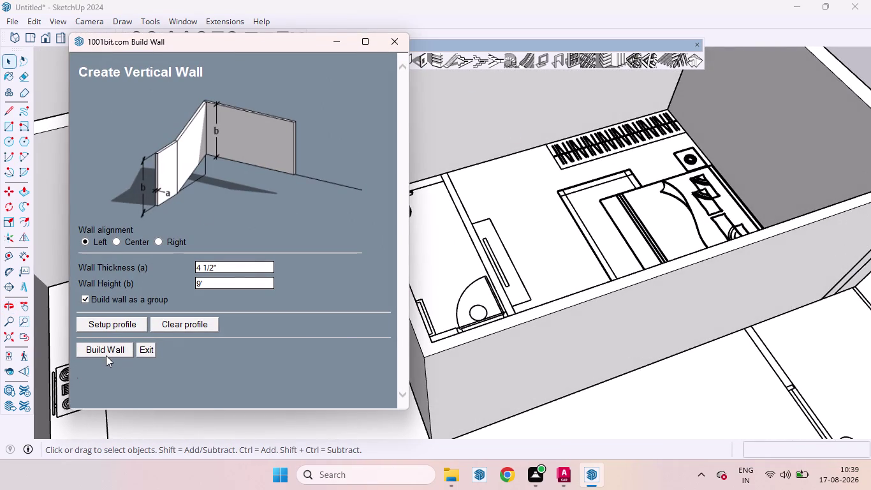
Build a 9' wall from the kitchen corner, past the bathroom door, to the bedroom wall.
click(105, 354)
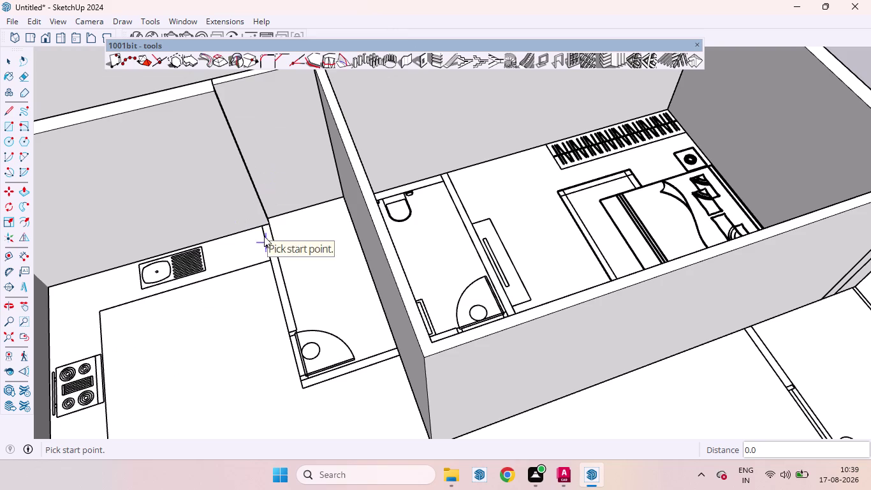
click(267, 222)
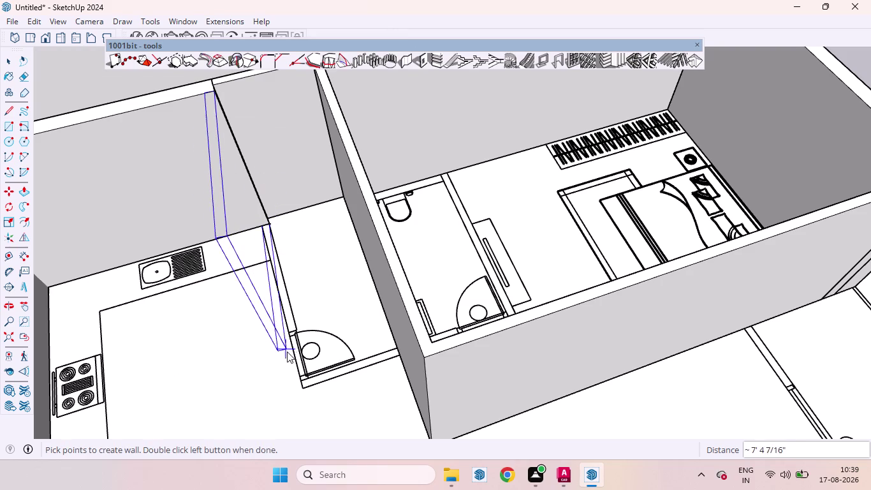
drag(310, 379, 393, 347)
double_click(393, 346)
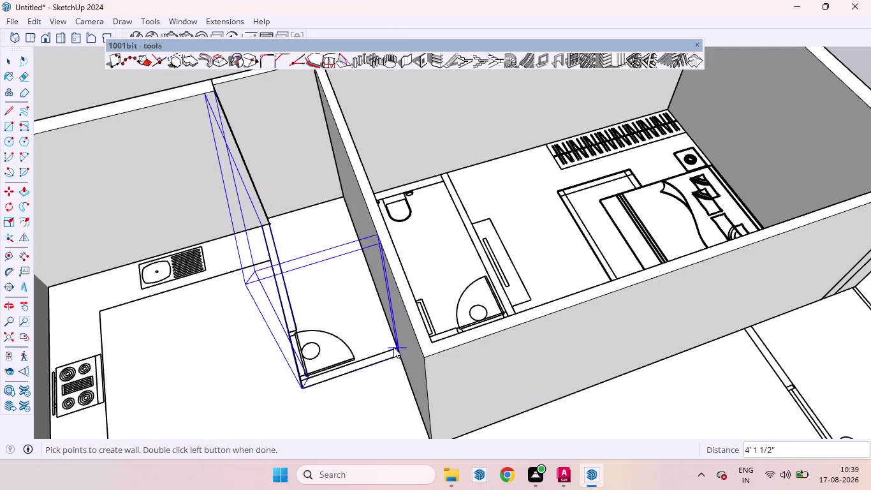
scroll(down, 3)
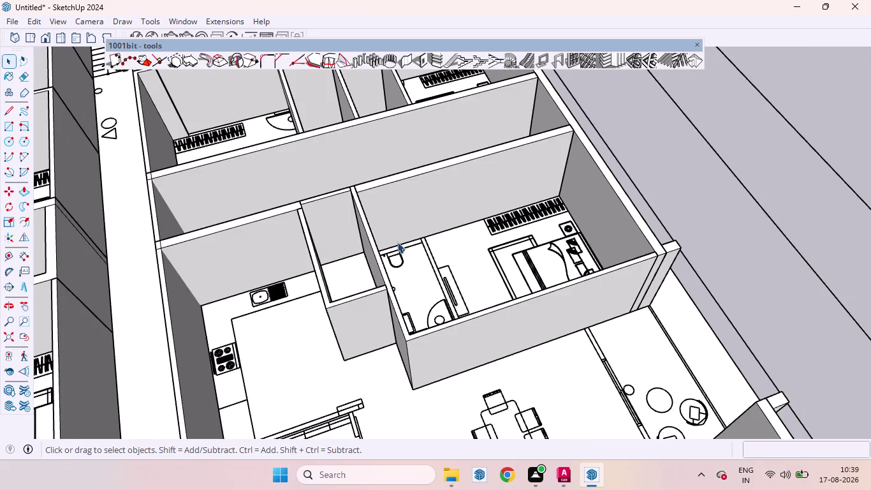
scroll(up, 3)
middle_drag(445, 304, 462, 364)
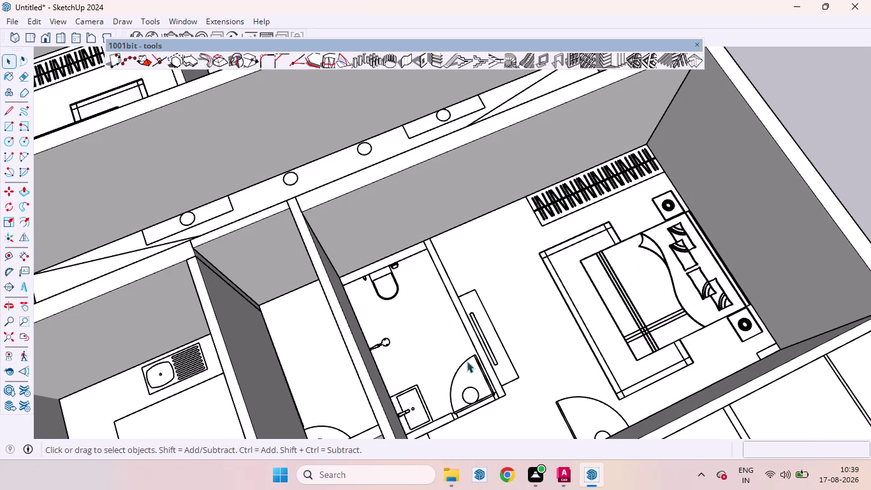
Build a second 9' wall from the upper wall, bending near the bathroom door, around the bathroom.
click(402, 63)
click(103, 357)
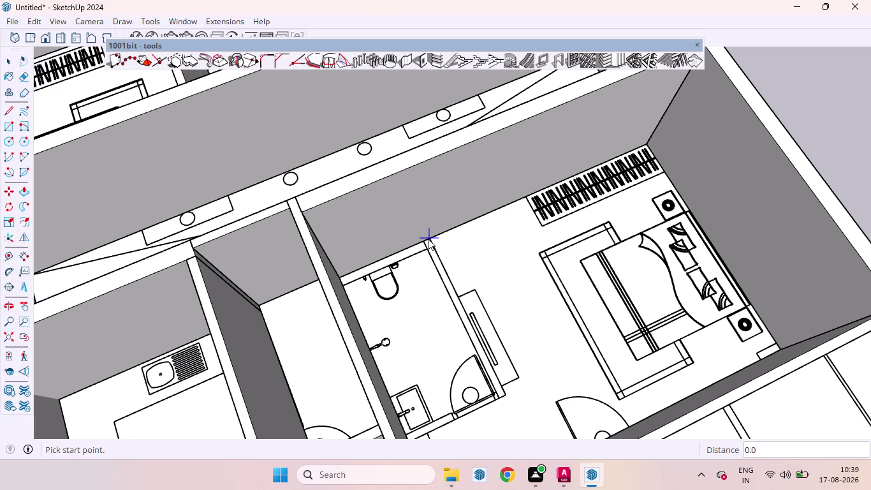
click(428, 238)
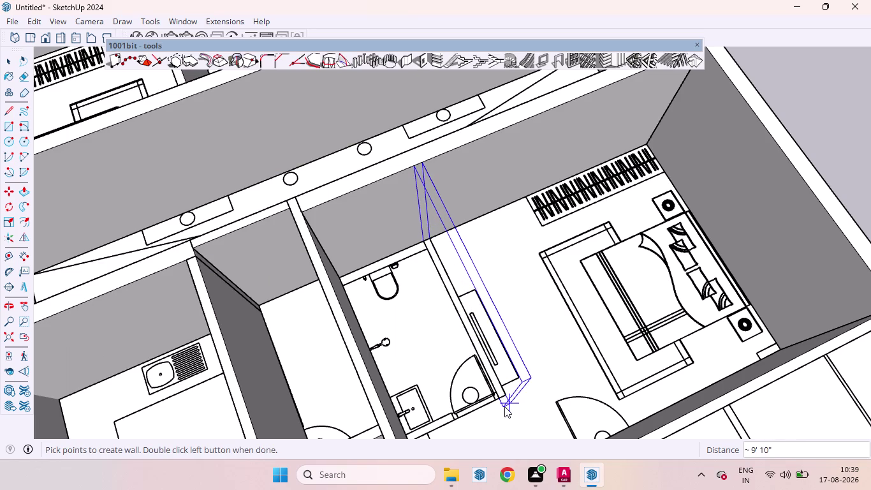
click(505, 396)
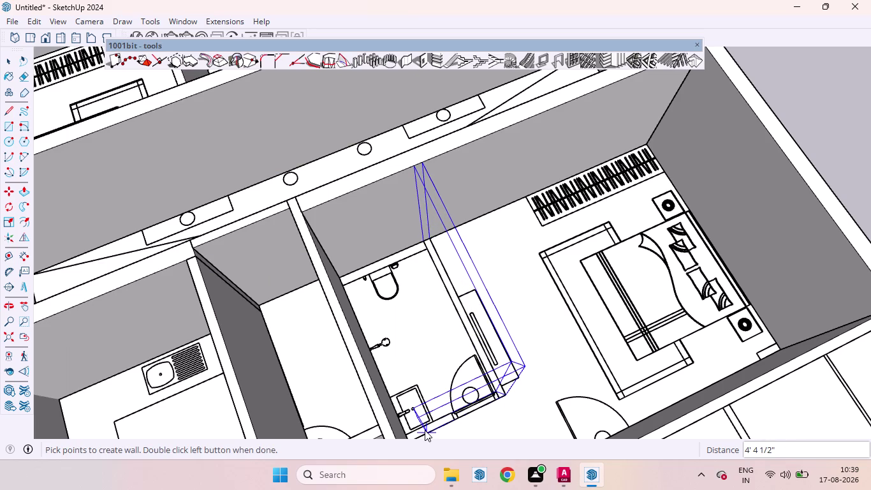
scroll(down, 3)
scroll(down, 3)
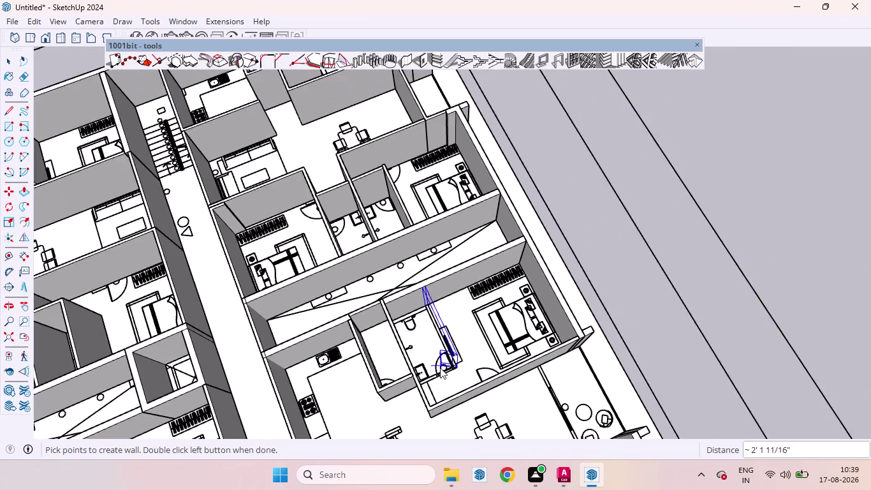
scroll(up, 3)
scroll(up, 3)
scroll(up, 3)
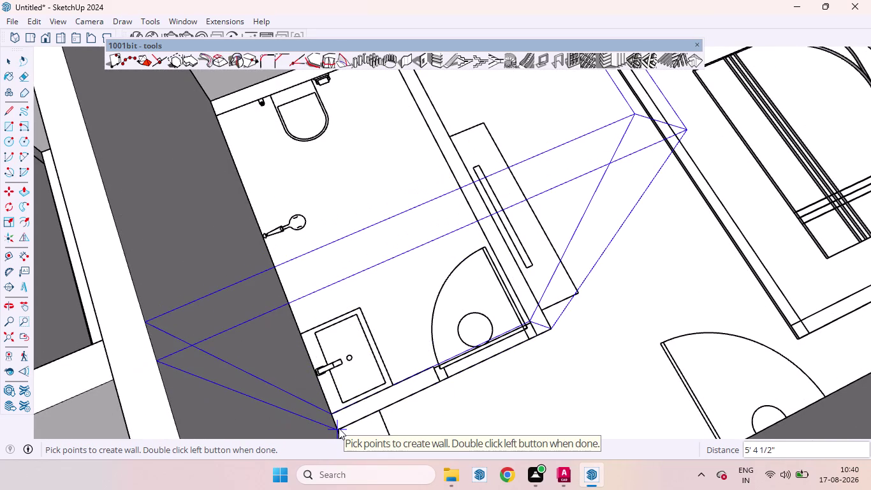
double_click(339, 427)
scroll(down, 3)
scroll(down, 3)
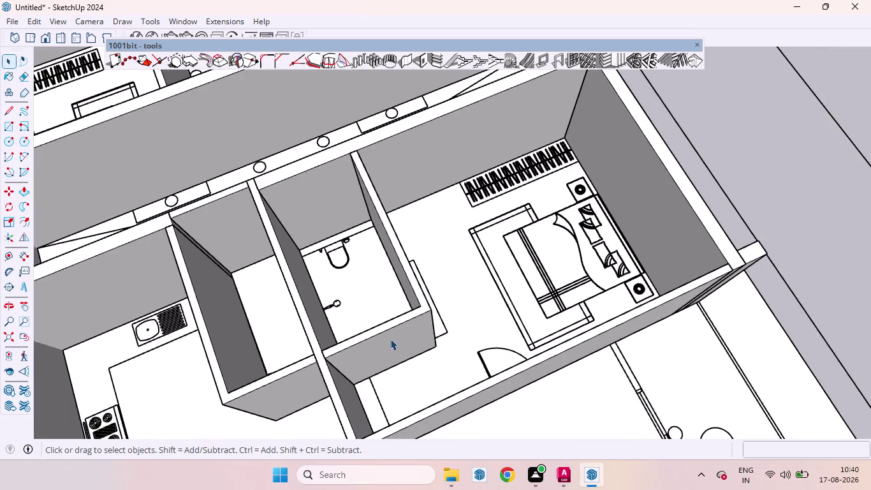
scroll(down, 3)
scroll(down, 3)
scroll(down, 3)
scroll(up, 3)
Start a 9' wall beside the lounge chairs with its first corner at the dining area's end.
scroll(down, 3)
scroll(up, 3)
scroll(down, 3)
scroll(up, 3)
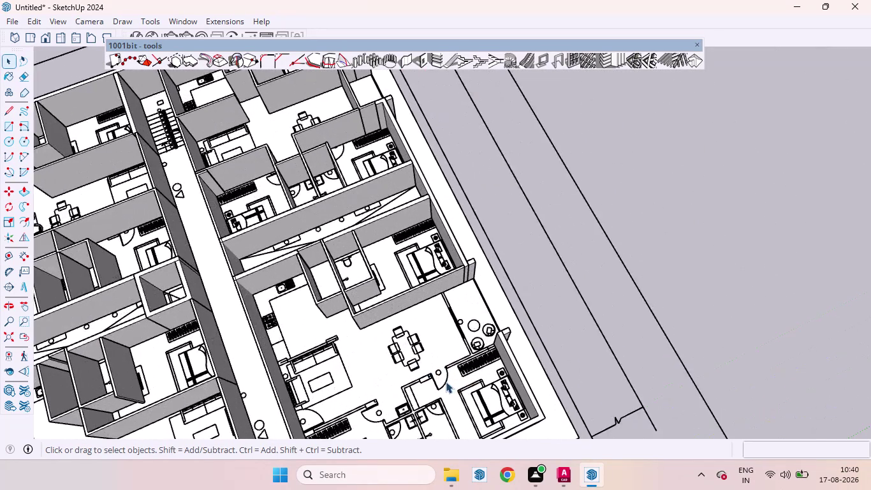
scroll(up, 3)
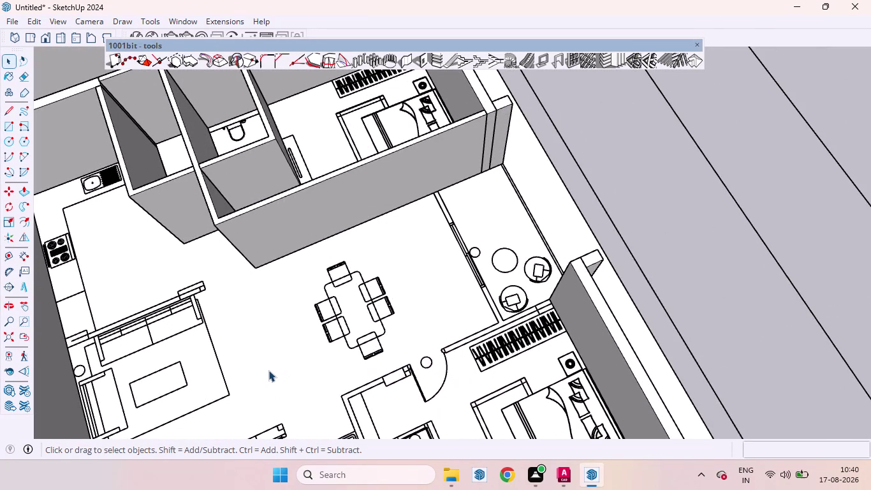
click(409, 58)
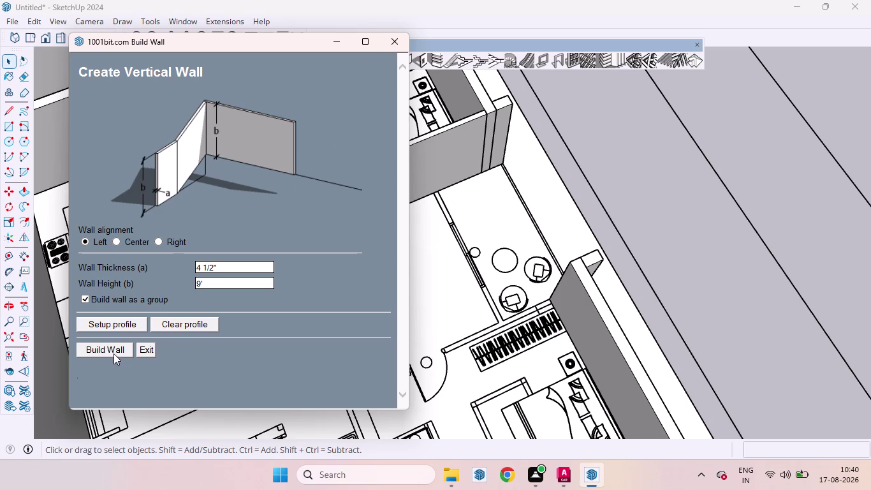
click(112, 351)
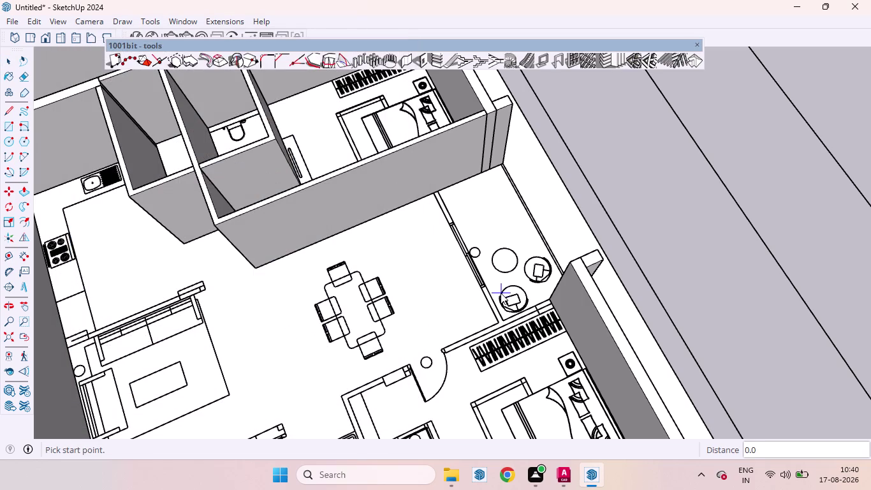
click(550, 305)
scroll(down, 3)
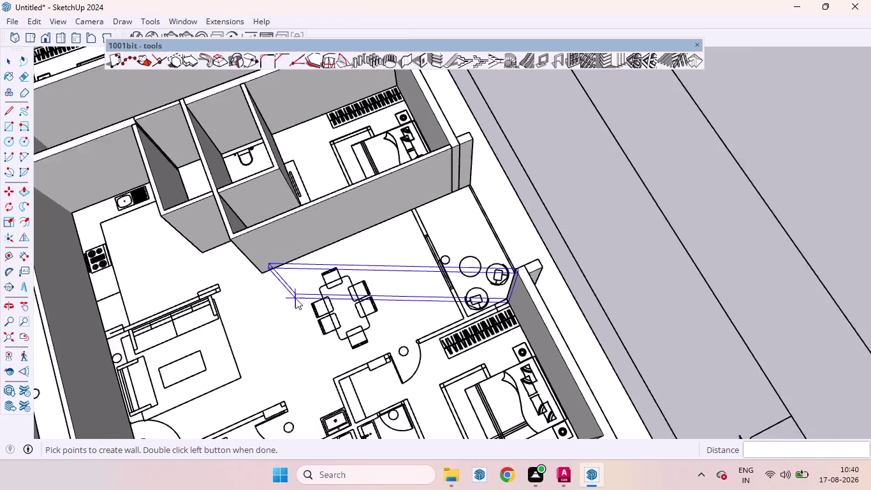
scroll(down, 3)
scroll(down, 3)
scroll(up, 3)
scroll(up, 3)
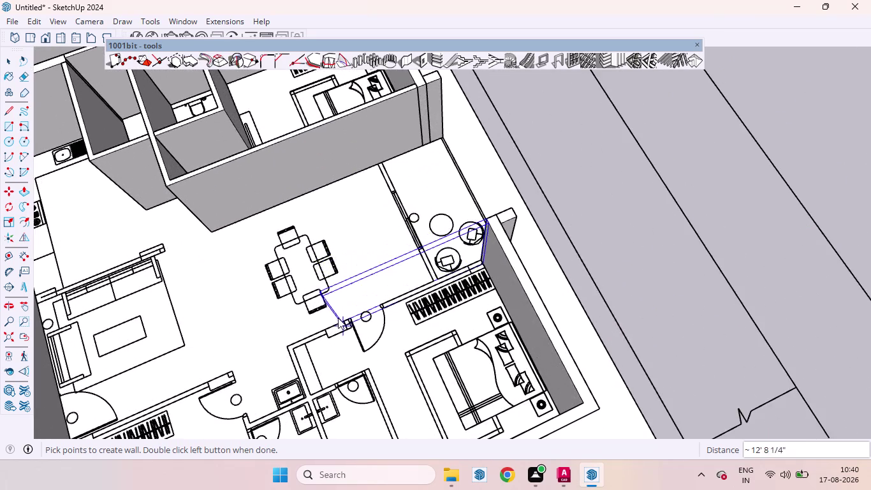
scroll(down, 3)
scroll(up, 3)
scroll(down, 3)
scroll(up, 3)
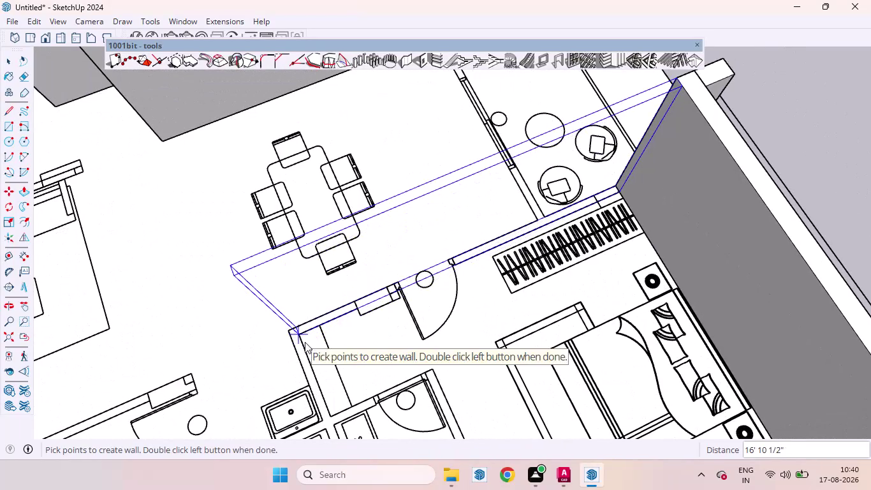
click(301, 339)
scroll(down, 3)
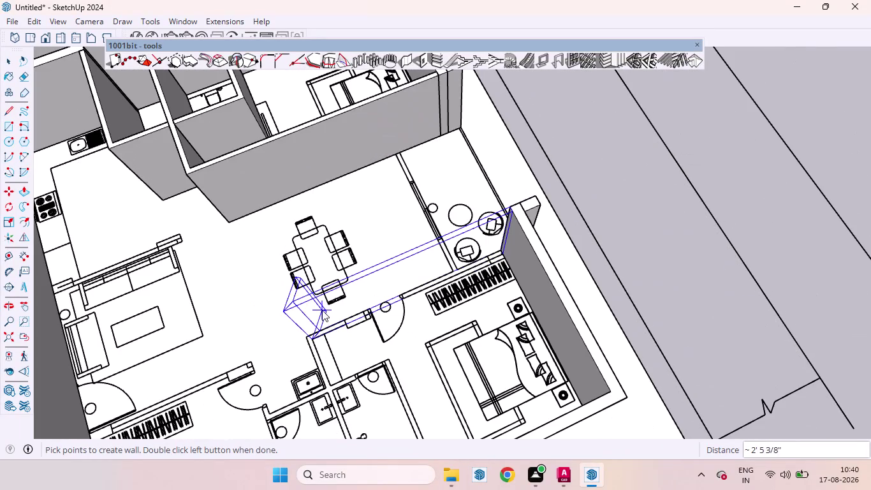
scroll(up, 3)
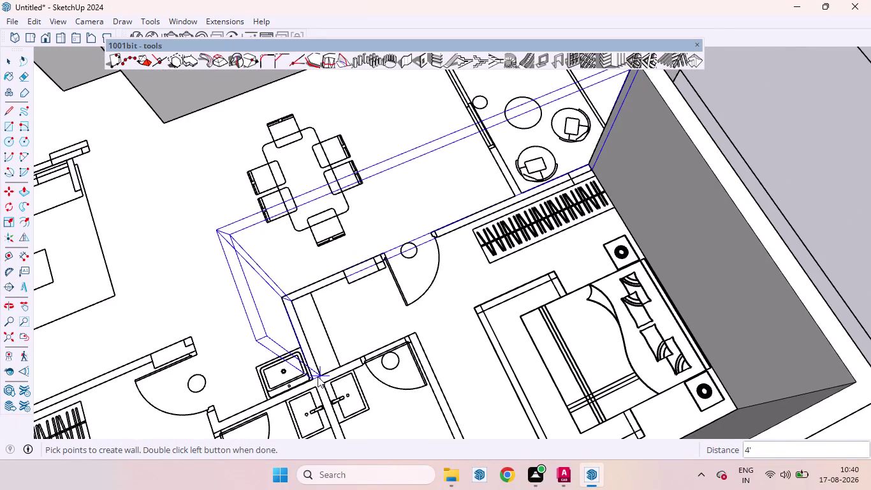
Continue the wall past the kitchen sink and the bathroom's edge, ending at the outer wall.
click(318, 376)
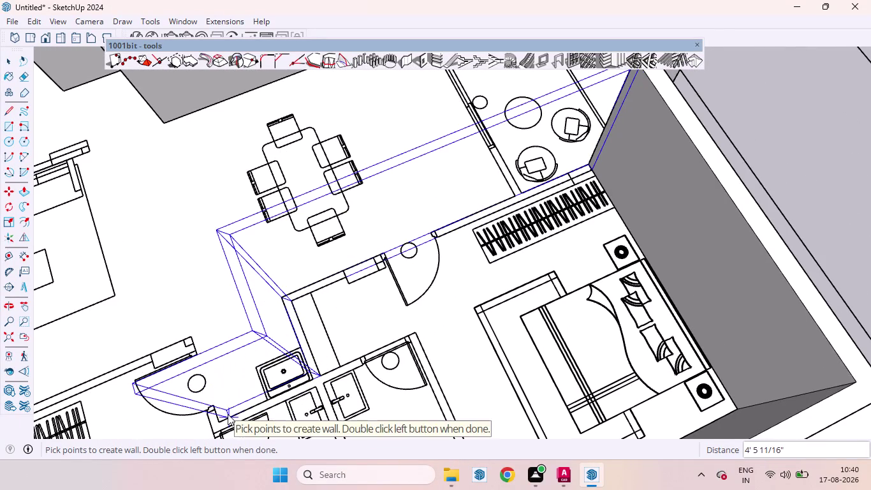
scroll(up, 3)
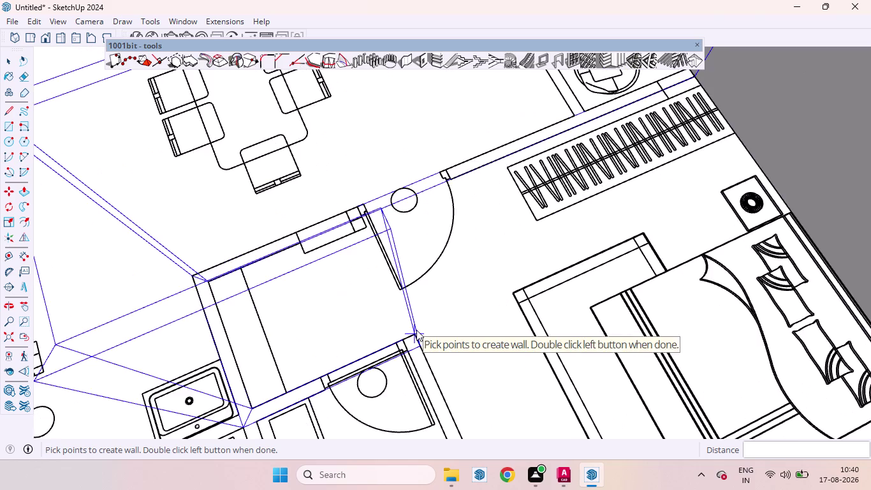
scroll(up, 3)
scroll(down, 3)
click(412, 338)
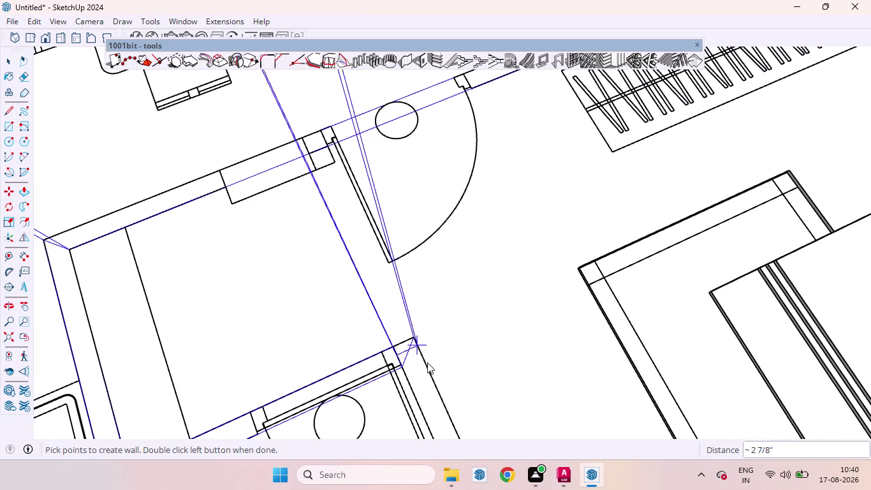
scroll(down, 3)
scroll(down, 3)
scroll(up, 3)
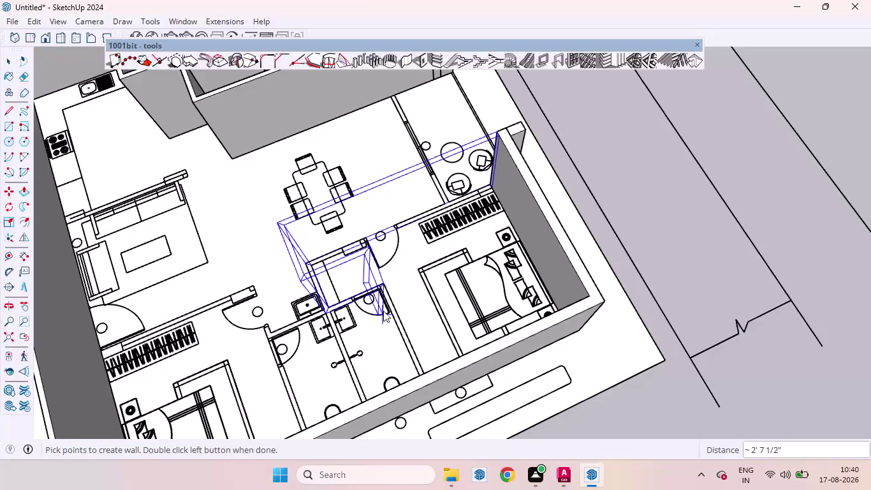
middle_drag(386, 313, 656, 328)
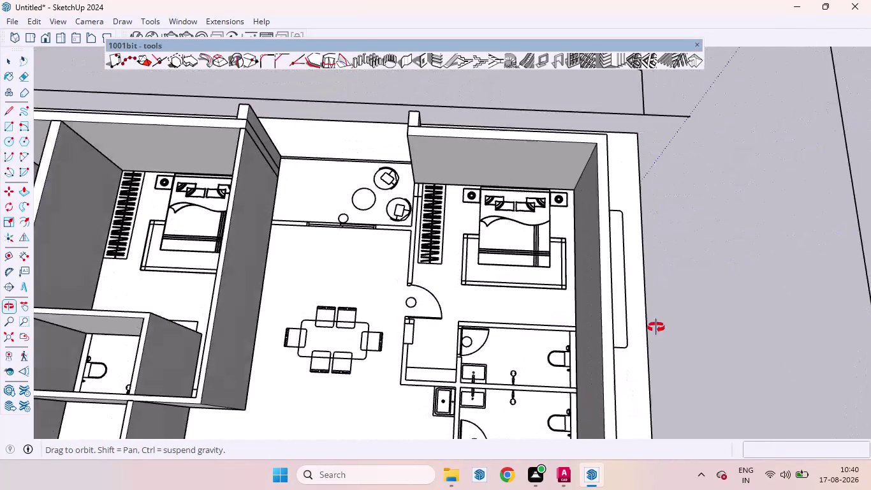
middle_drag(656, 327, 656, 326)
scroll(up, 3)
scroll(up, 3)
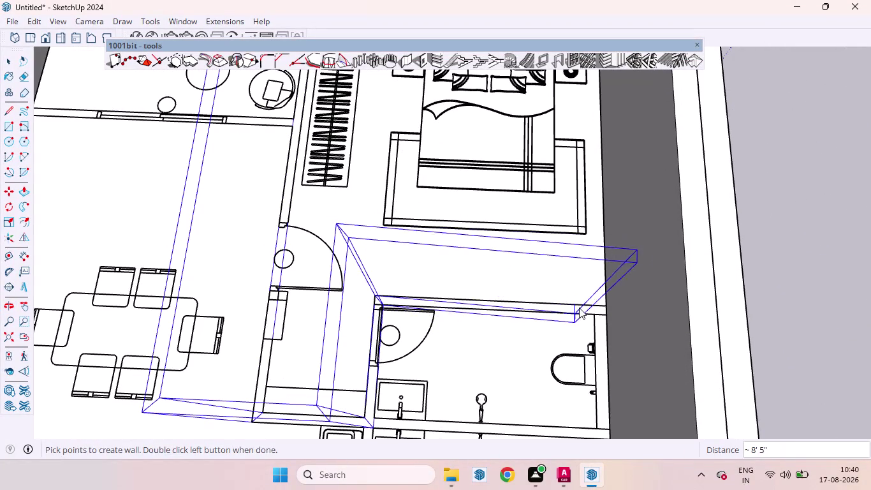
double_click(603, 303)
scroll(down, 3)
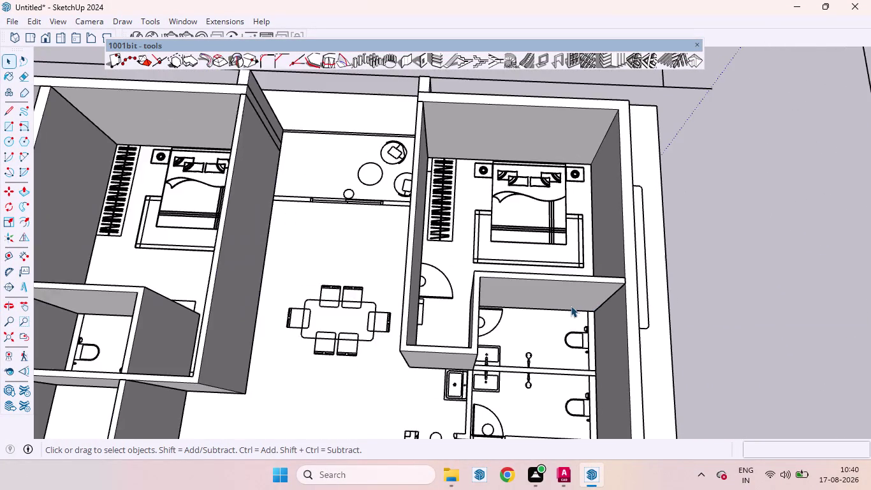
scroll(down, 3)
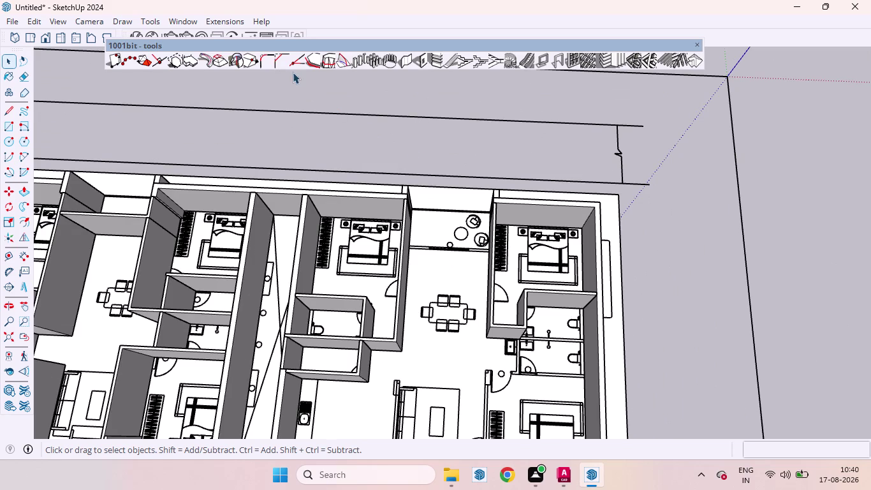
click(401, 57)
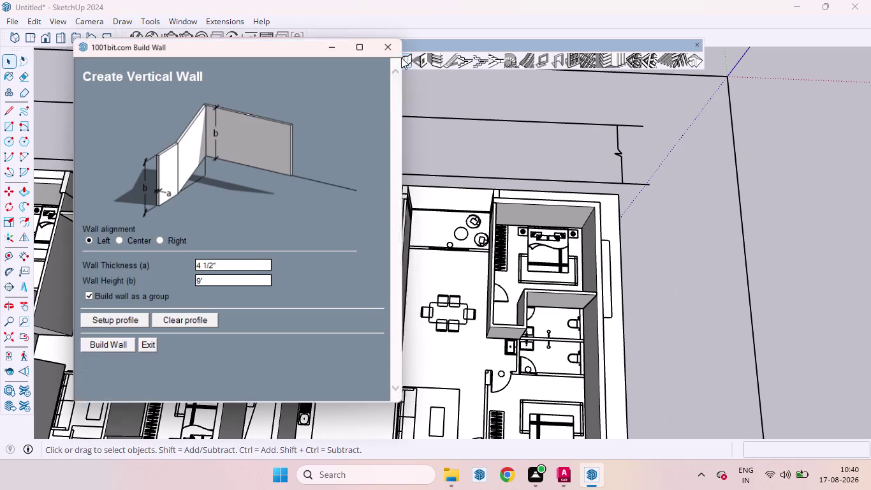
Build a wall across the open front of the lounge-chair seating area.
click(104, 347)
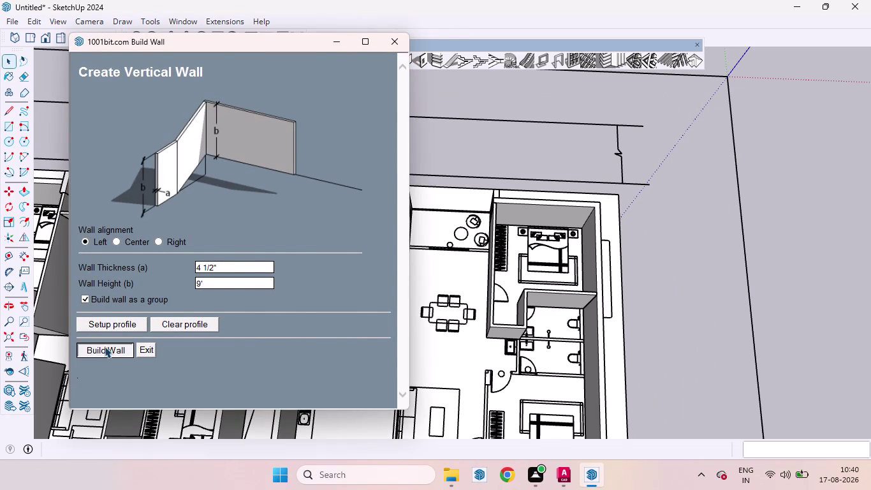
scroll(up, 3)
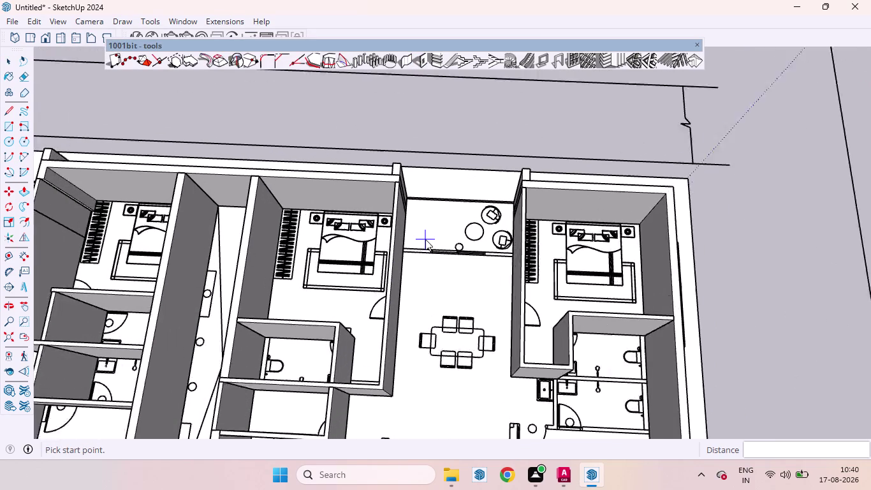
scroll(up, 3)
scroll(up, 3)
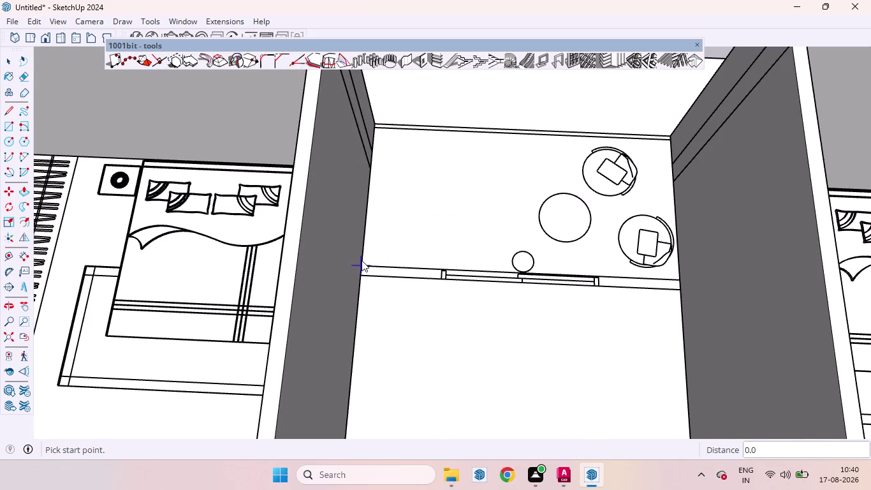
click(363, 266)
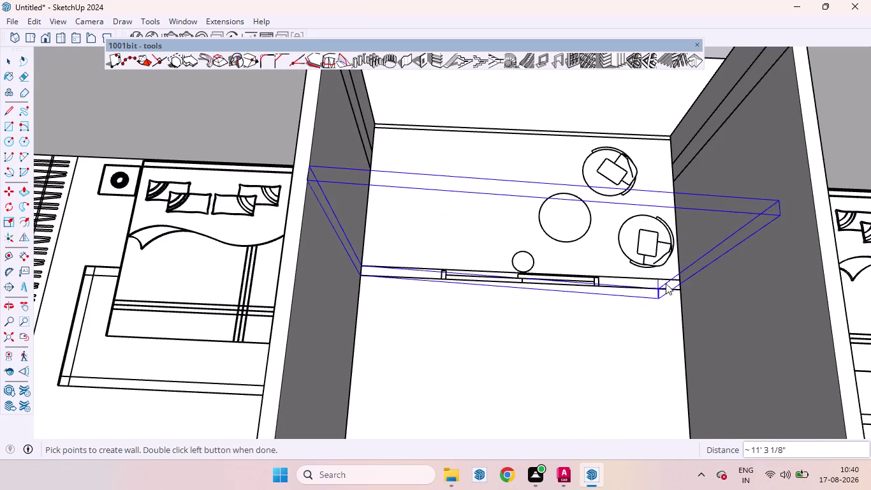
double_click(678, 277)
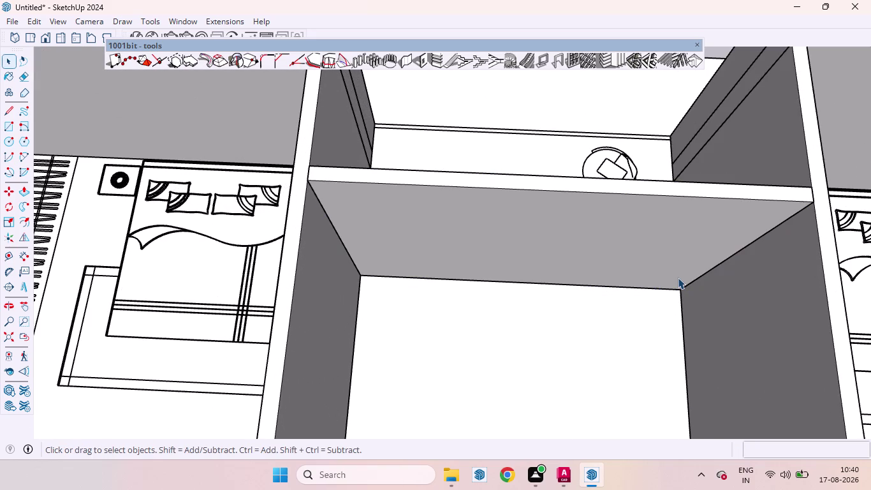
scroll(down, 3)
scroll(down, 3)
scroll(down, 3)
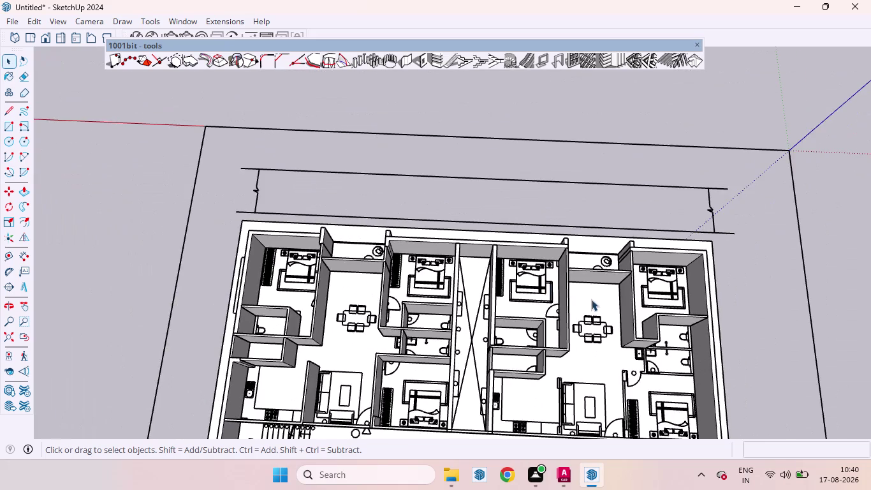
scroll(up, 3)
Orbit over the walled floor plan in 3D, settling on the living room and kitchen.
middle_drag(635, 385, 578, 239)
scroll(up, 3)
scroll(down, 3)
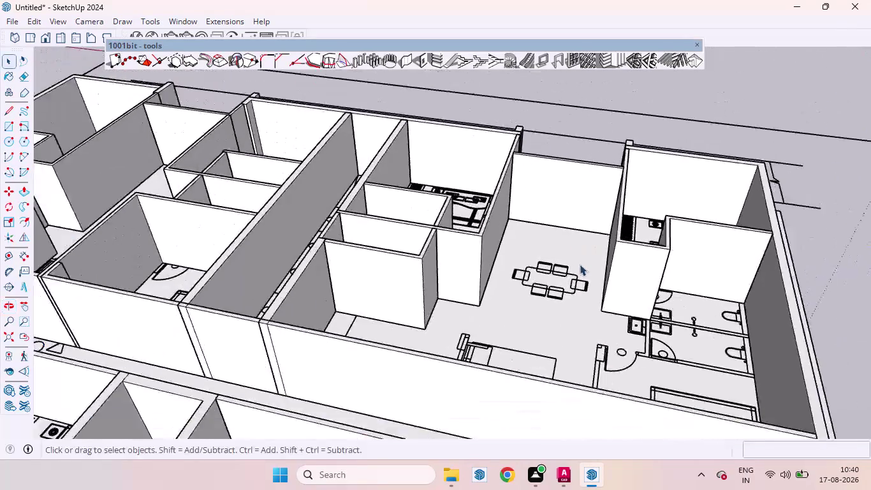
scroll(down, 3)
scroll(down, 3)
middle_drag(570, 253, 592, 407)
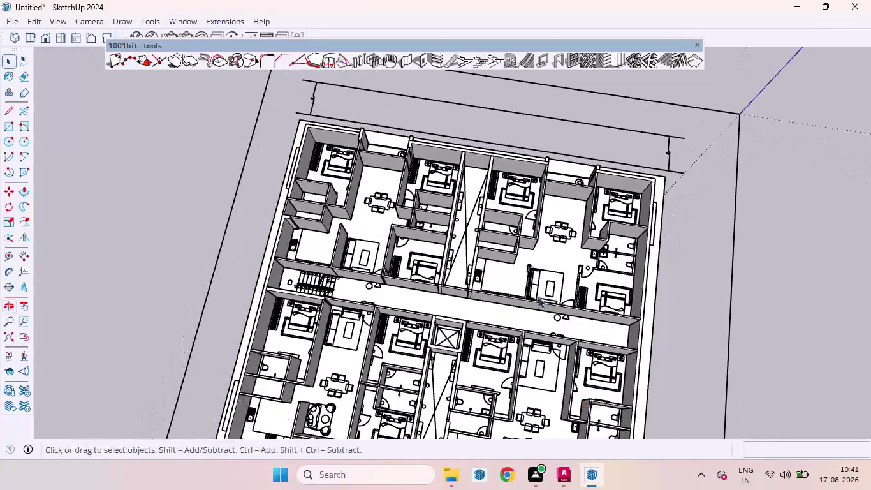
scroll(up, 3)
scroll(down, 3)
middle_drag(532, 303, 535, 370)
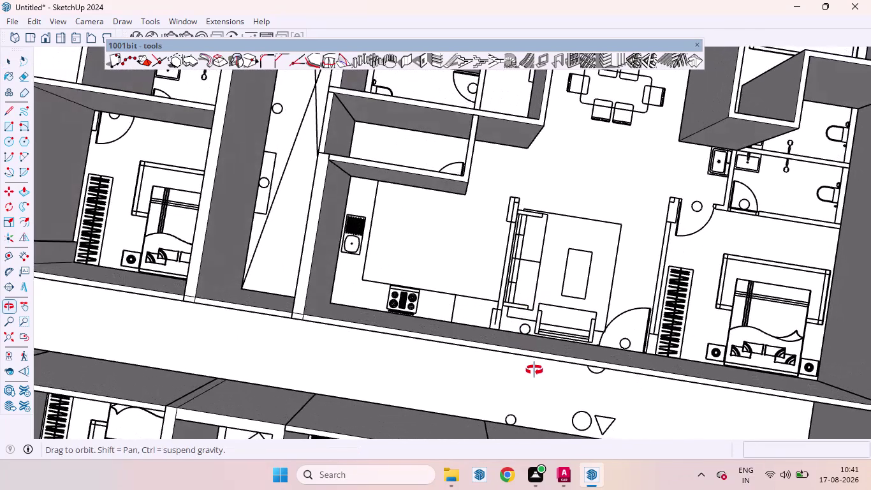
middle_drag(534, 370, 535, 370)
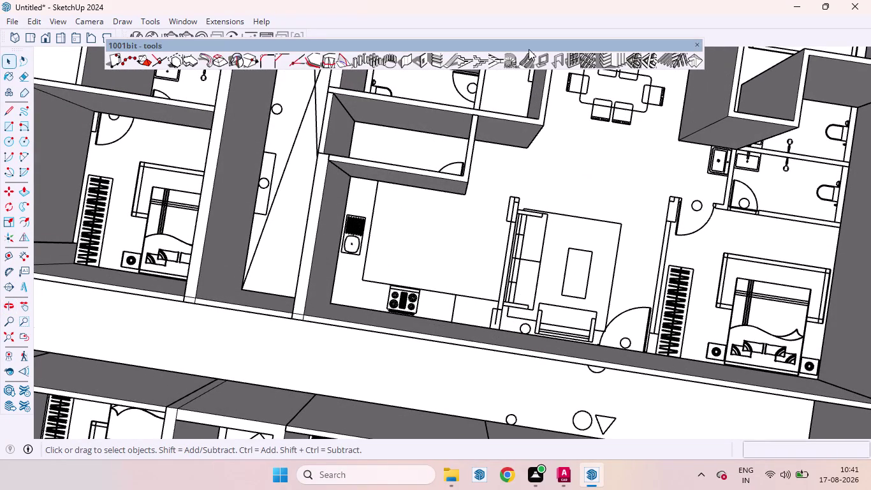
Build a 12' wall from the bathroom corner, bending by the bedroom door, to the corridor wall.
click(410, 63)
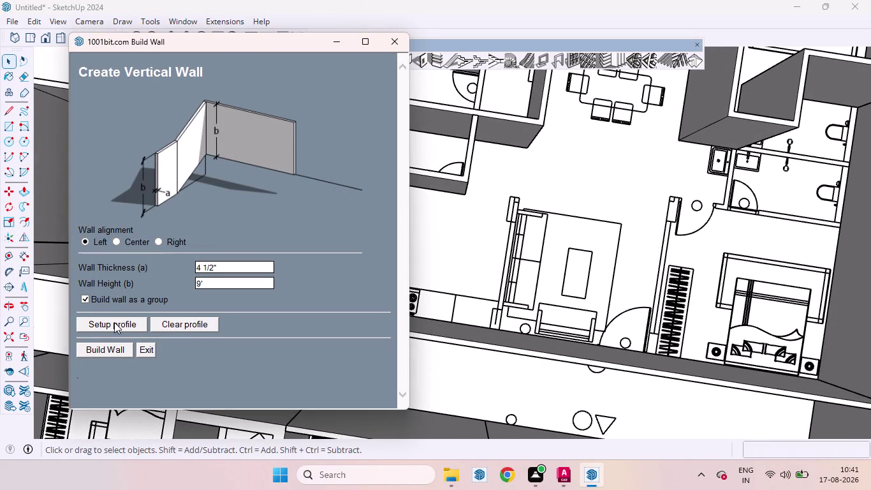
click(106, 345)
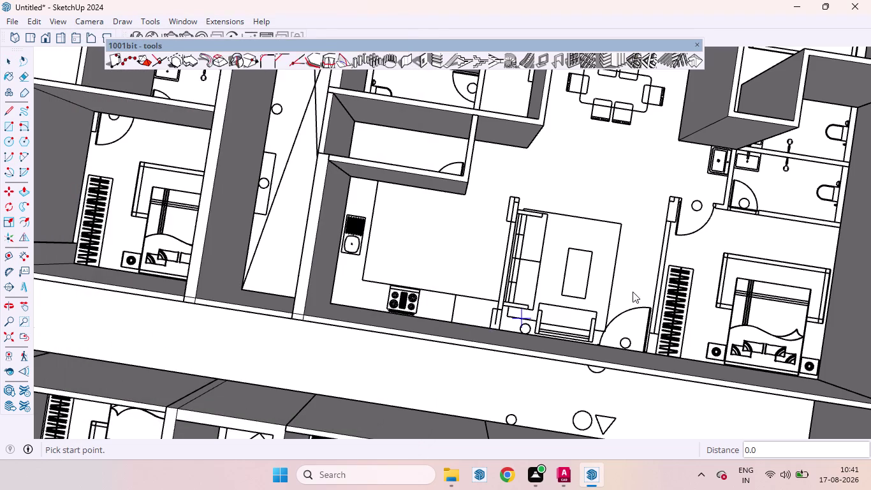
click(841, 230)
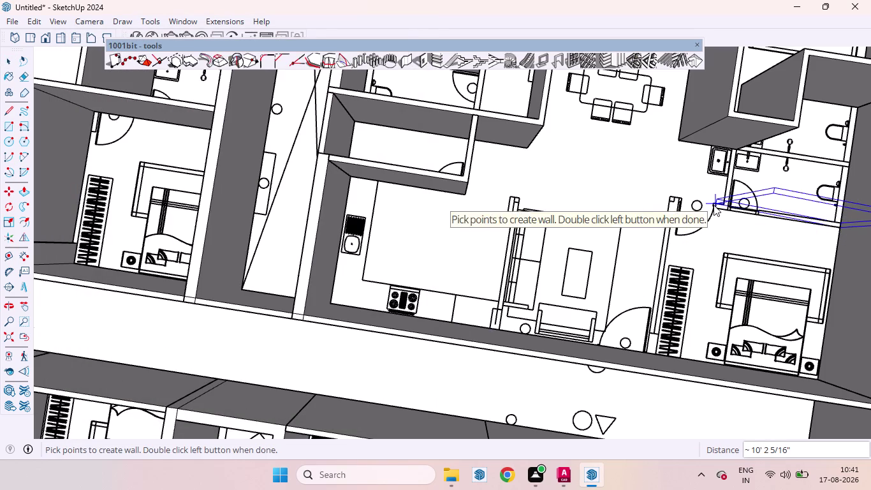
click(674, 202)
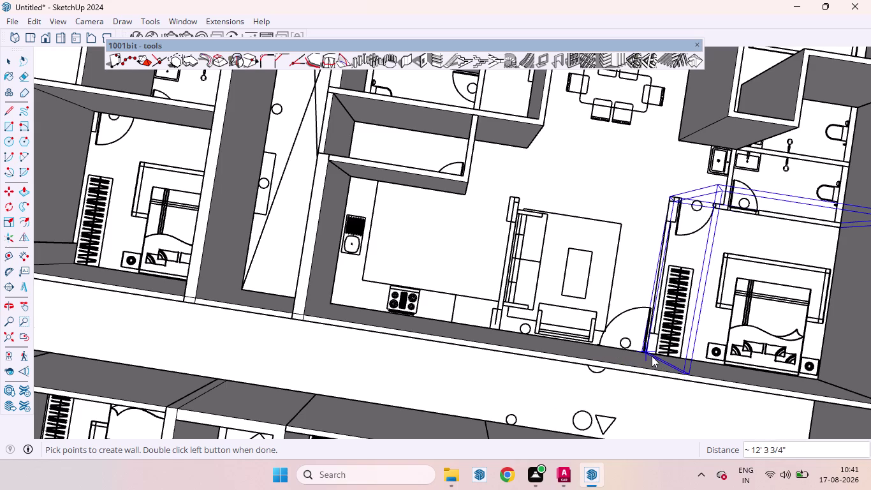
scroll(up, 3)
scroll(up, 3)
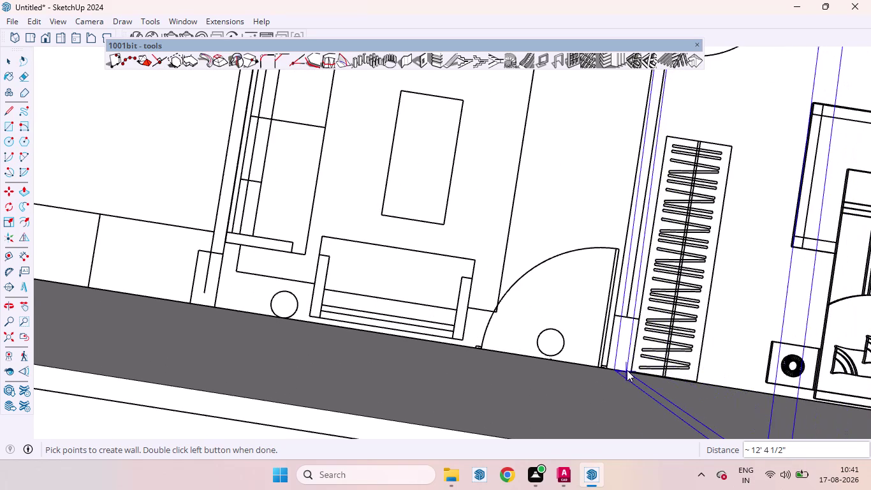
double_click(620, 369)
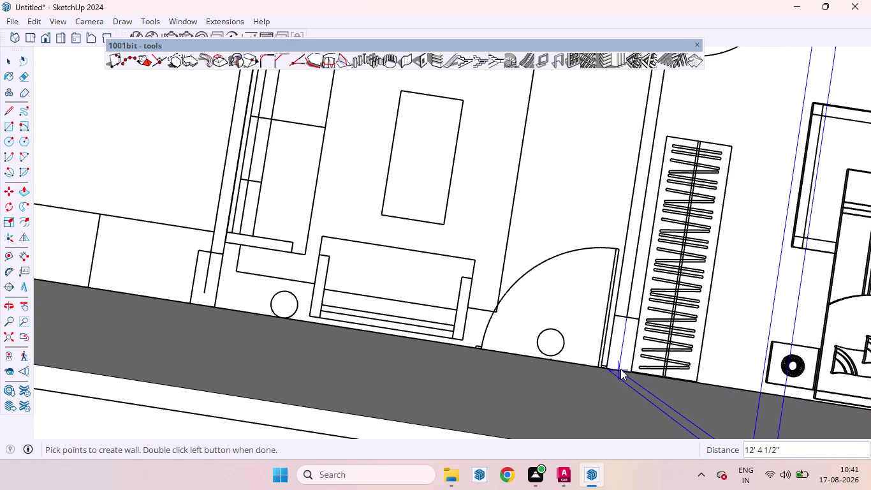
scroll(down, 3)
scroll(up, 3)
scroll(down, 3)
scroll(down, 3)
scroll(down, 3)
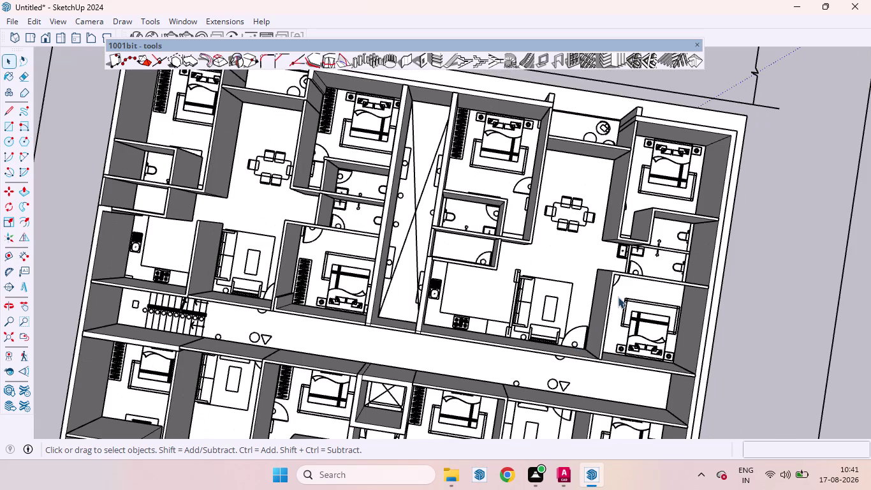
scroll(up, 3)
scroll(up, 3)
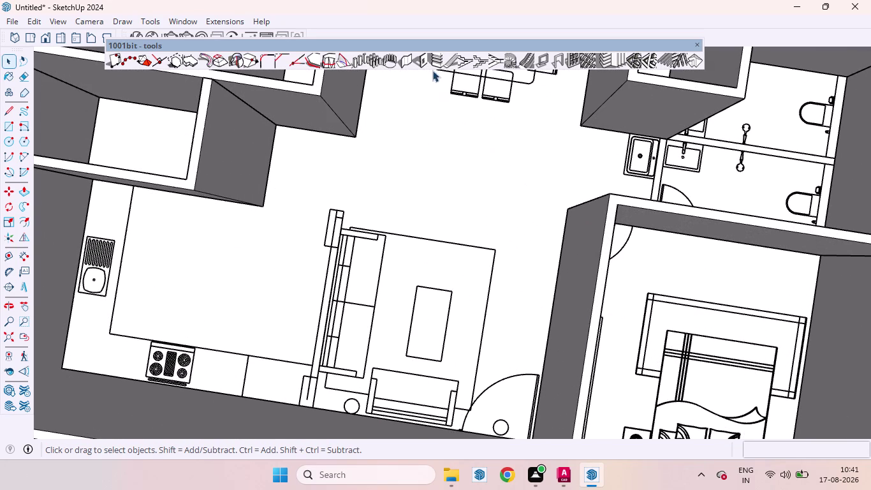
Build a wall along the kitchen-living line beside the sofa, from its top to its lower end.
click(405, 58)
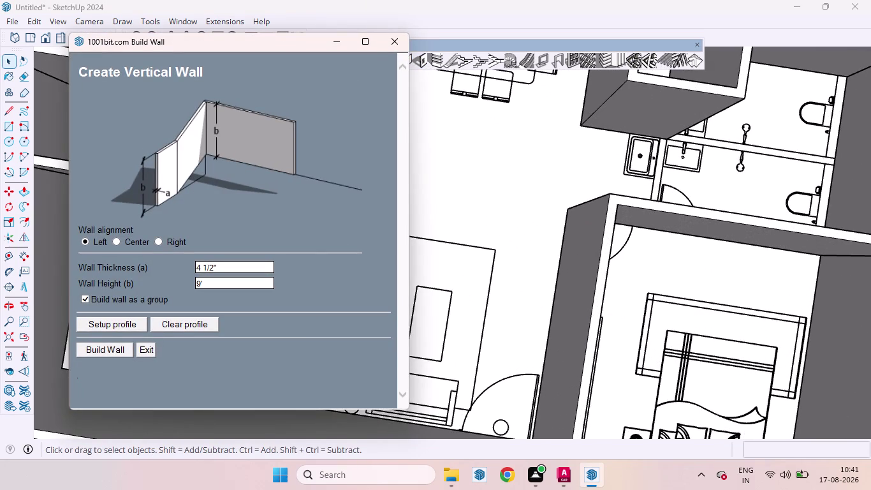
click(103, 347)
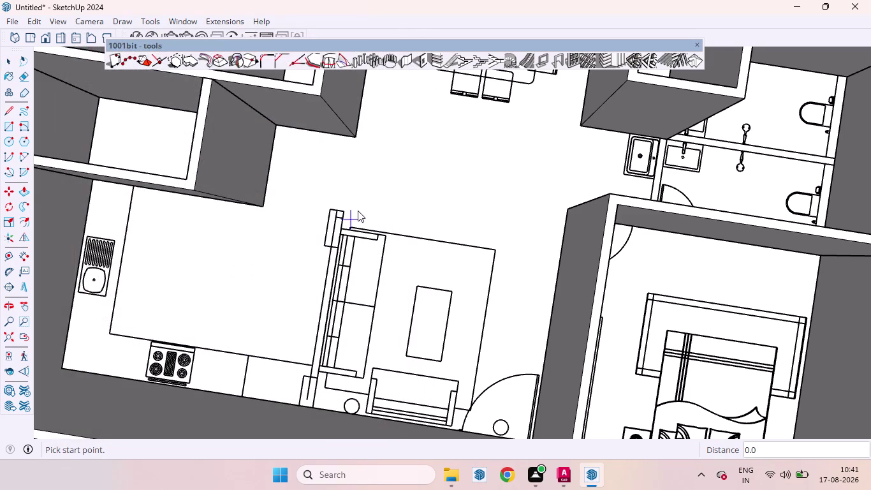
click(343, 213)
double_click(315, 405)
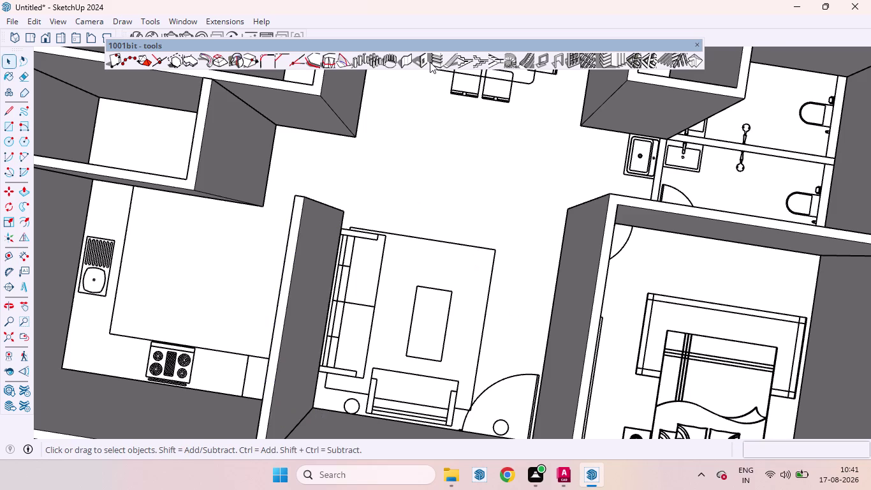
Build a 1001bit wall along the bathrooms' washbasin-side line, from its top to its lower end.
click(405, 56)
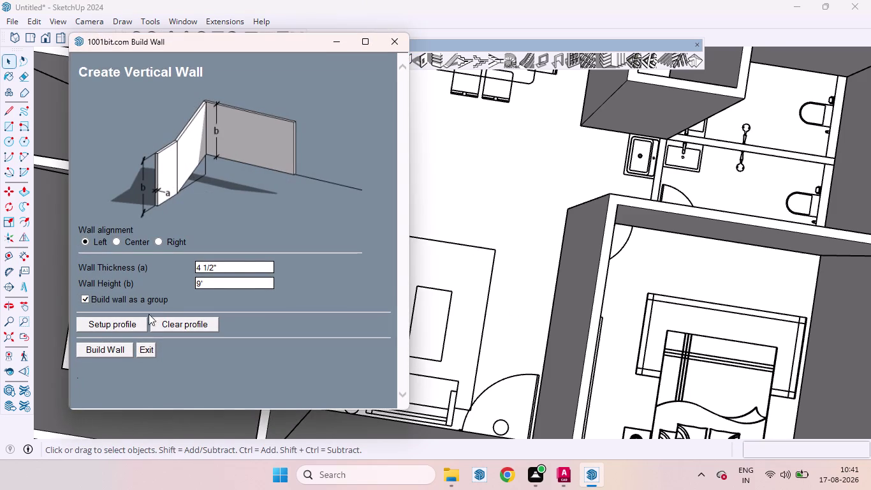
click(125, 352)
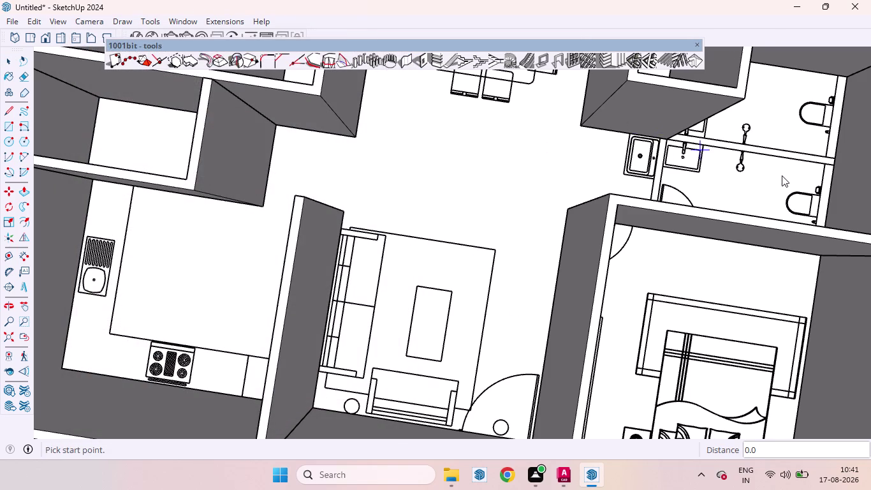
scroll(up, 3)
scroll(up, 3)
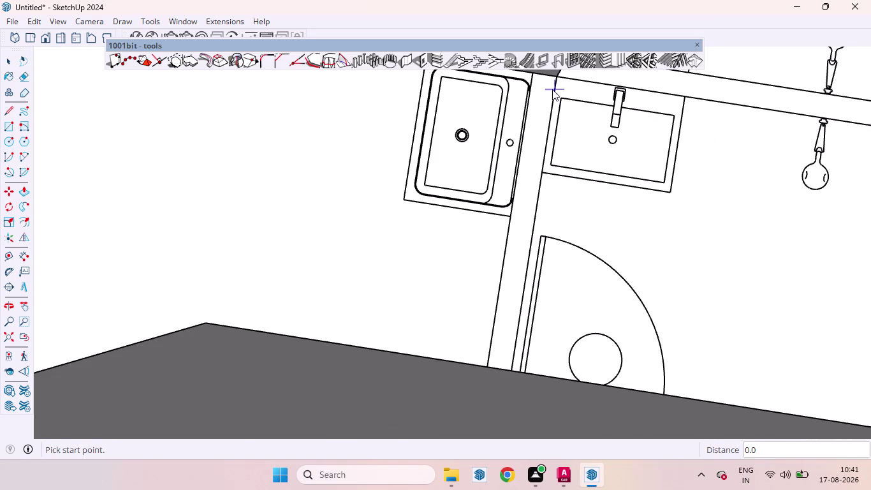
click(555, 80)
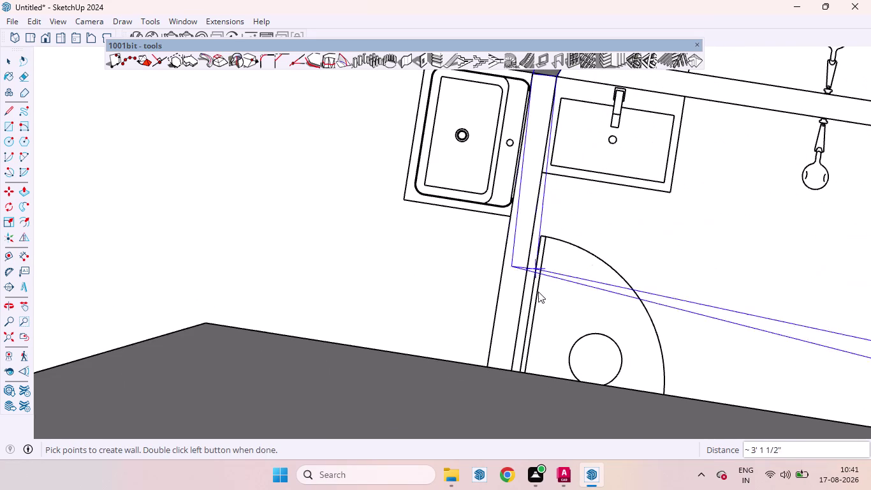
double_click(512, 369)
Orbit and zoom to inspect the new bathroom wall.
scroll(down, 3)
scroll(down, 3)
scroll(down, 3)
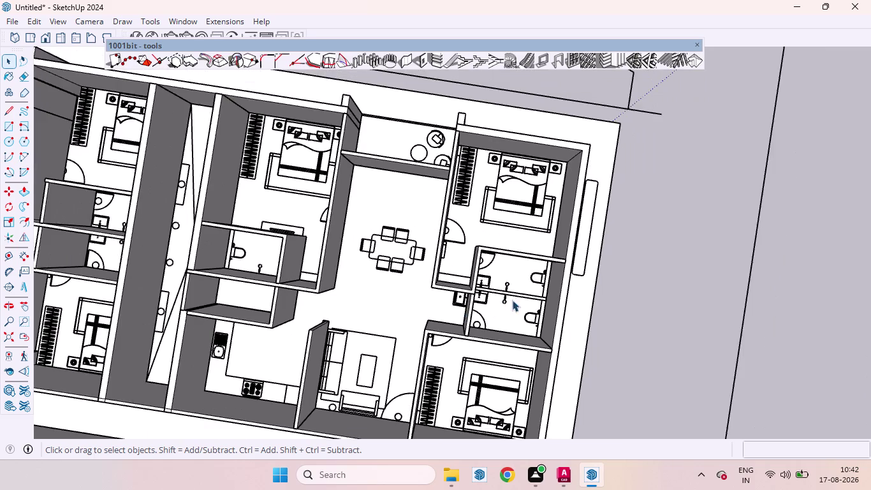
scroll(up, 3)
middle_drag(540, 320, 493, 260)
scroll(up, 3)
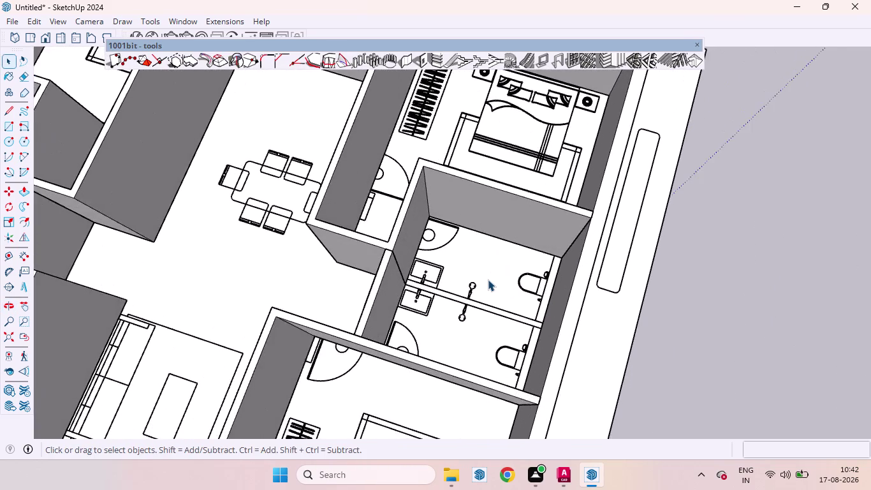
scroll(up, 3)
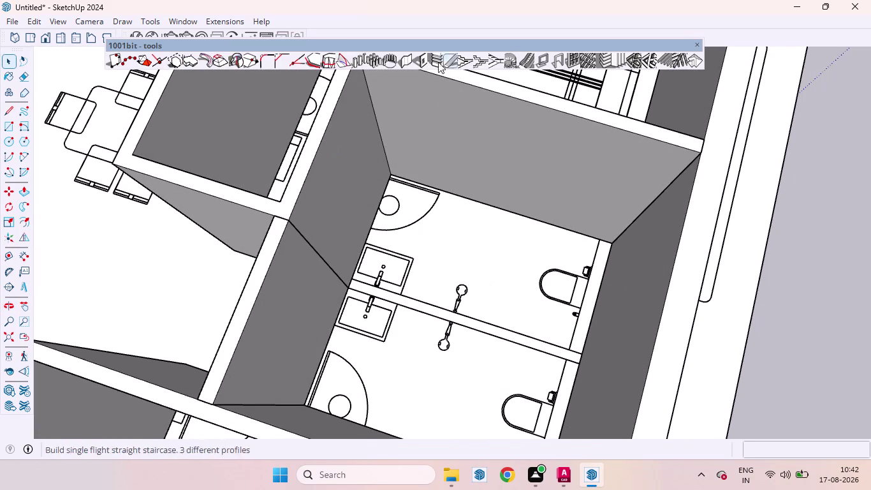
Build a 1001bit divider wall from its left end to the far bathroom wall.
click(409, 60)
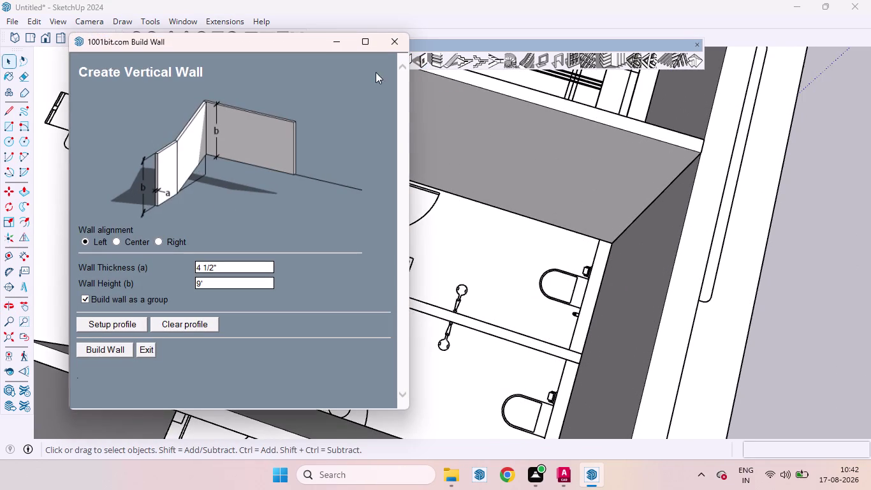
click(99, 351)
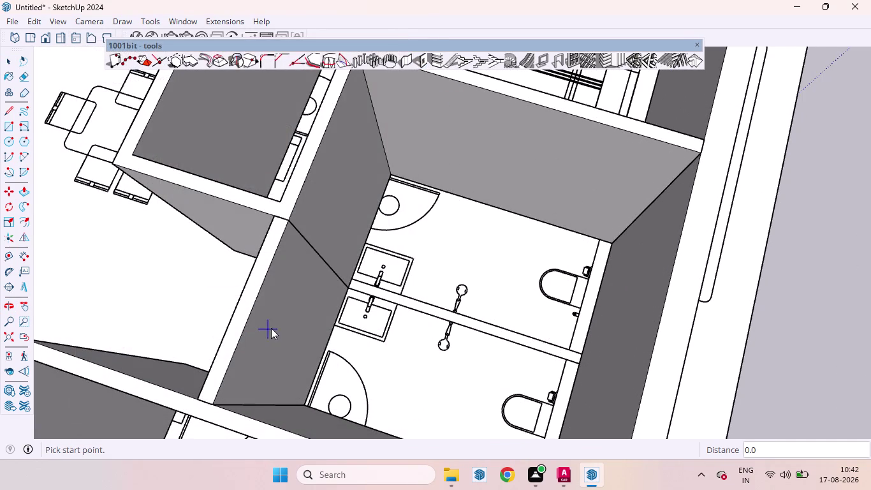
click(357, 276)
double_click(580, 355)
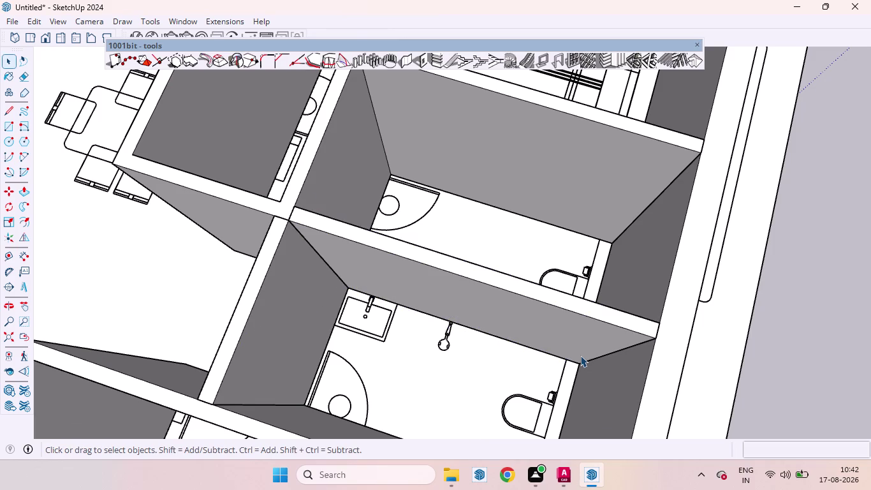
scroll(down, 3)
scroll(down, 3)
Zoom out to bring the whole walled floor plan into view.
scroll(down, 3)
scroll(down, 3)
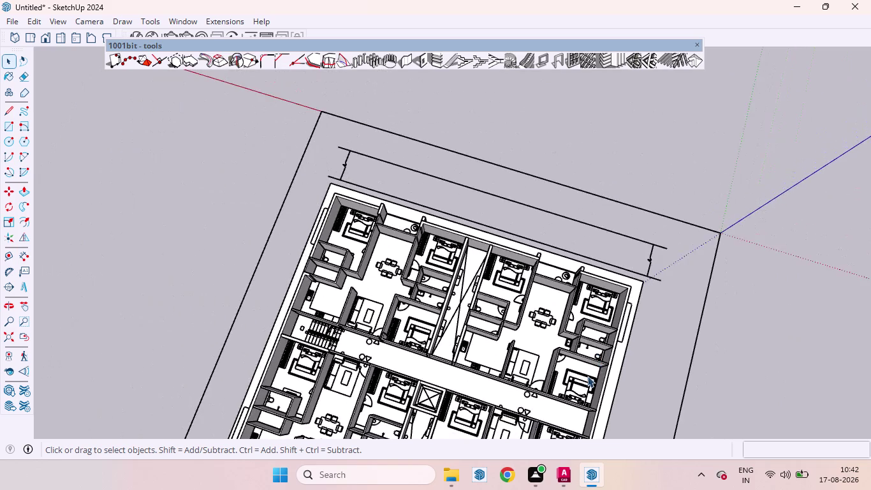
scroll(up, 3)
scroll(up, 3)
scroll(up, 3)
scroll(down, 3)
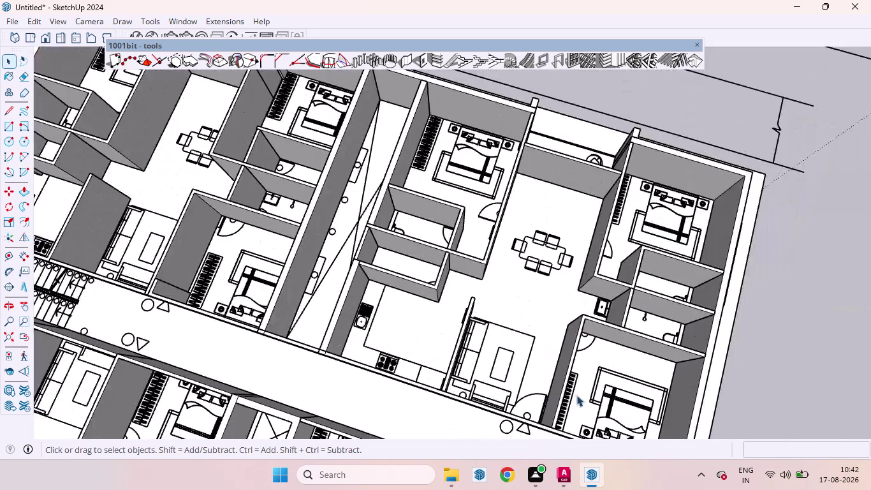
scroll(down, 3)
scroll(up, 3)
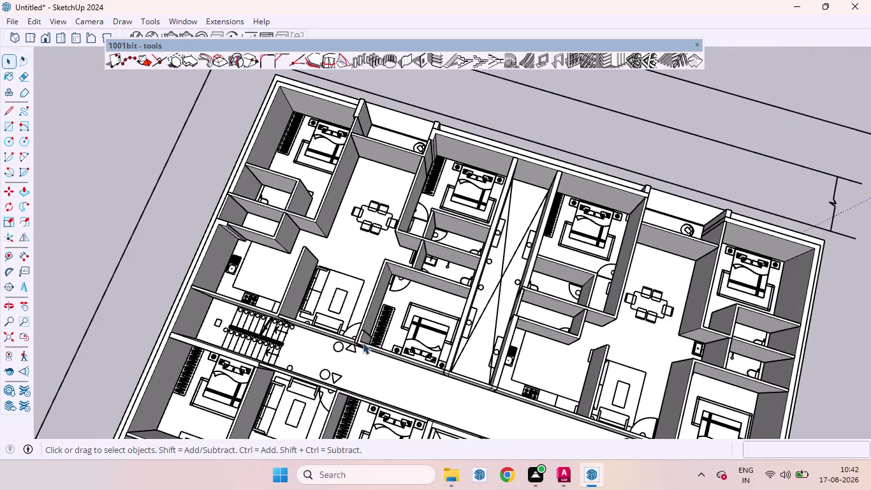
scroll(down, 3)
scroll(down, 3)
scroll(down, 3)
scroll(down, 3)
scroll(up, 3)
Orbit around the building in perspective, down to ground level and along the front walls.
middle_drag(408, 368, 433, 259)
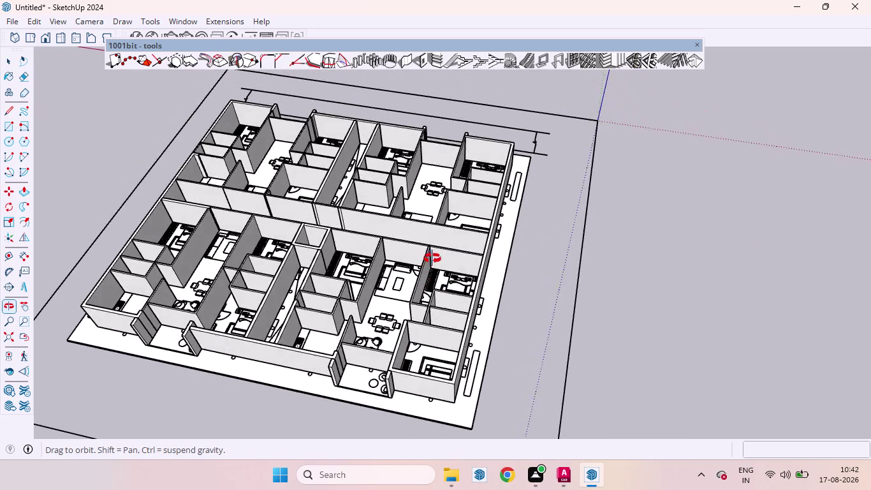
middle_drag(432, 259, 604, 122)
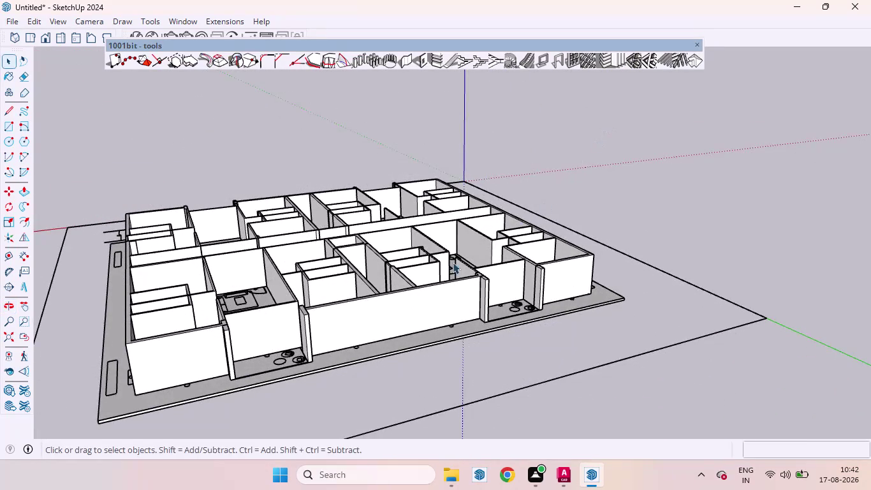
scroll(up, 3)
middle_drag(331, 336, 466, 257)
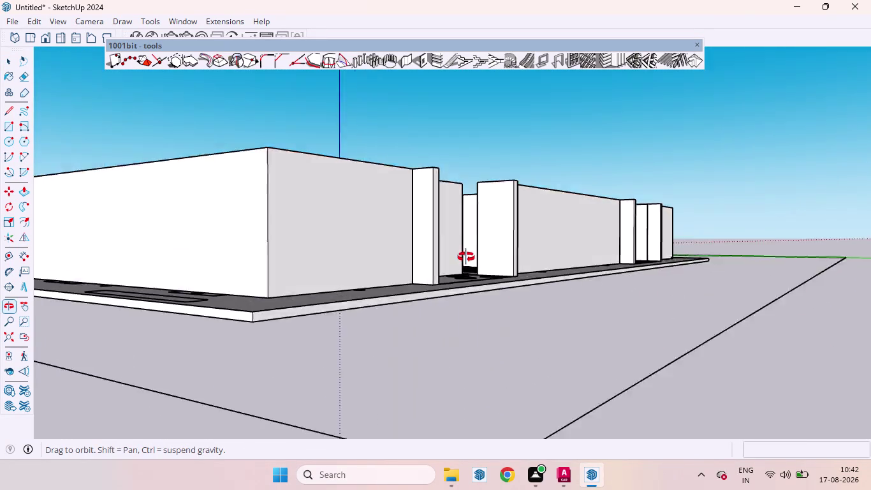
middle_drag(466, 257, 327, 308)
scroll(down, 3)
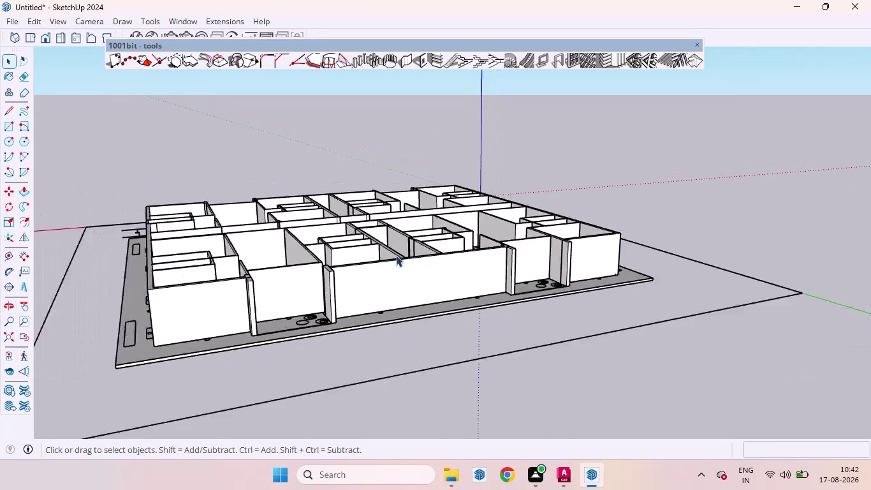
scroll(down, 3)
scroll(up, 3)
middle_drag(459, 317, 403, 314)
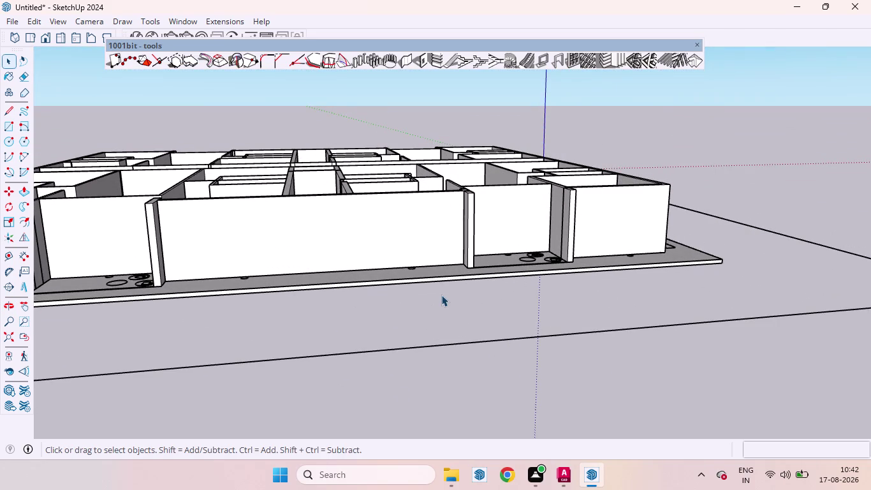